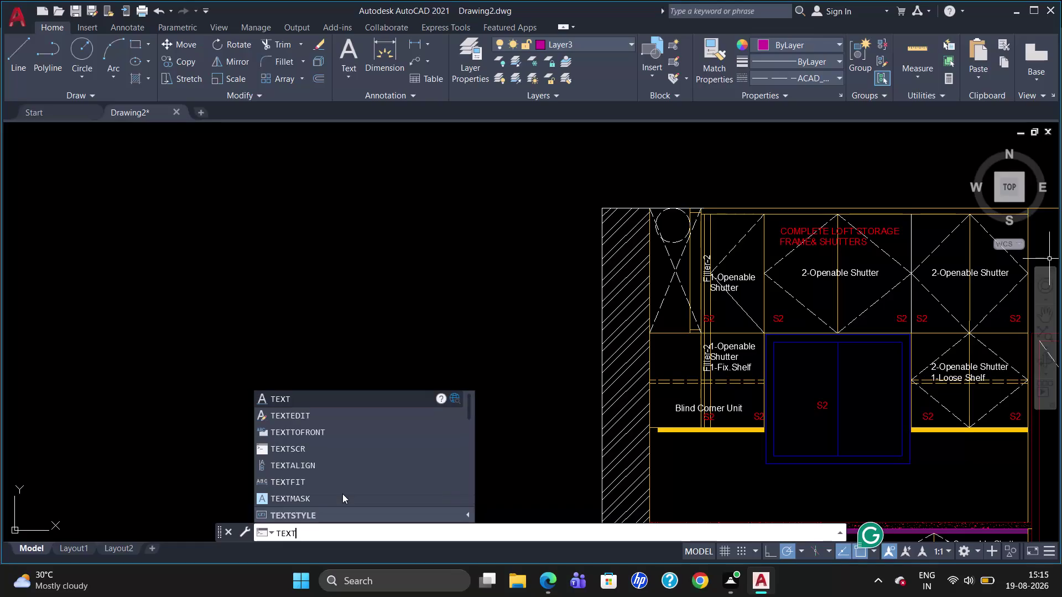
Start TEXTFIT and pick the red loft storage label as the text to fit.
text(FI)
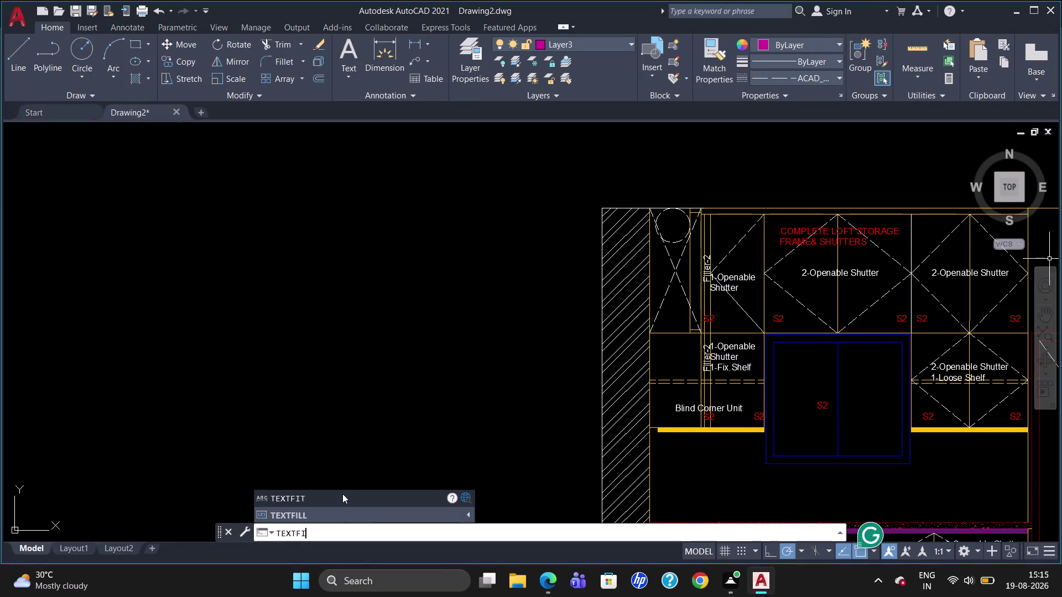
text(T)
key(Return)
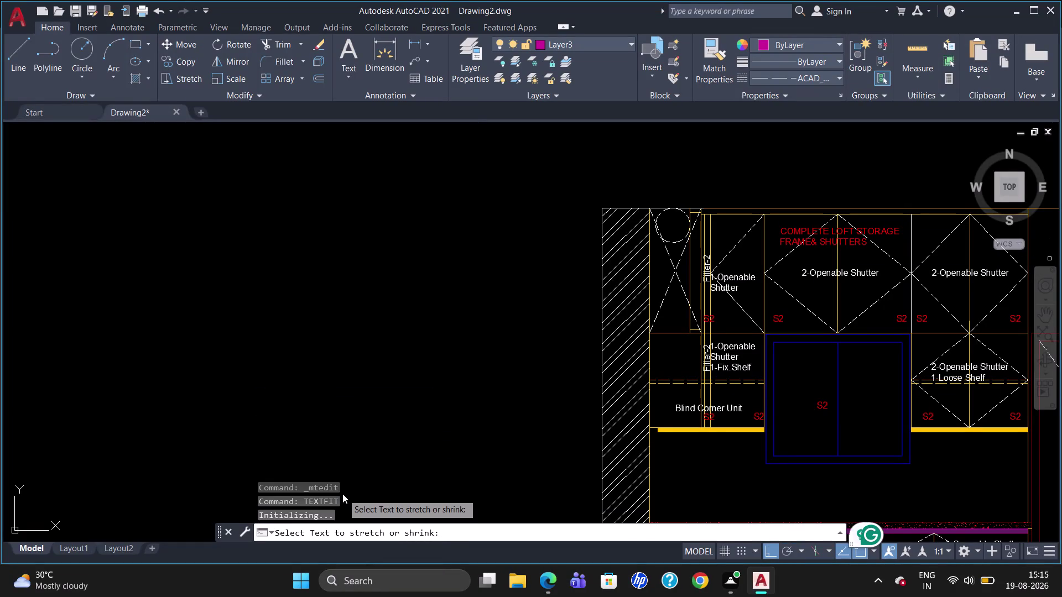
click(848, 233)
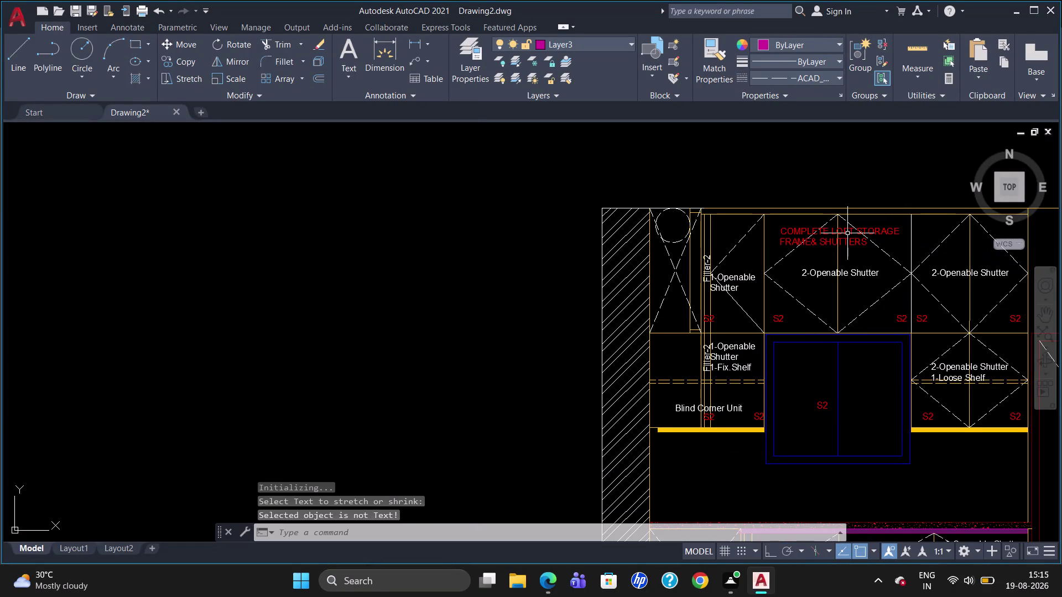
Reselect the red loft storage label and open it in the text editor.
click(787, 230)
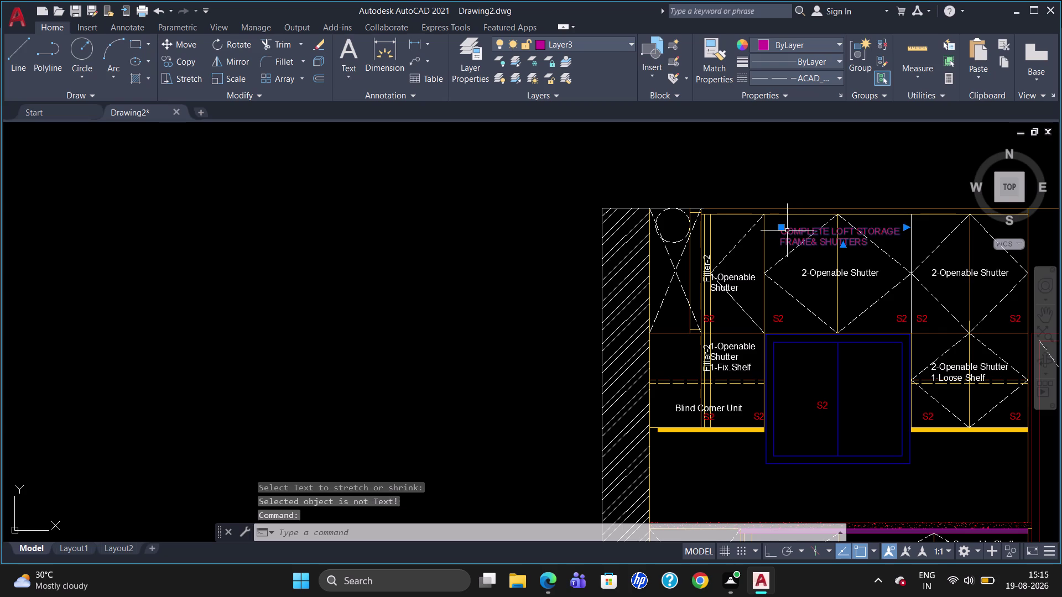
key(Escape)
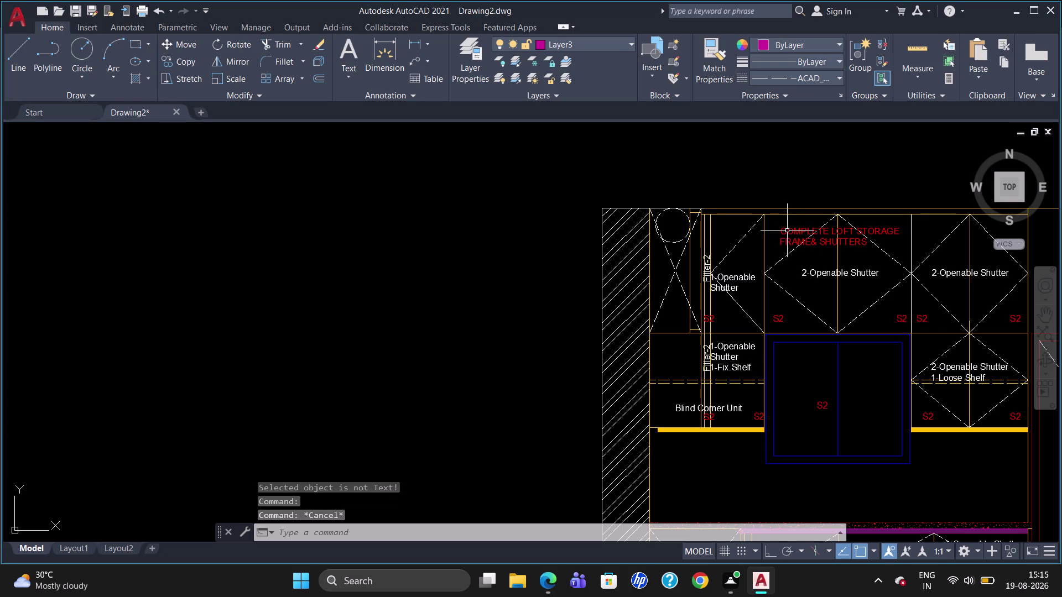
click(788, 231)
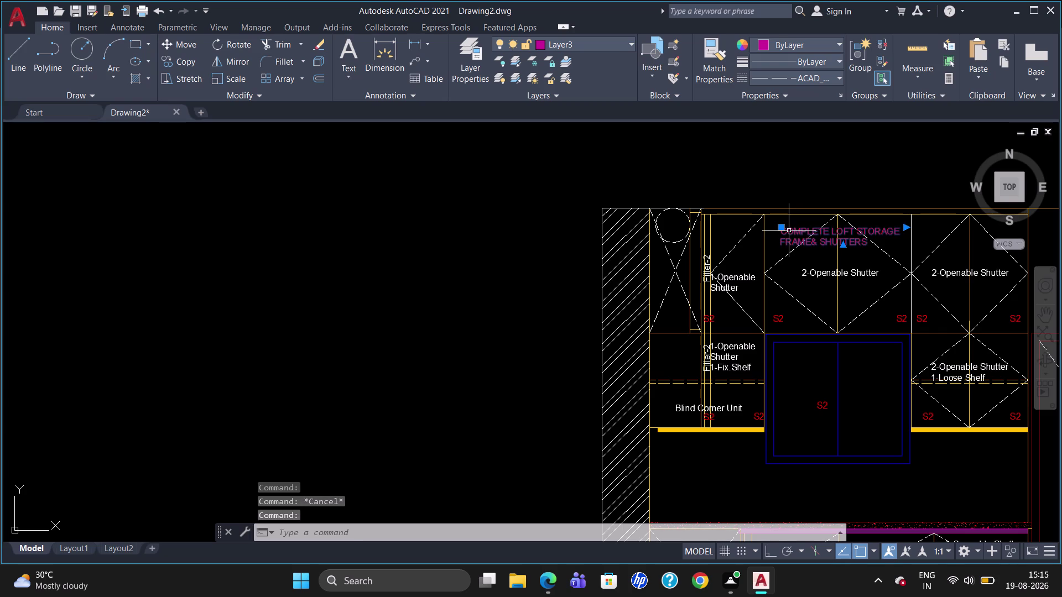
double_click(788, 231)
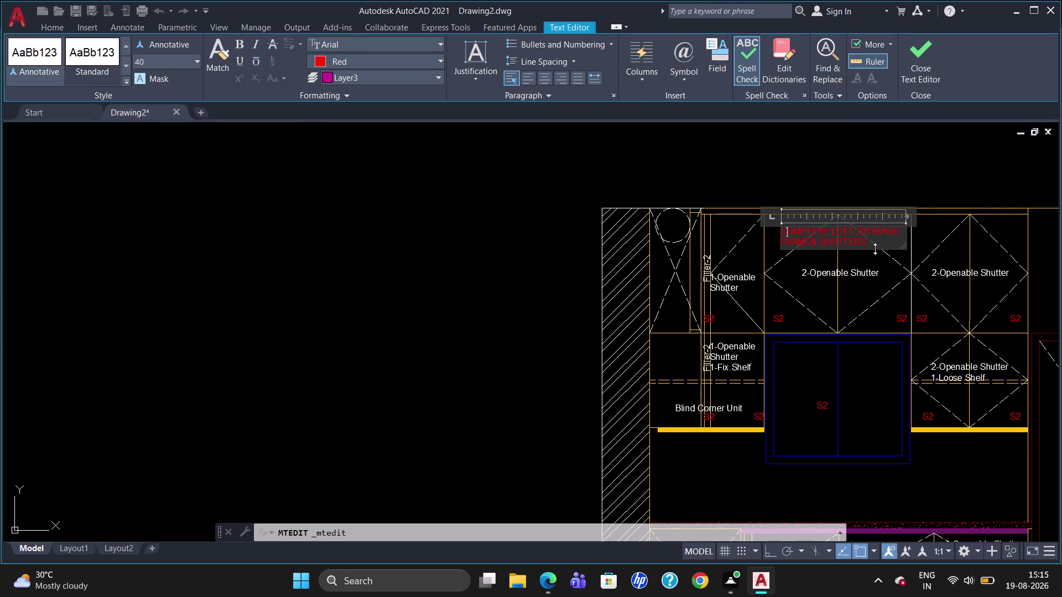
Widen the loft storage label to one line, close it, and delete it.
drag(874, 249, 839, 243)
click(840, 241)
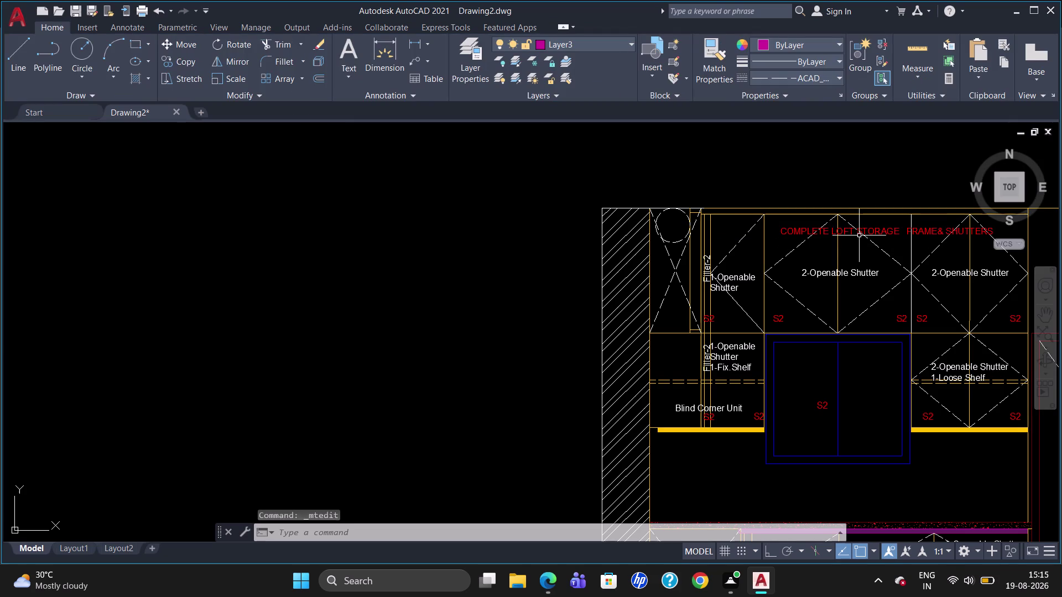
click(858, 226)
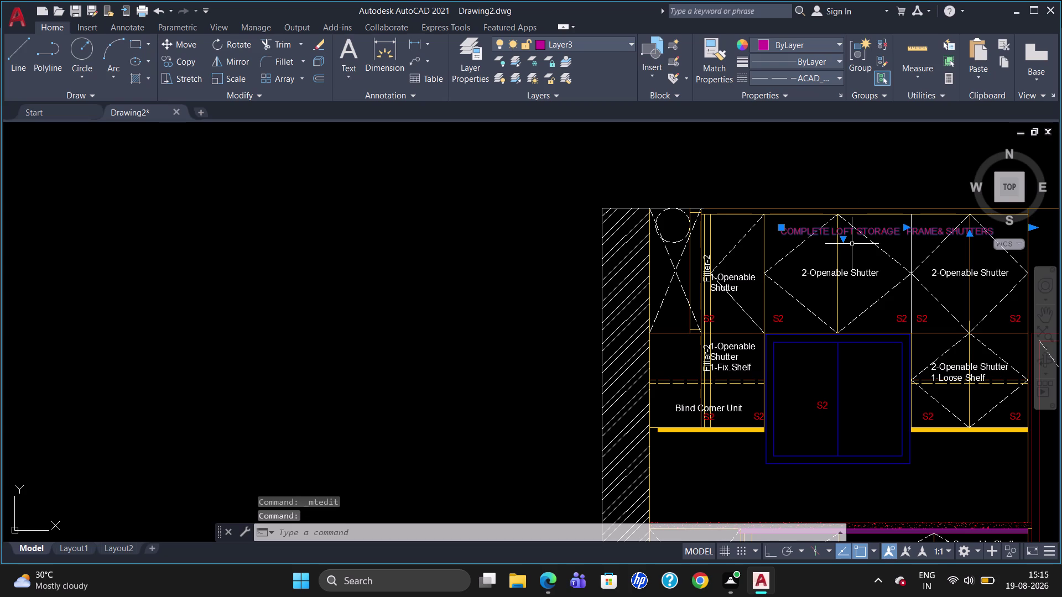
key(Delete)
Copy the S2 marker to the top edge and upper shutter, then edit the copy.
click(782, 316)
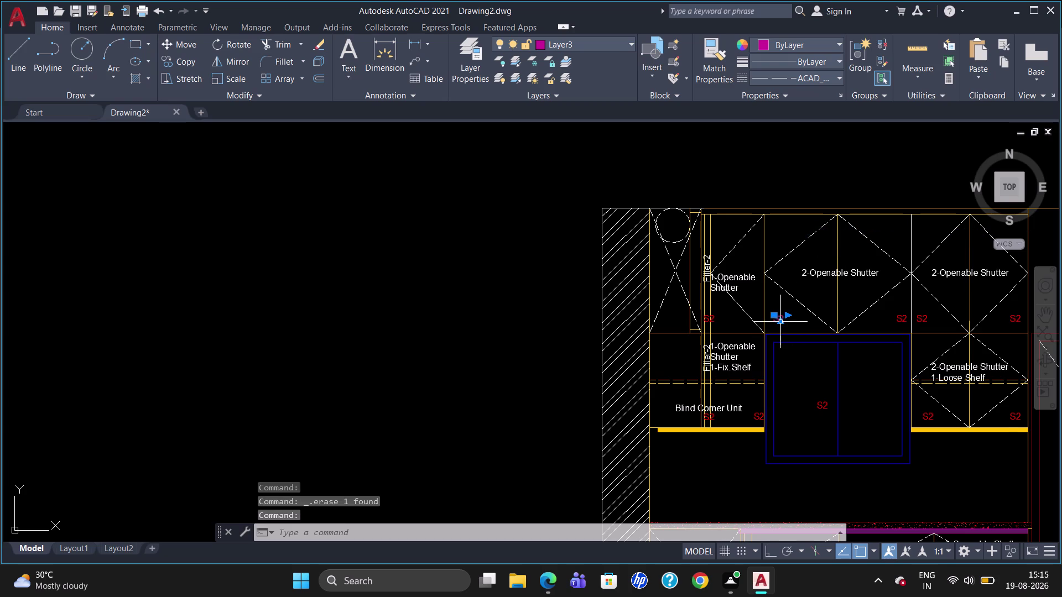
text(CO)
key(Return)
click(782, 315)
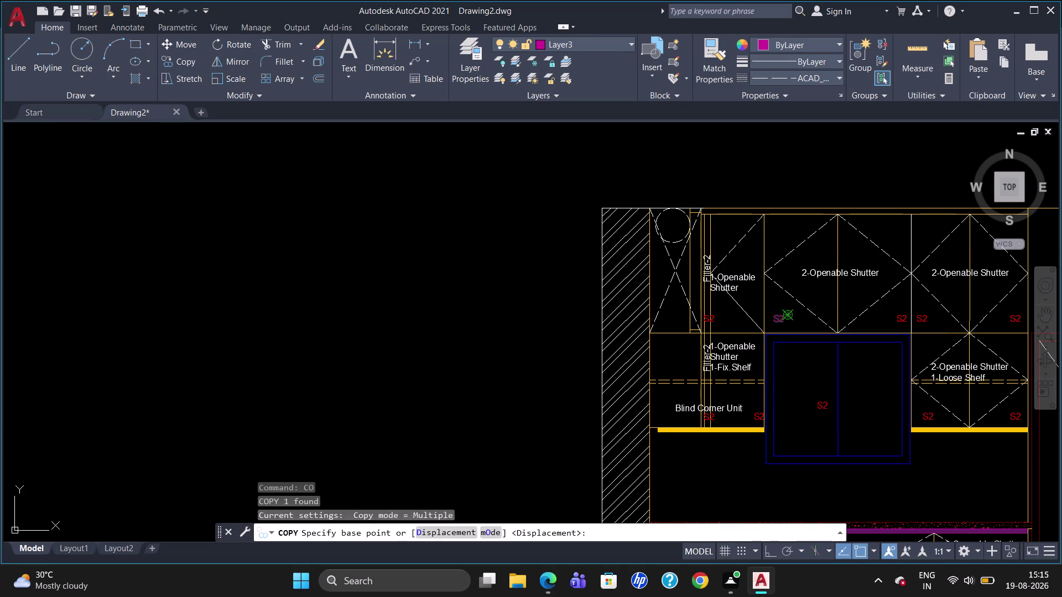
scroll(up, 3)
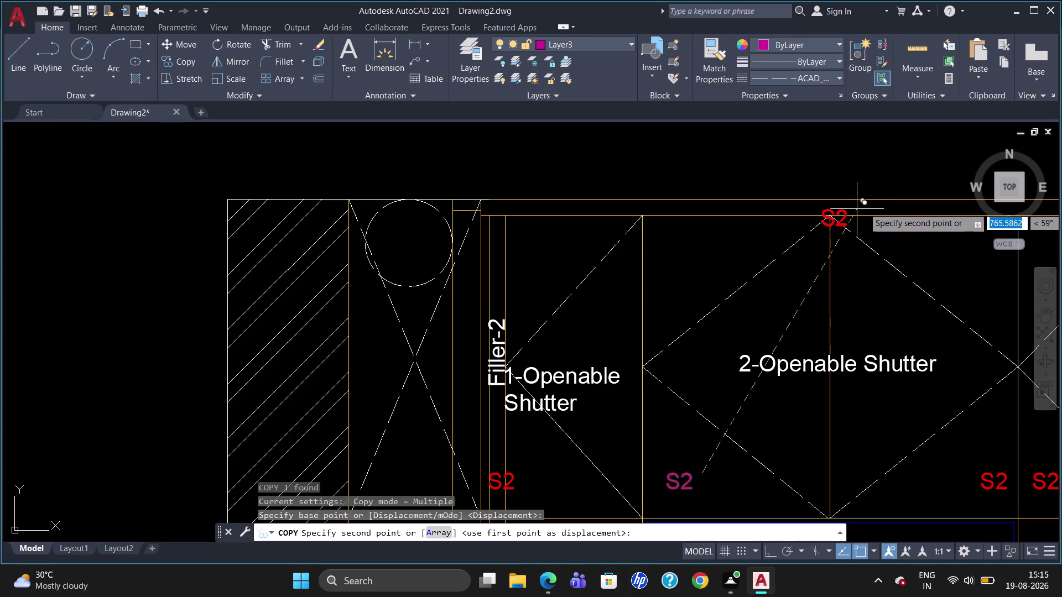
click(881, 201)
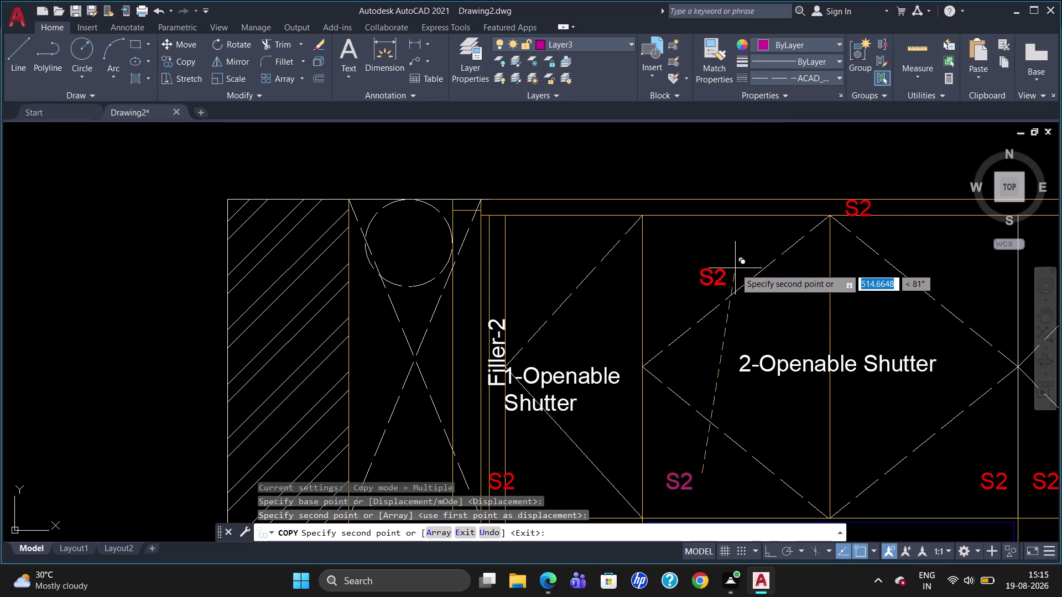
click(735, 268)
key(Escape)
double_click(719, 278)
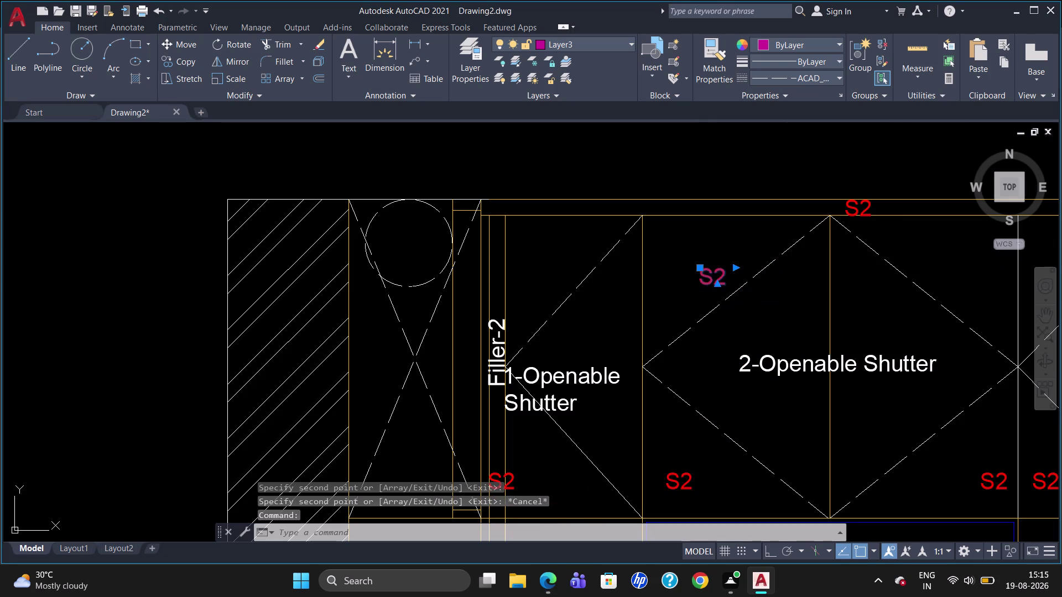
click(733, 274)
Replace the S2 text with 'Complete Loft Storage Frame &Shutters'.
key(Right)
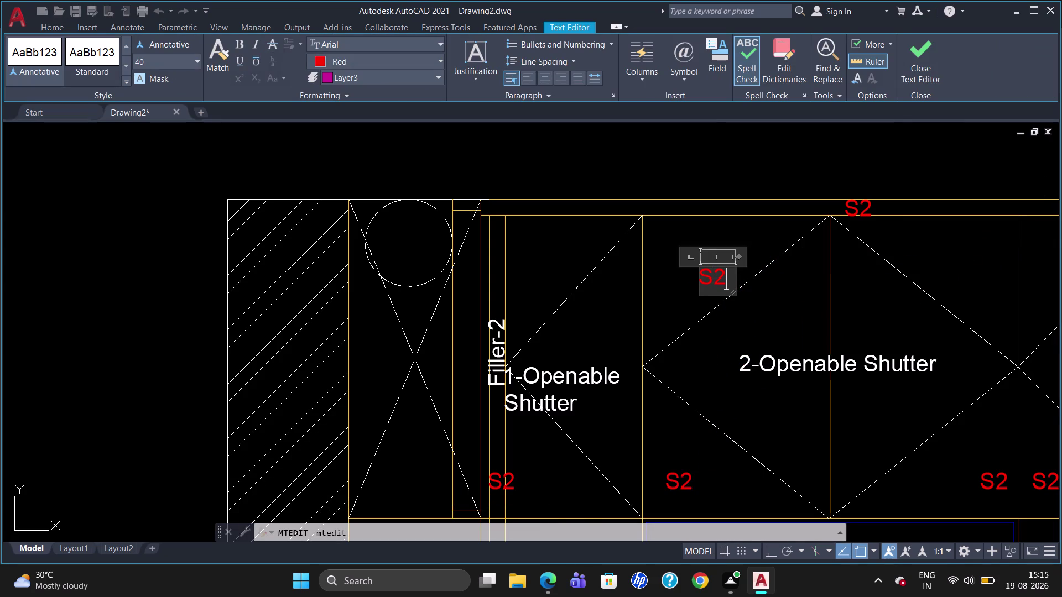
key(BackSpace)
key(BackSpace)
key(c)
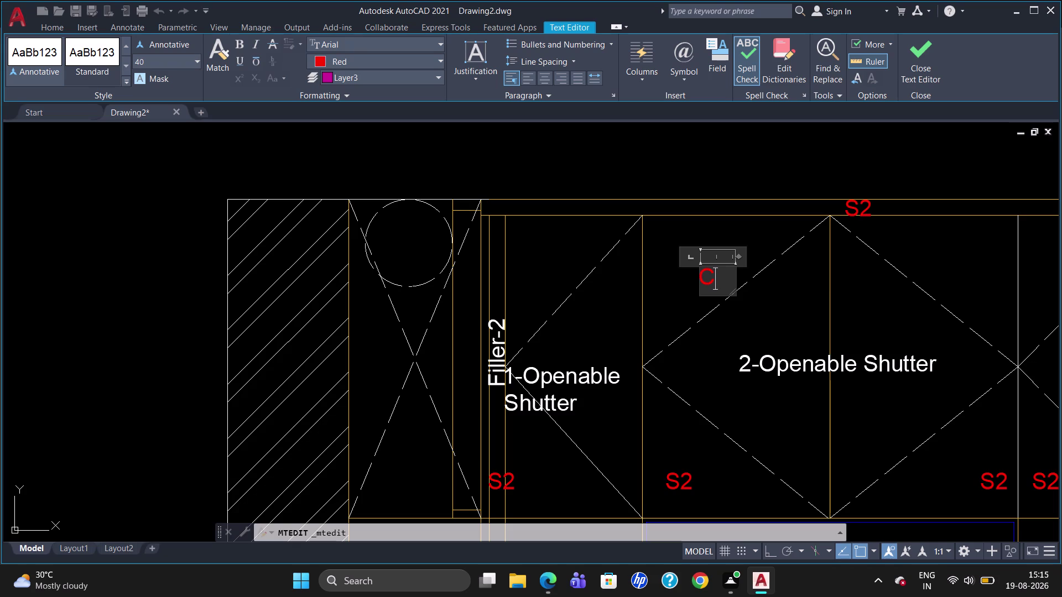
text(omplet)
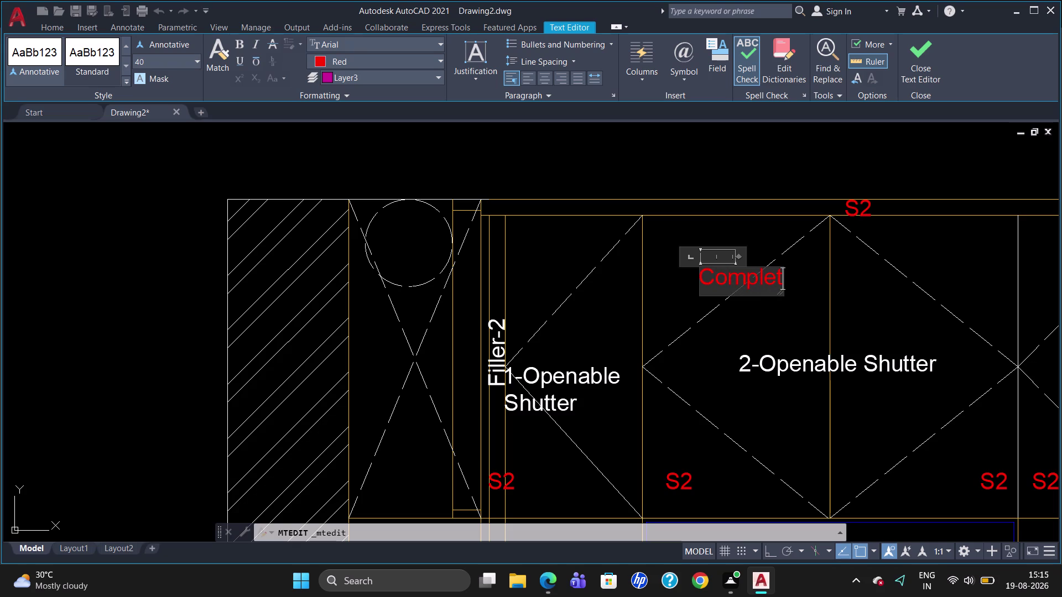
text(e)
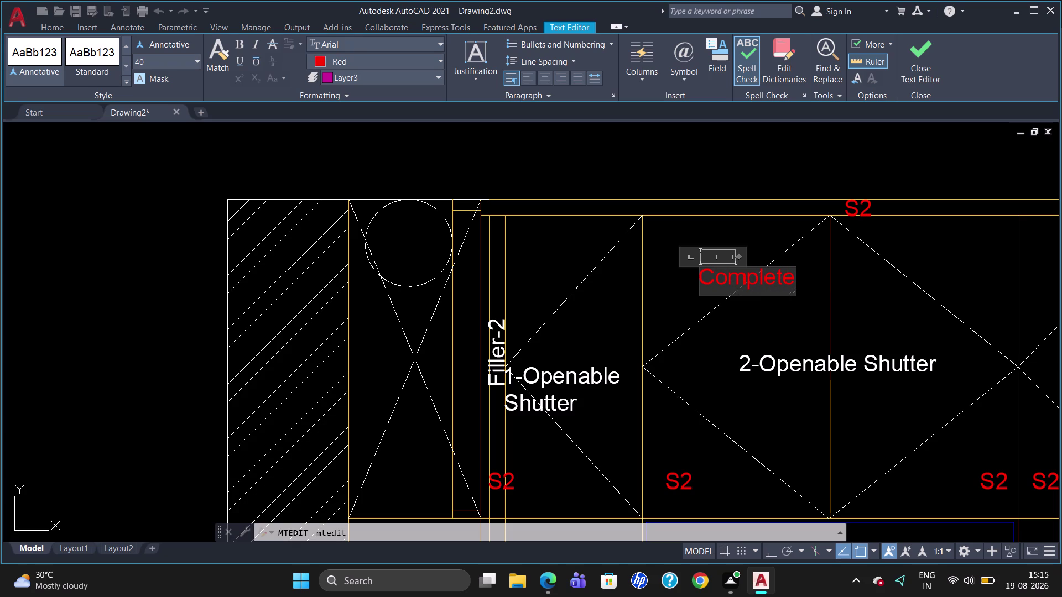
key(space)
key(l)
text(oft)
key(space)
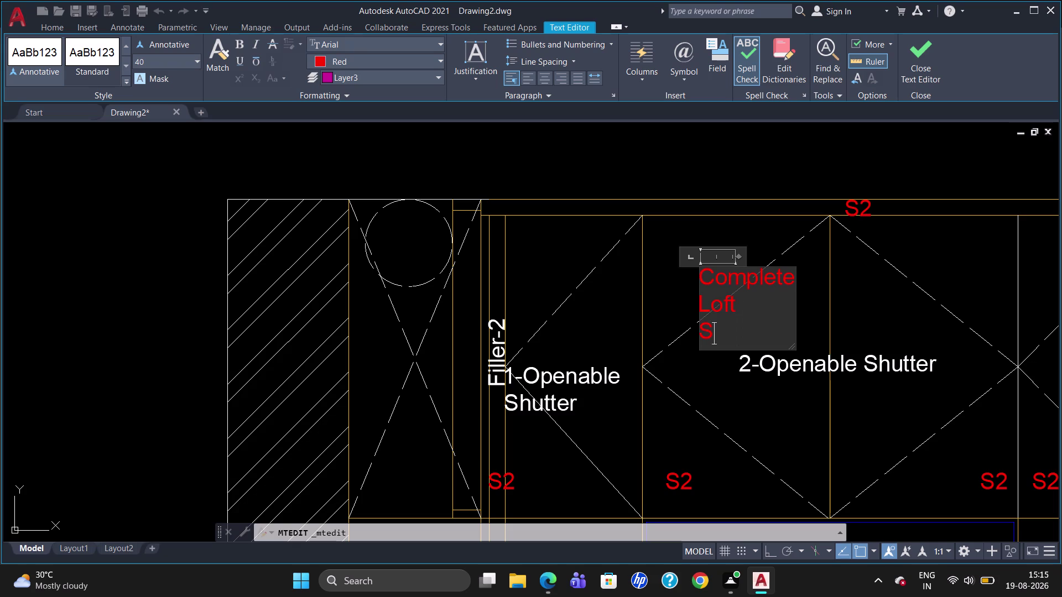
text(torag)
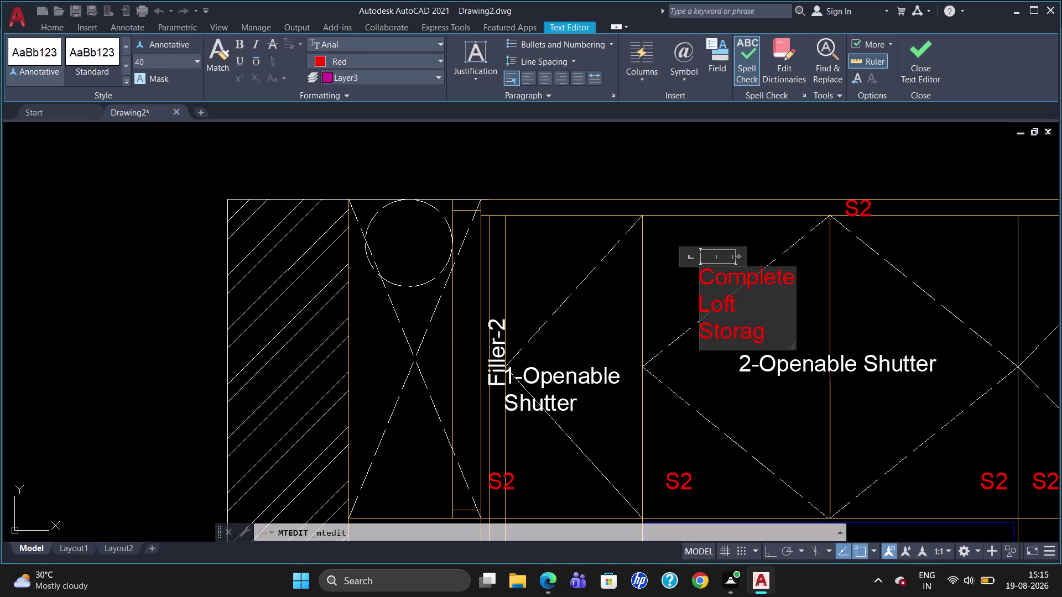
text(e)
key(space)
key(f)
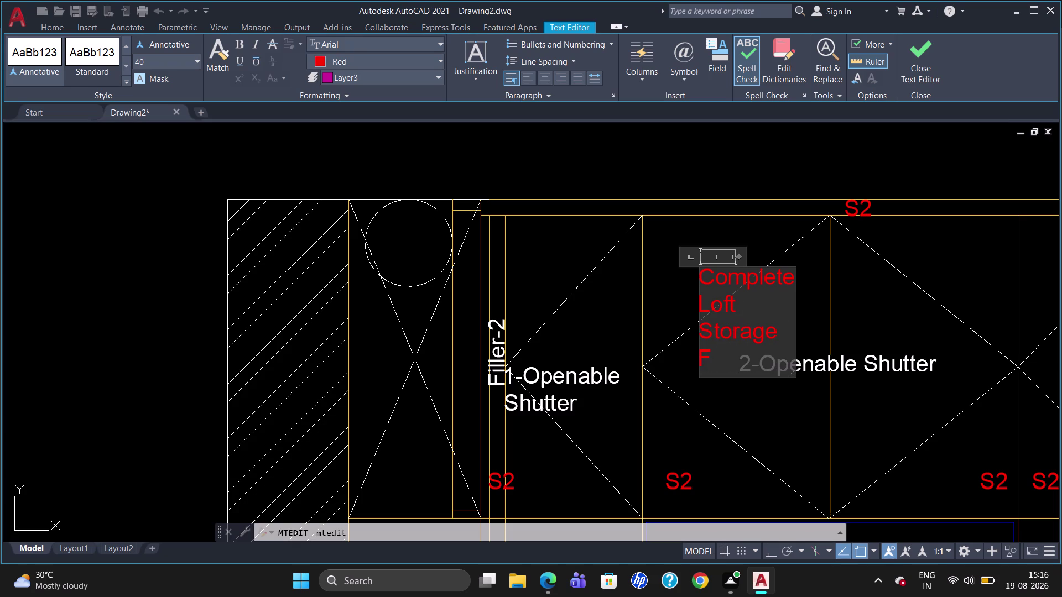
text(rame)
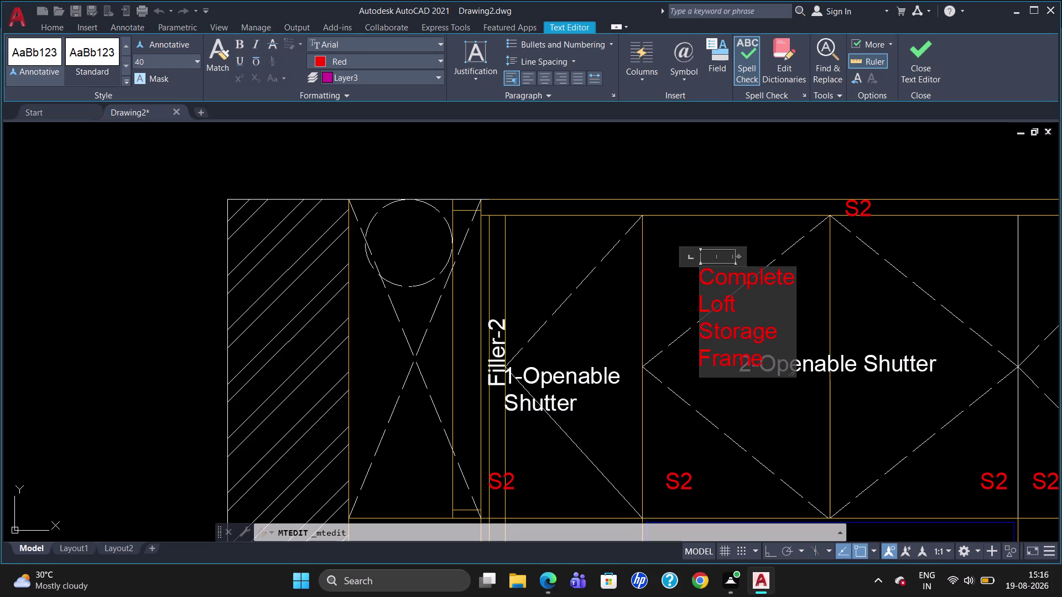
key(space)
key(Return)
key(Return)
key(Return)
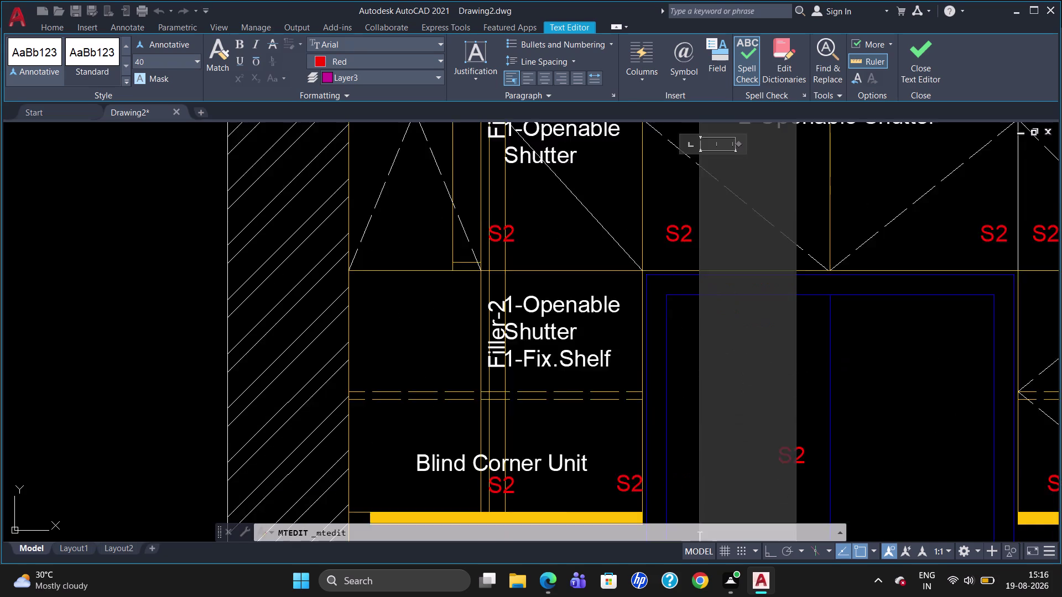
key(BackSpace)
key(BackSpace)
key(BackSpace)
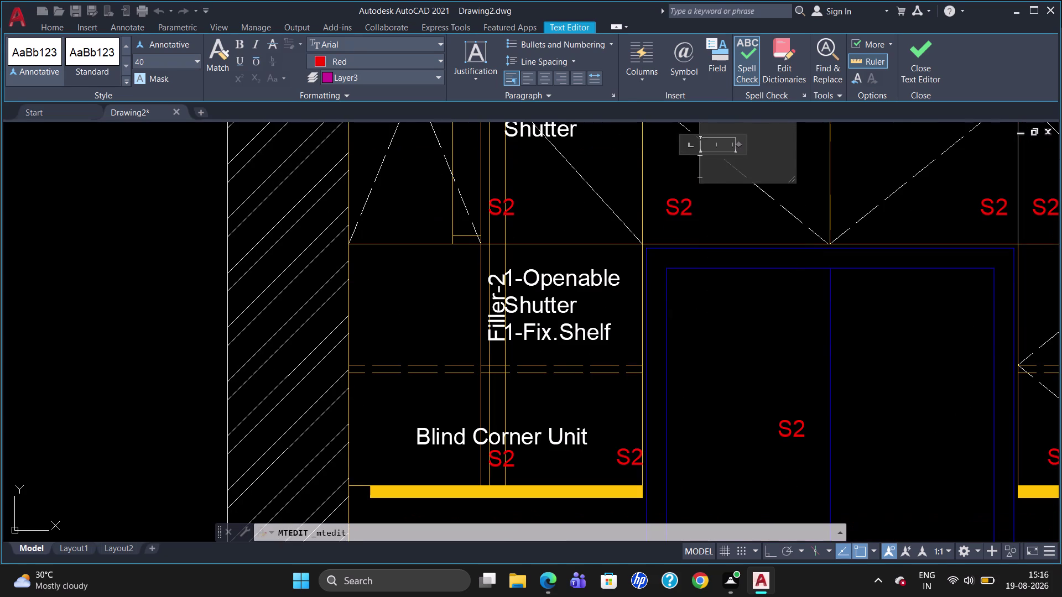
key(BackSpace)
key(BackSpace)
key(BackSpace)
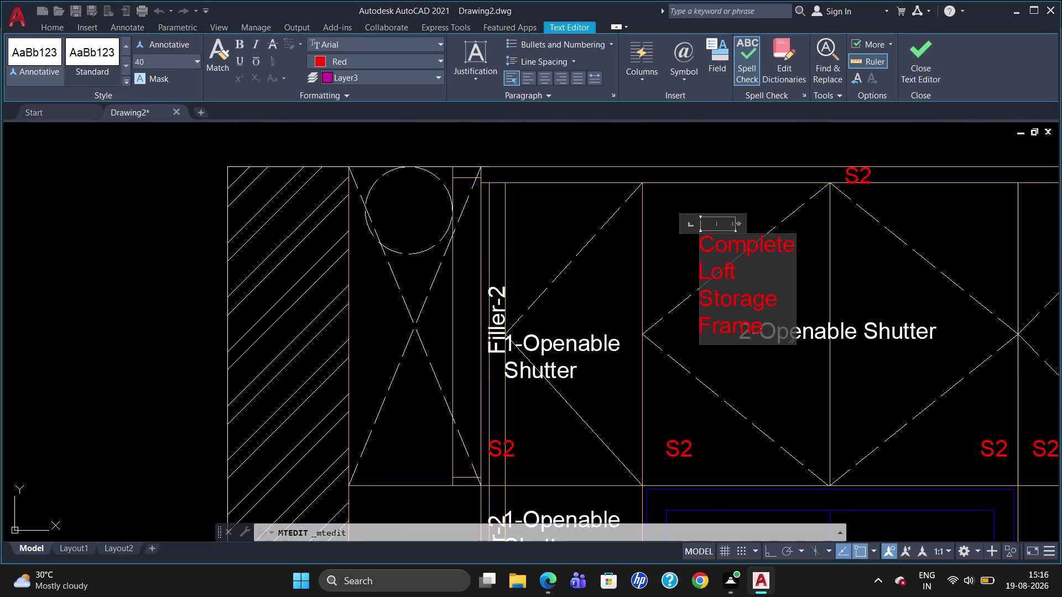
key(shift+ampersand)
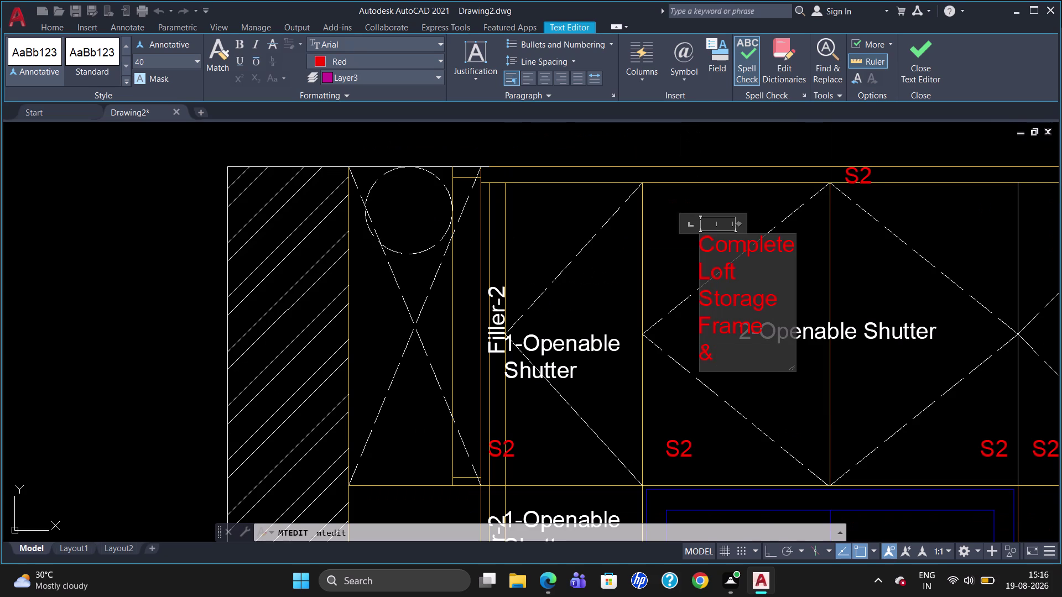
key(s)
text(h)
text(utters)
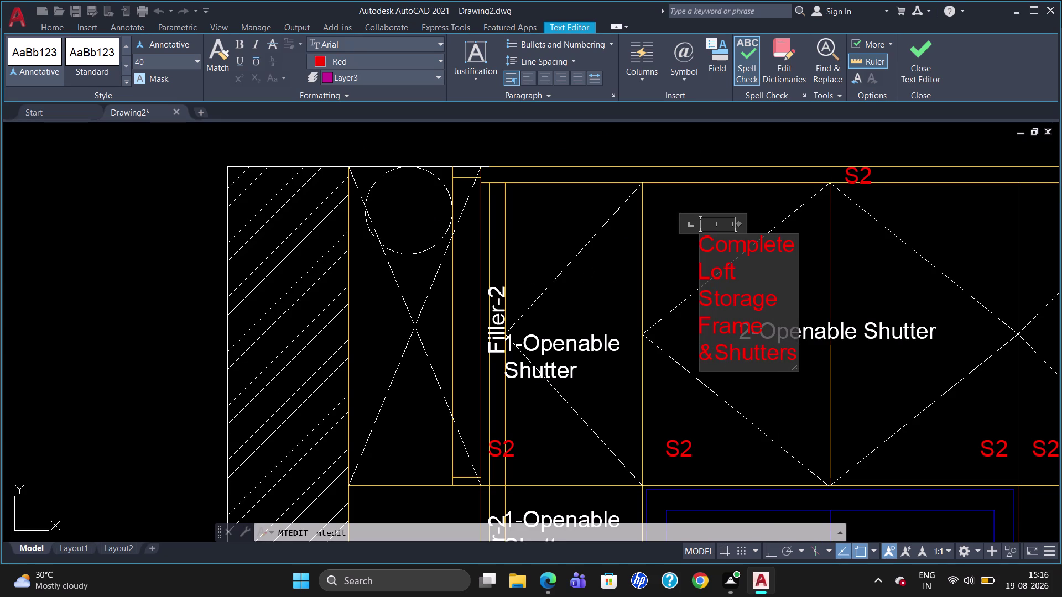
Widen the text box so the label wraps to two lines, and save the edit.
drag(736, 221, 736, 223)
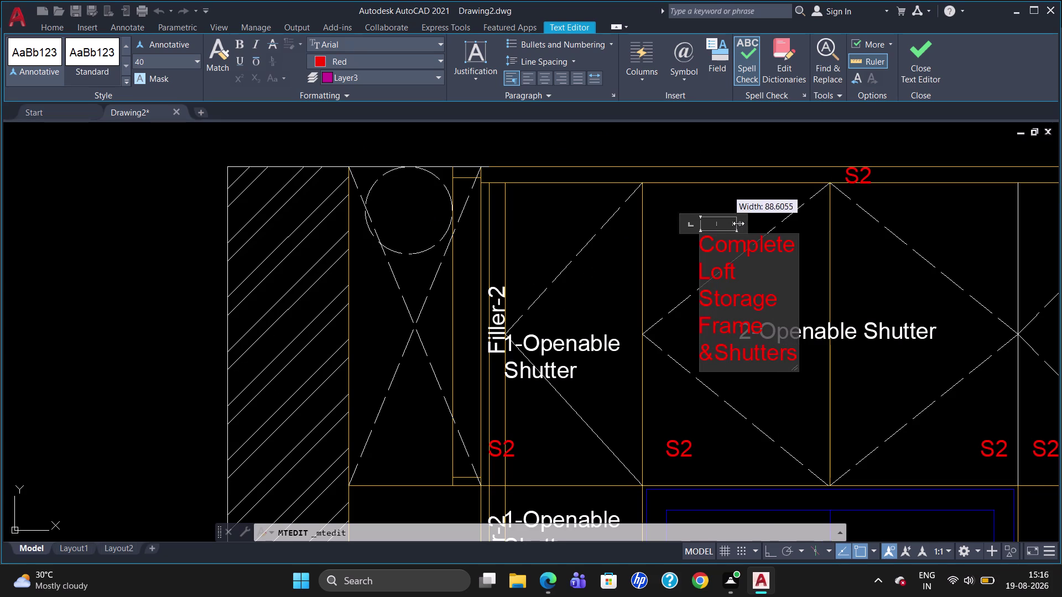
drag(736, 223, 925, 223)
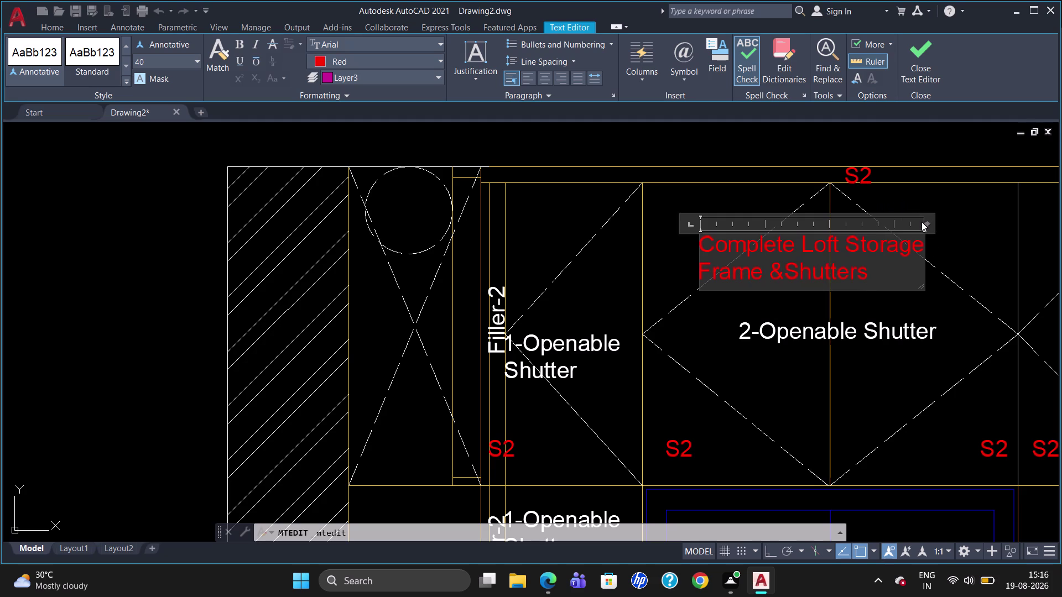
key(Escape)
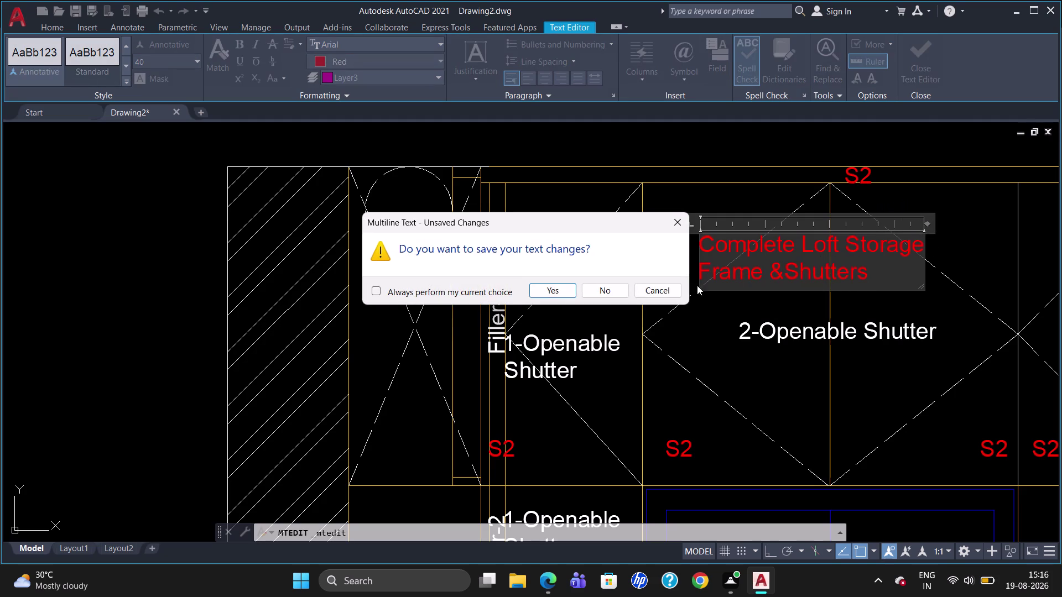
click(563, 290)
Grip-move the label into the loft area just above 2-Openable Shutter.
click(727, 249)
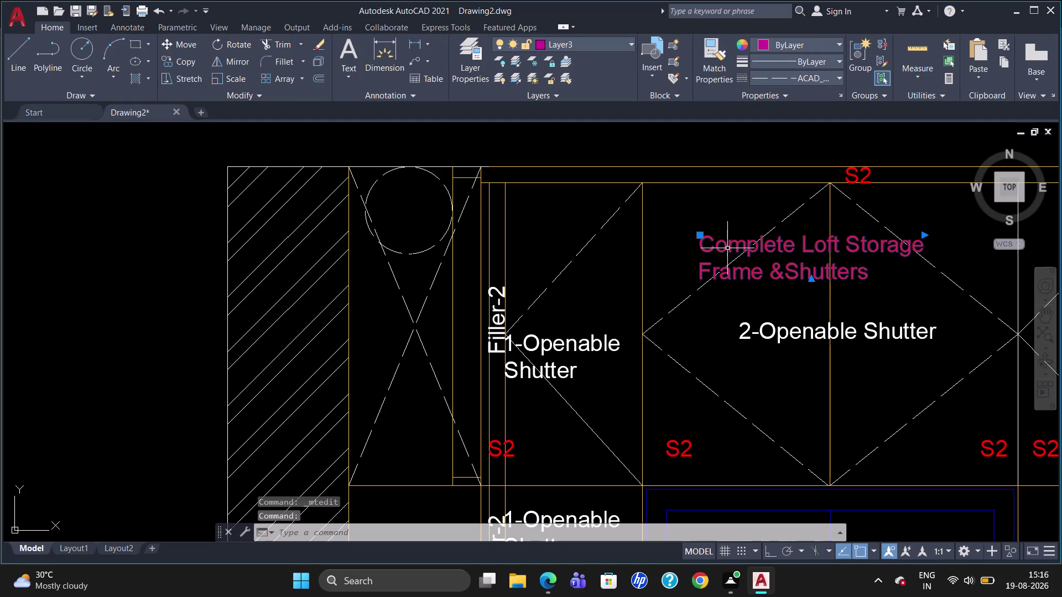
click(699, 237)
click(678, 212)
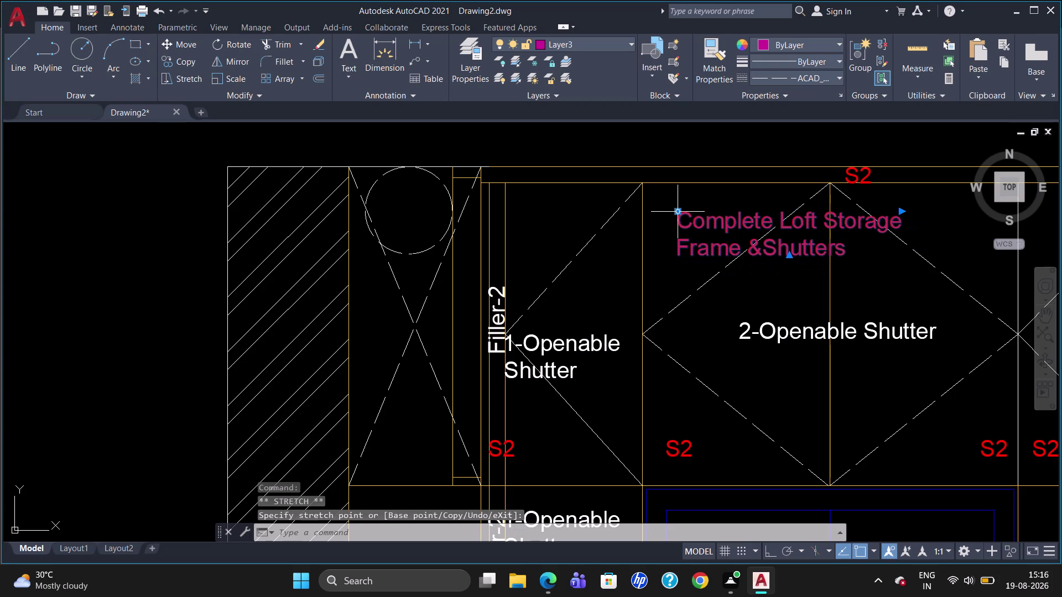
key(Escape)
scroll(down, 3)
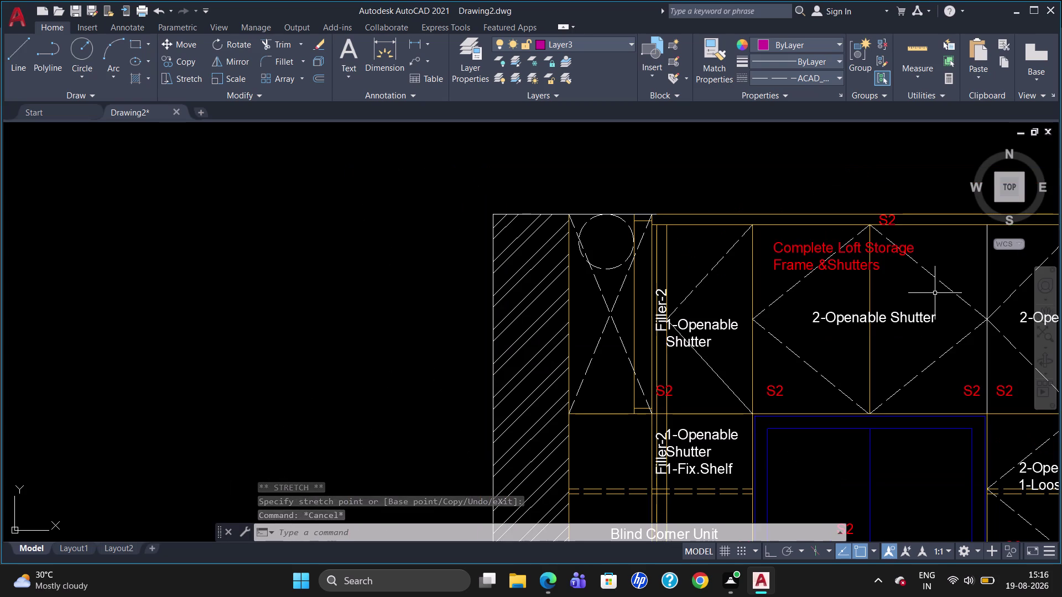
click(663, 313)
text(c)
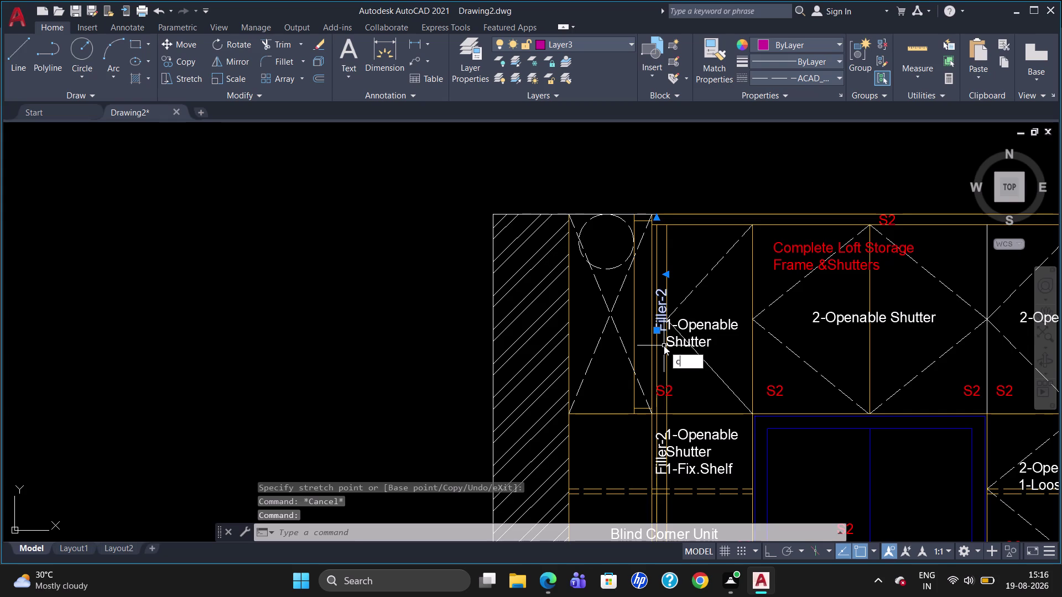
text(o)
key(Return)
click(668, 330)
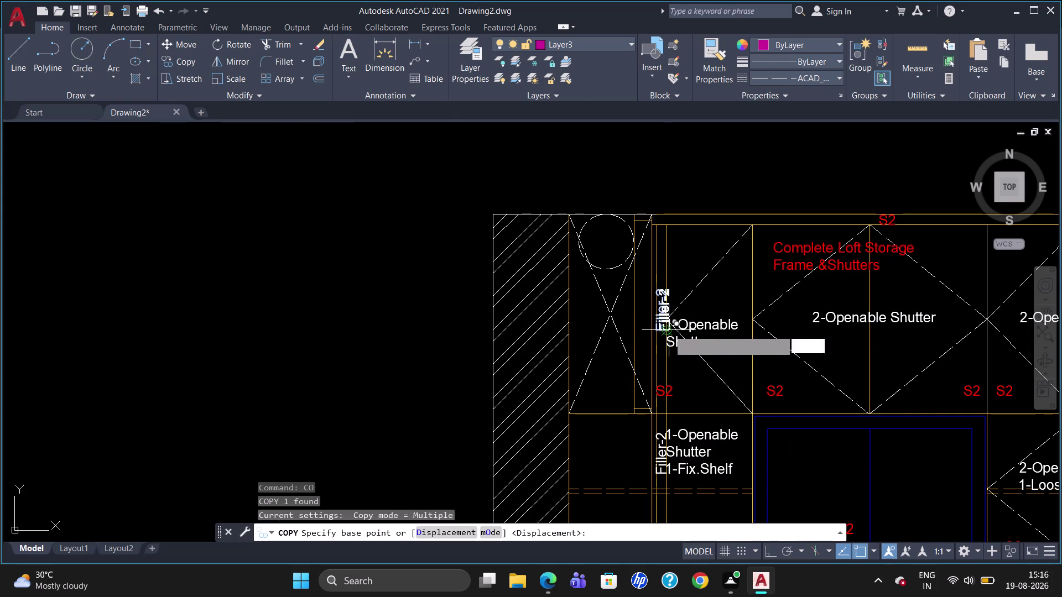
click(781, 192)
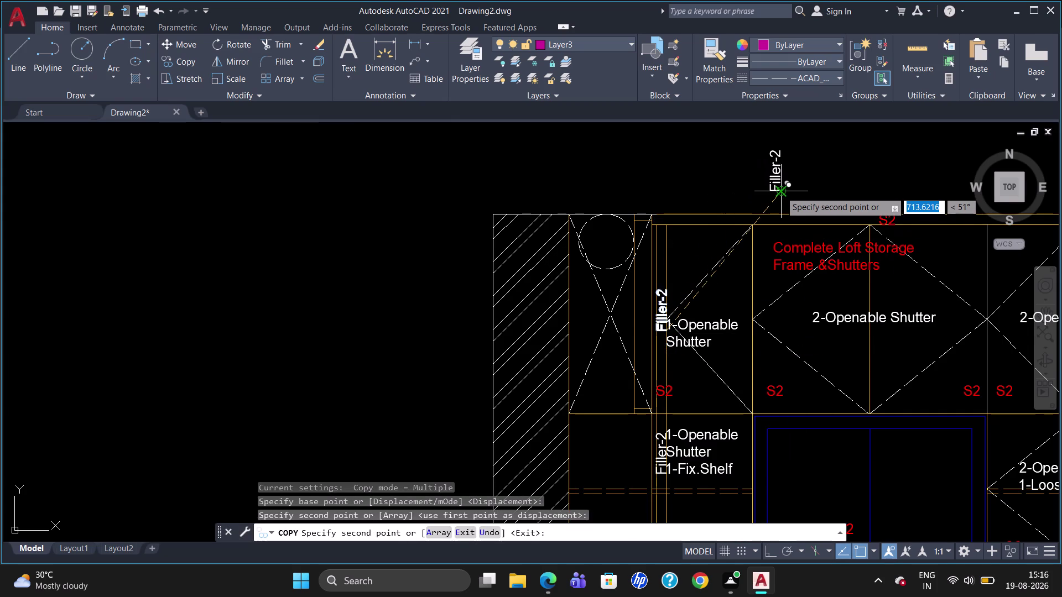
key(Escape)
text(ro)
key(Return)
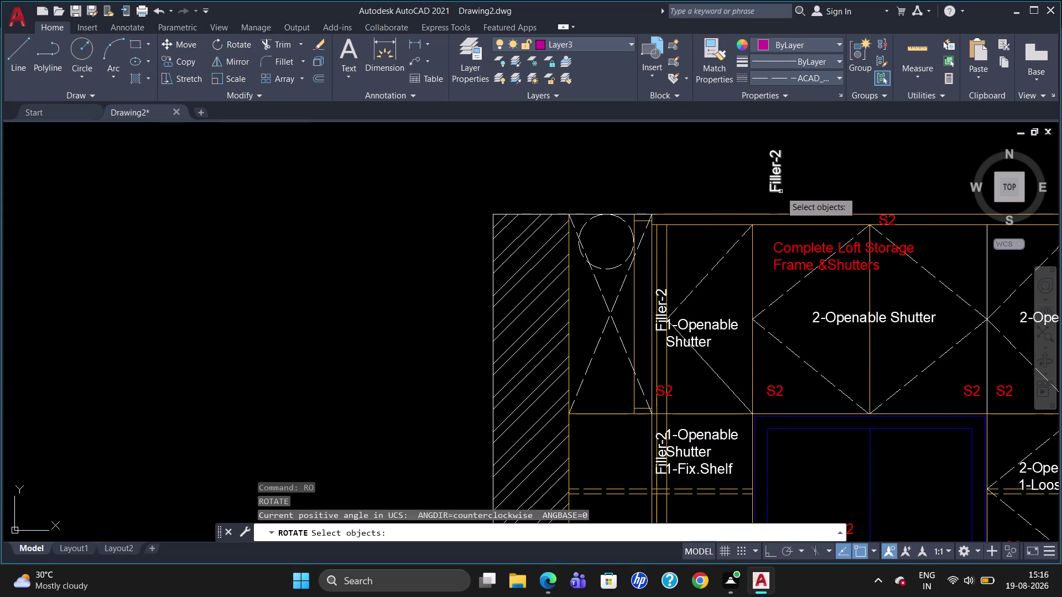
click(775, 183)
key(Return)
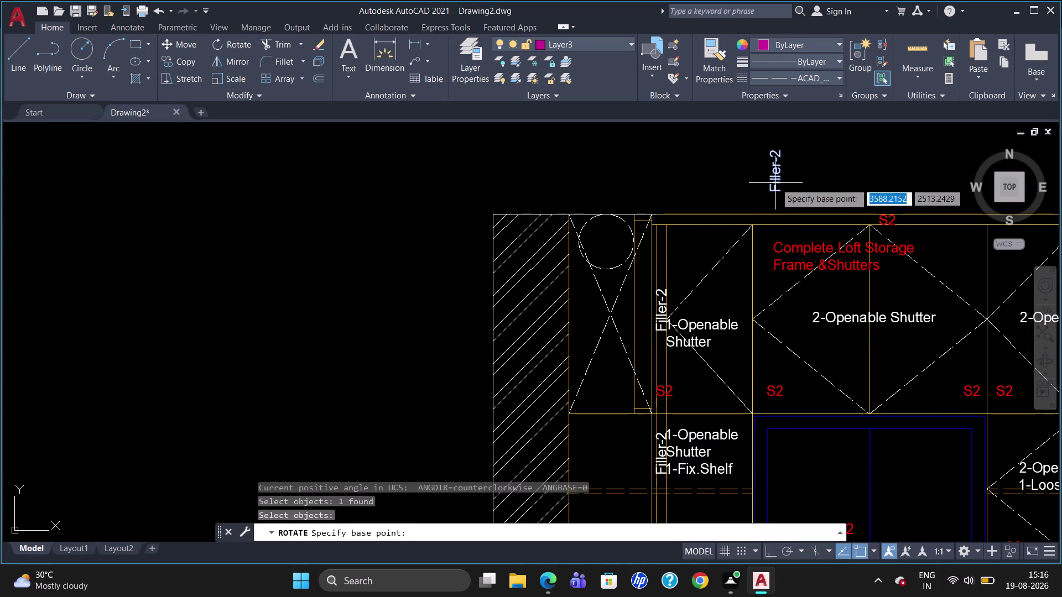
click(777, 183)
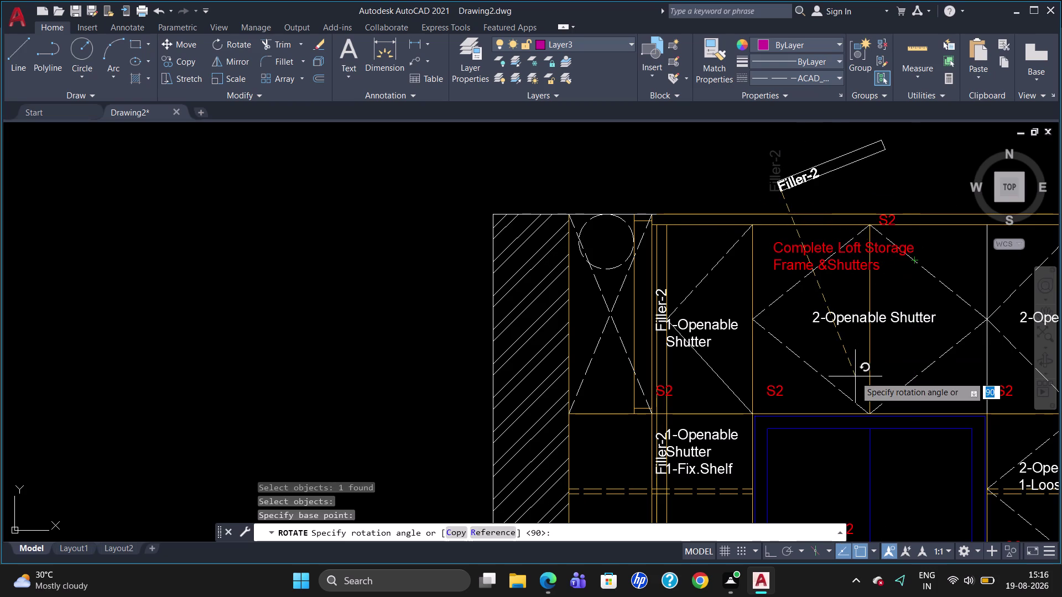
click(802, 463)
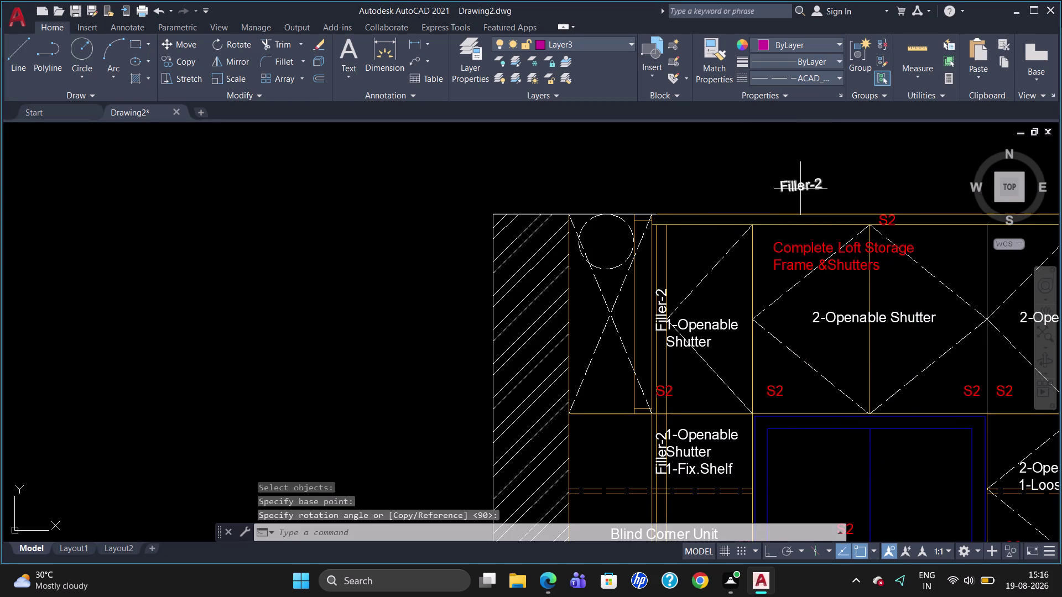
click(801, 187)
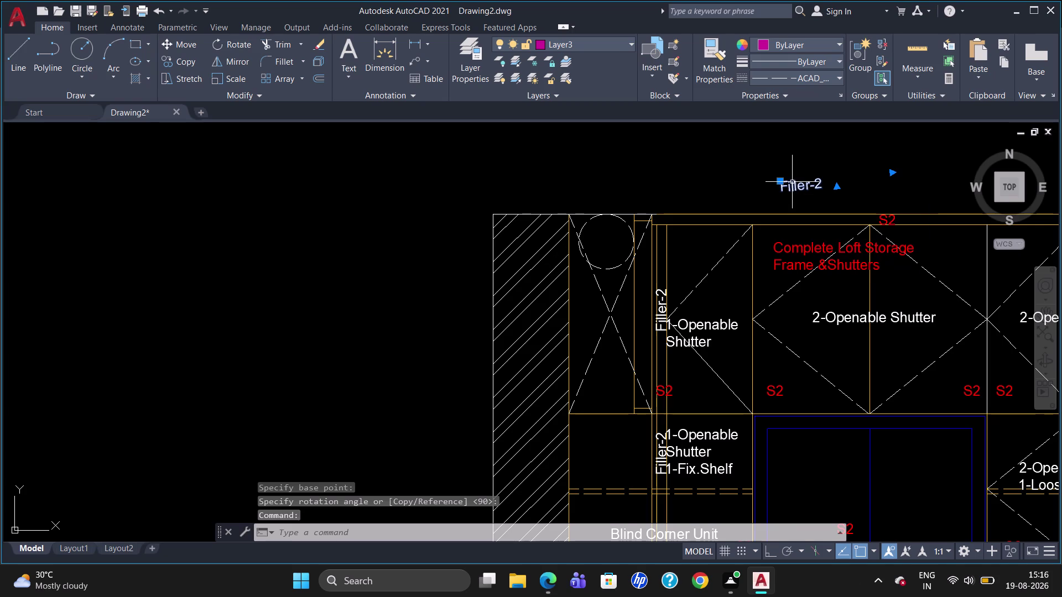
click(781, 183)
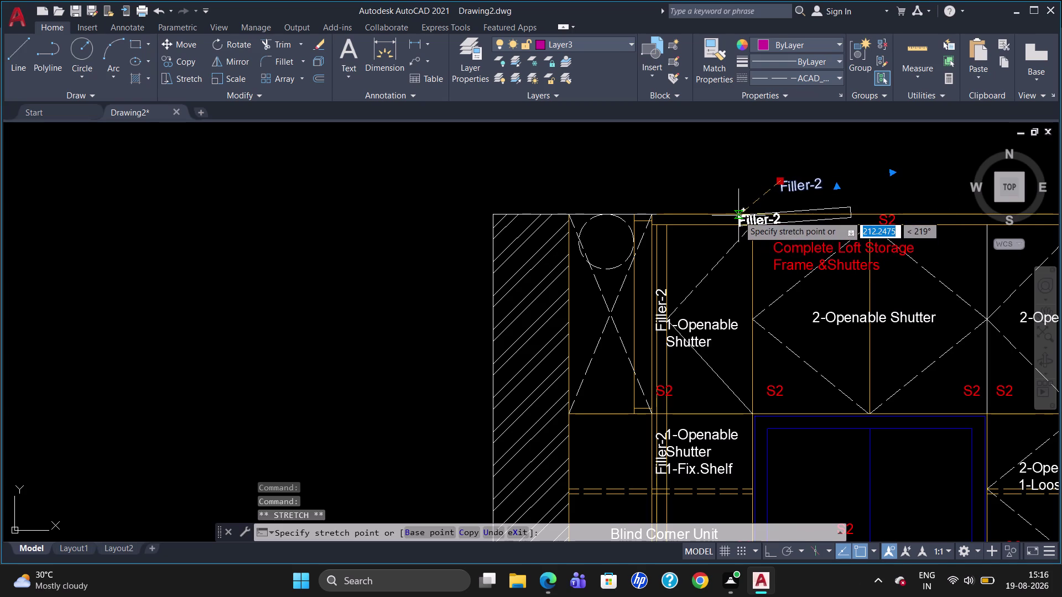
click(738, 216)
click(770, 221)
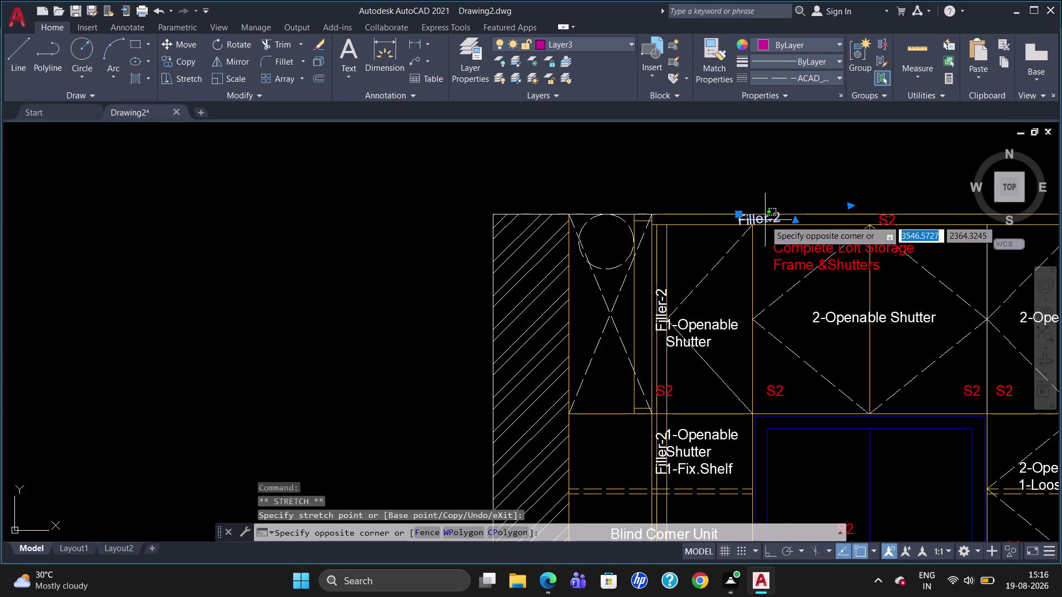
key(Delete)
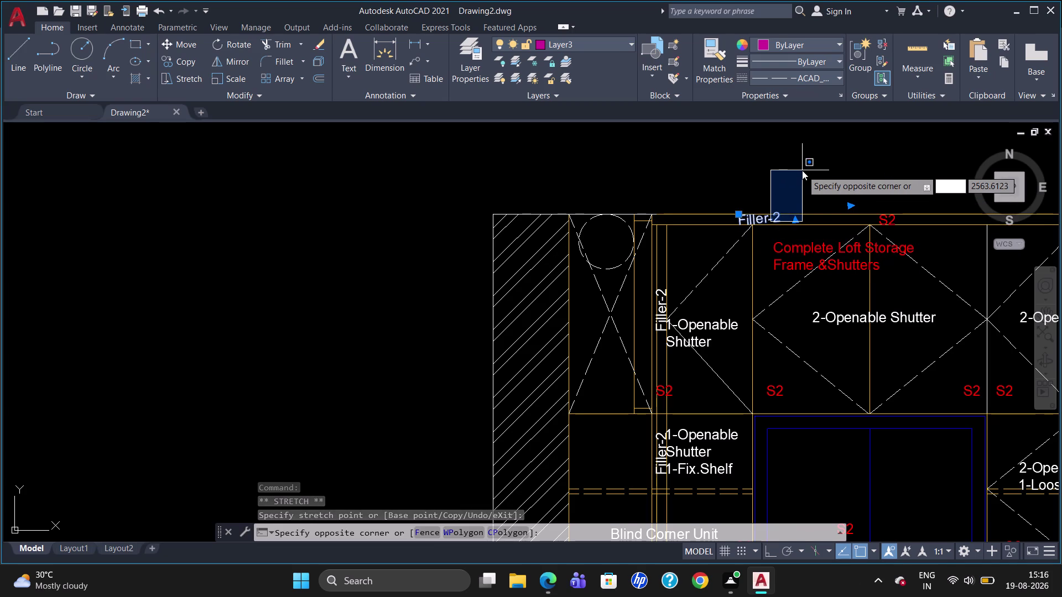
key(Escape)
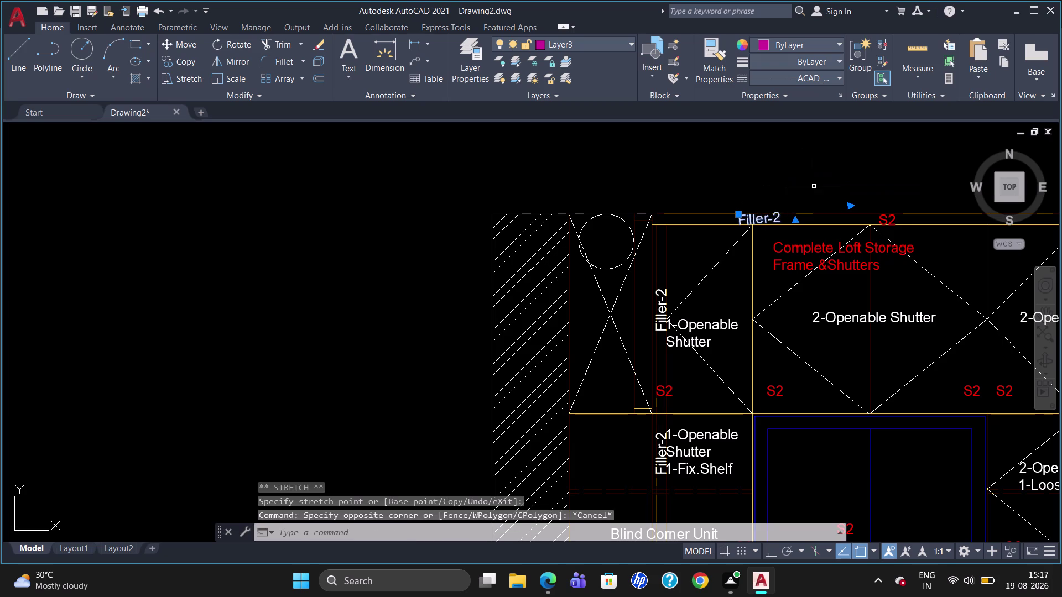
key(Delete)
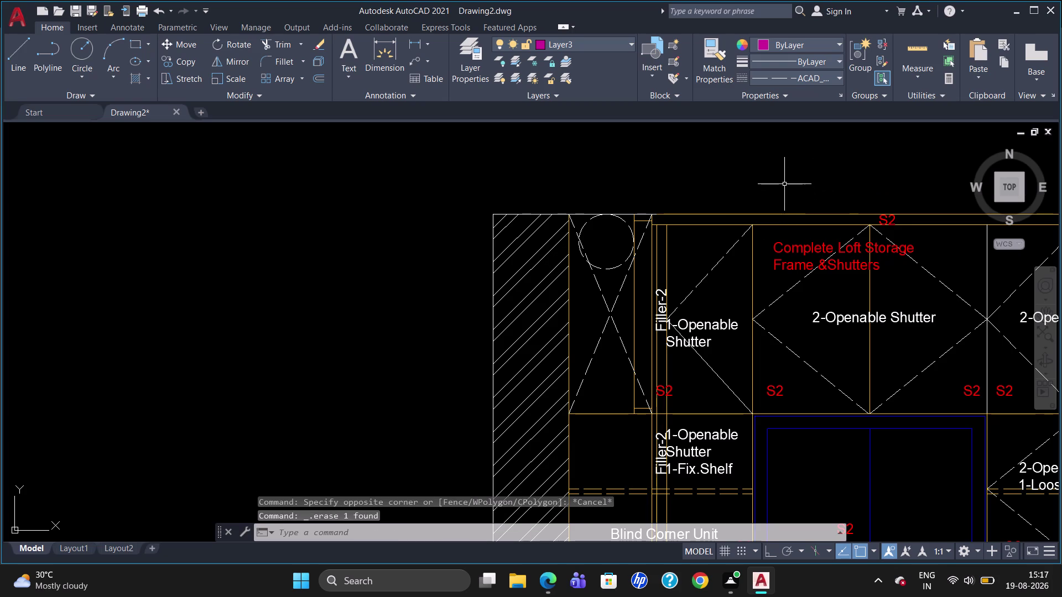
key(t)
key(Return)
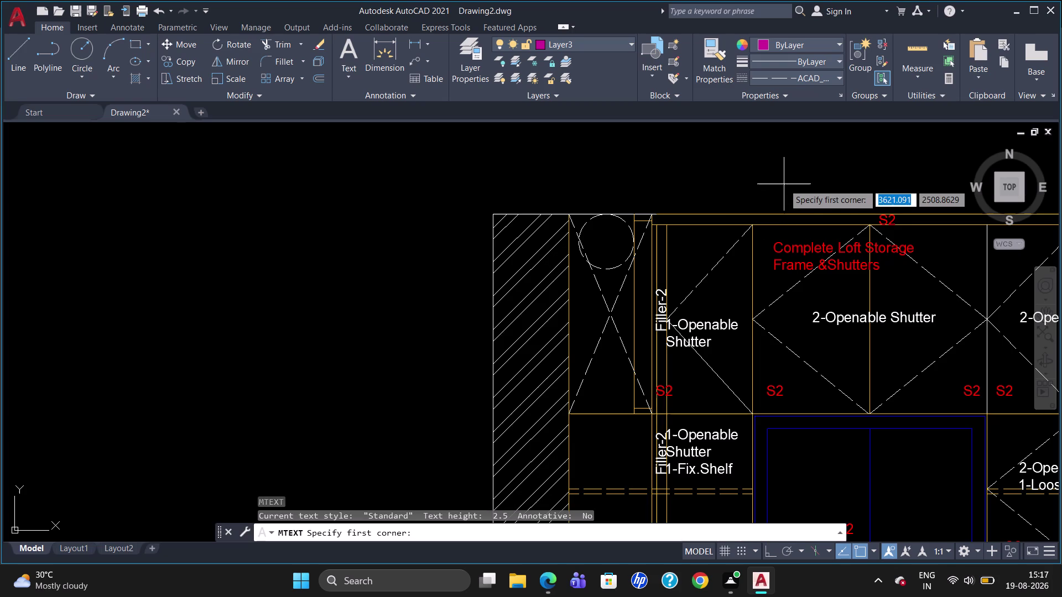
scroll(up, 3)
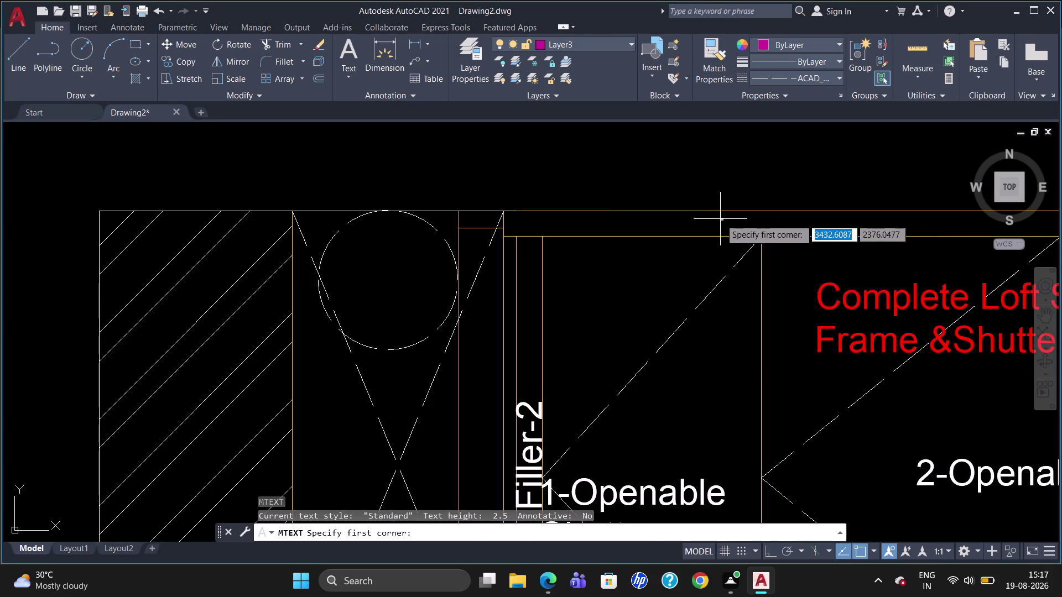
click(720, 219)
click(831, 232)
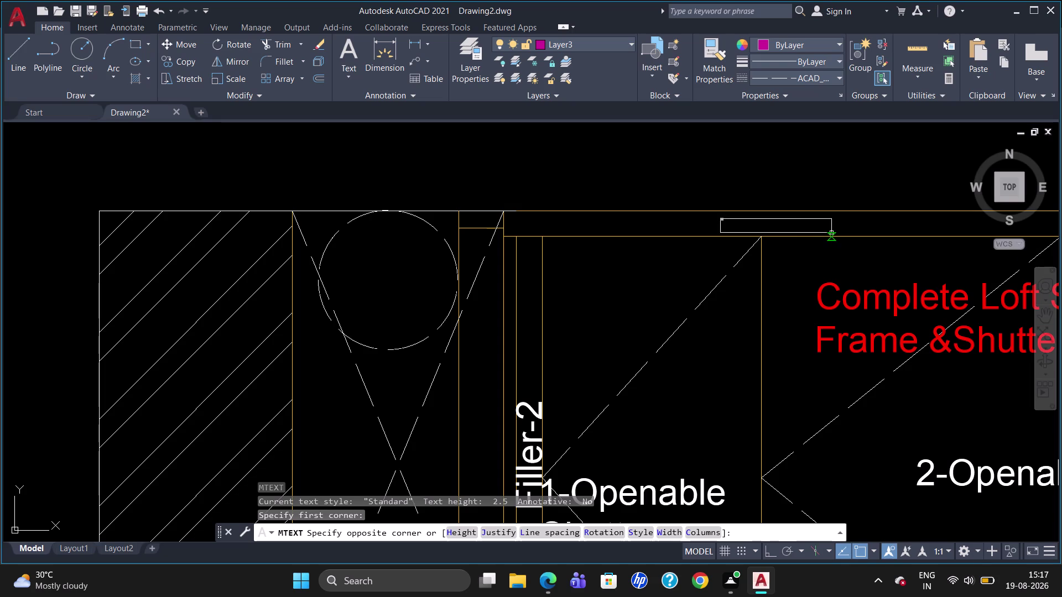
click(160, 57)
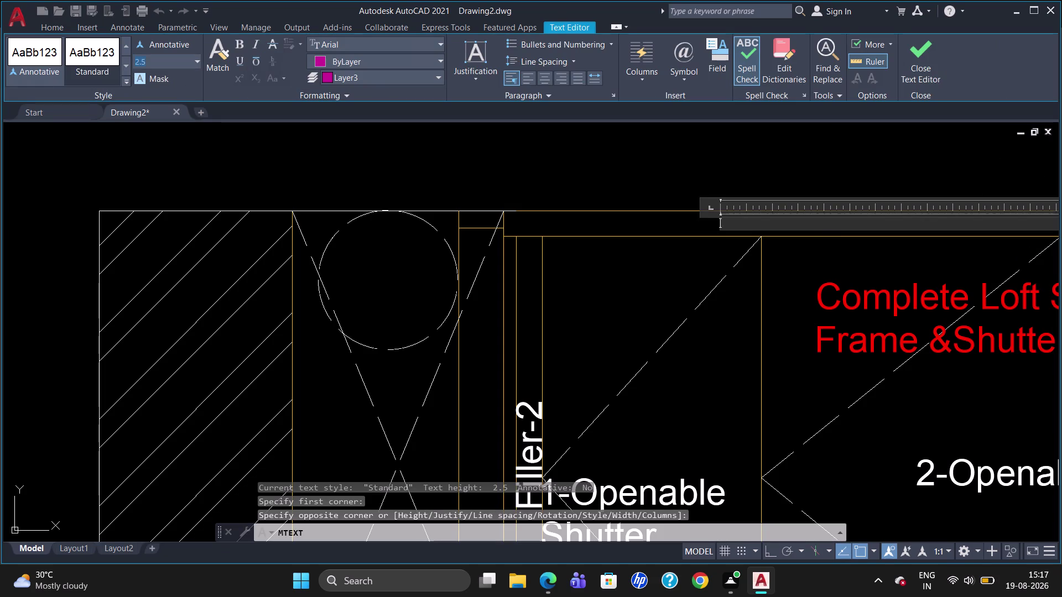
key(BackSpace)
text(40)
key(Return)
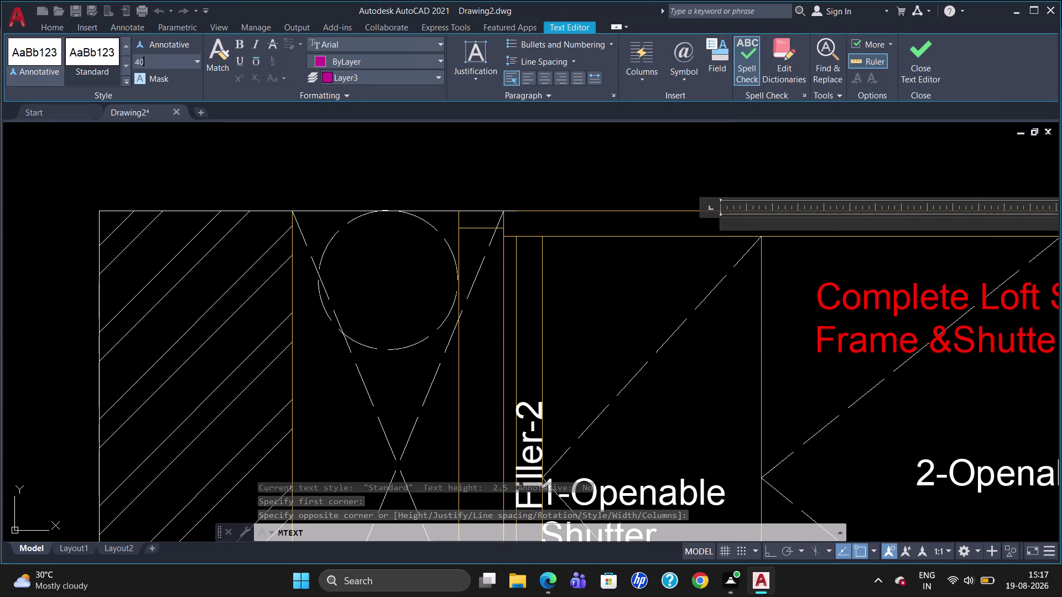
click(373, 66)
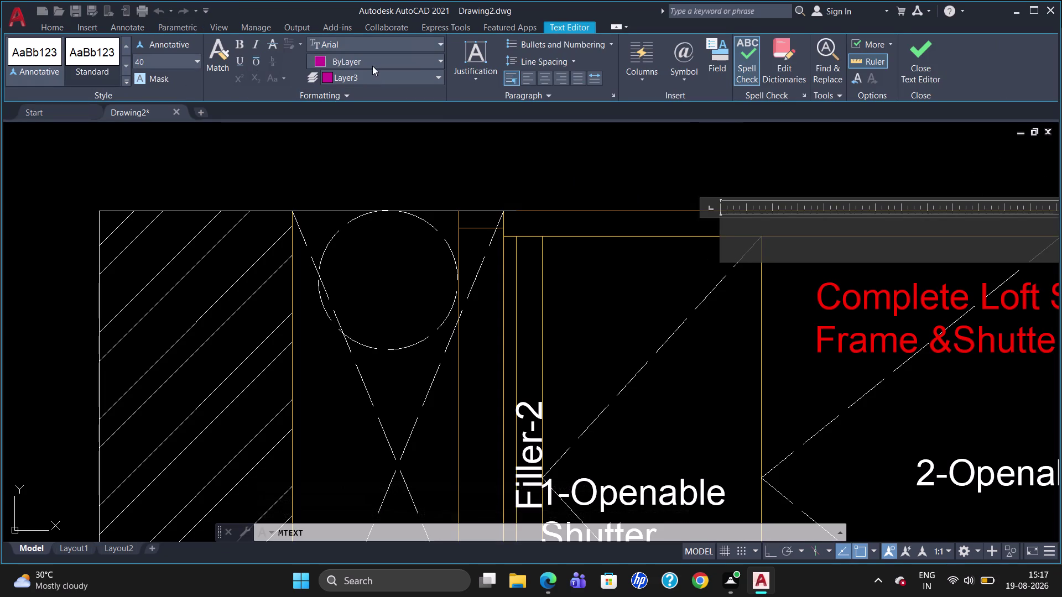
click(320, 92)
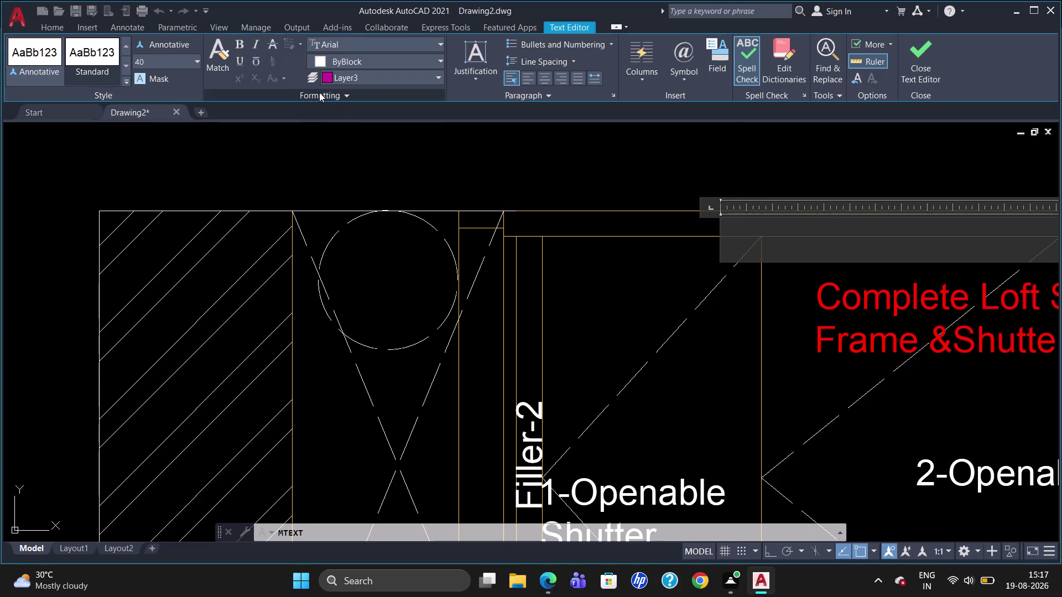
key(f)
text(il)
text(ler-2)
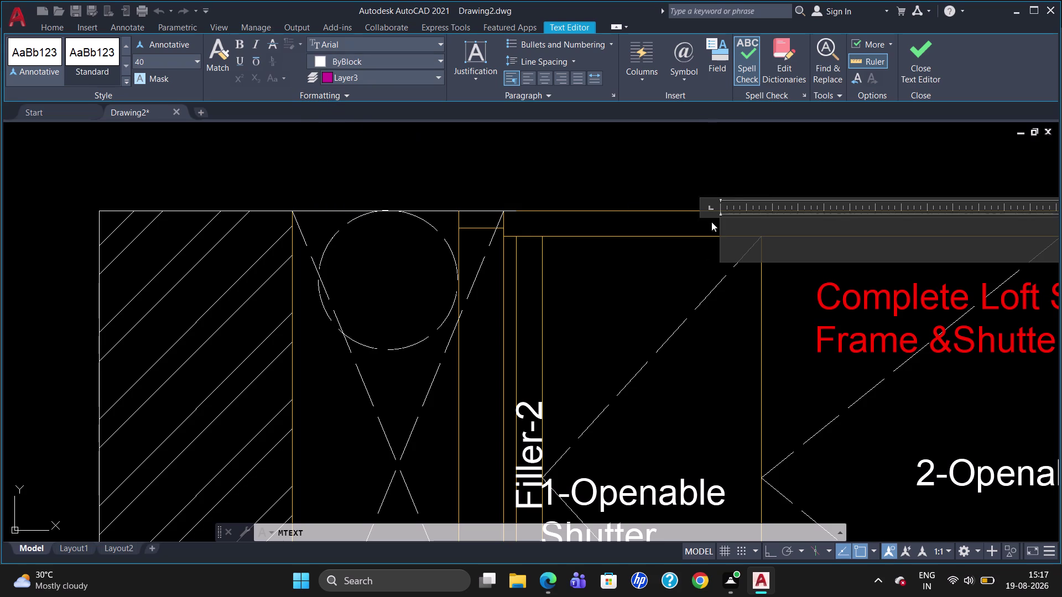
click(732, 226)
key(f)
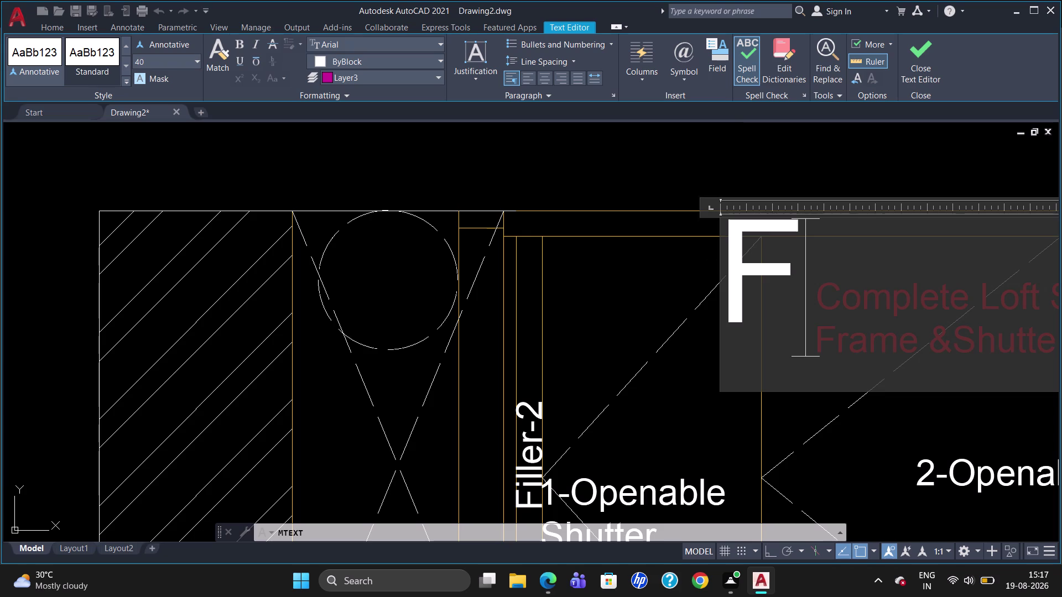
text(iller)
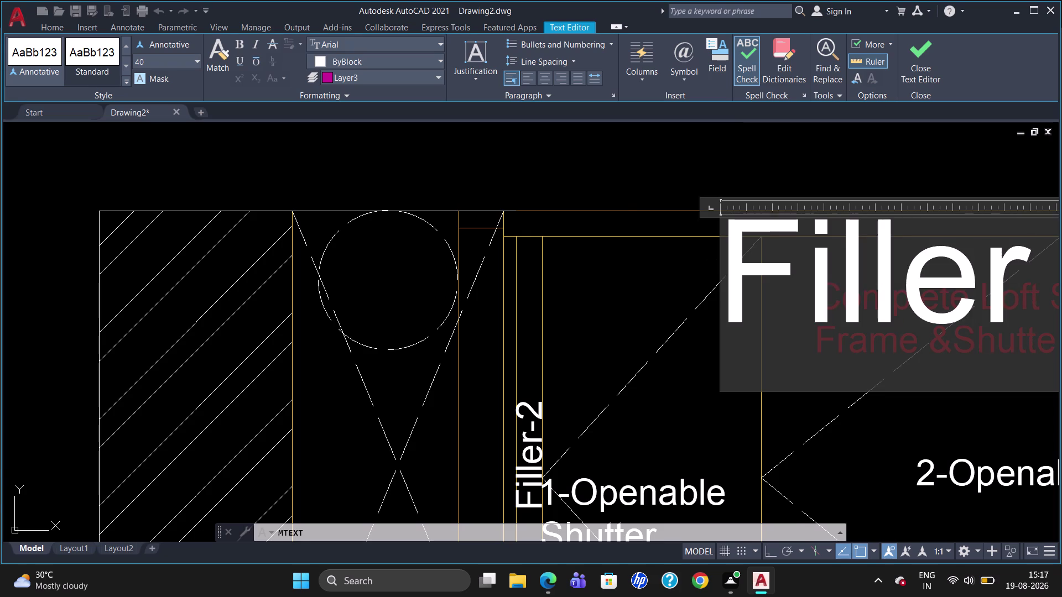
text(-2)
click(788, 309)
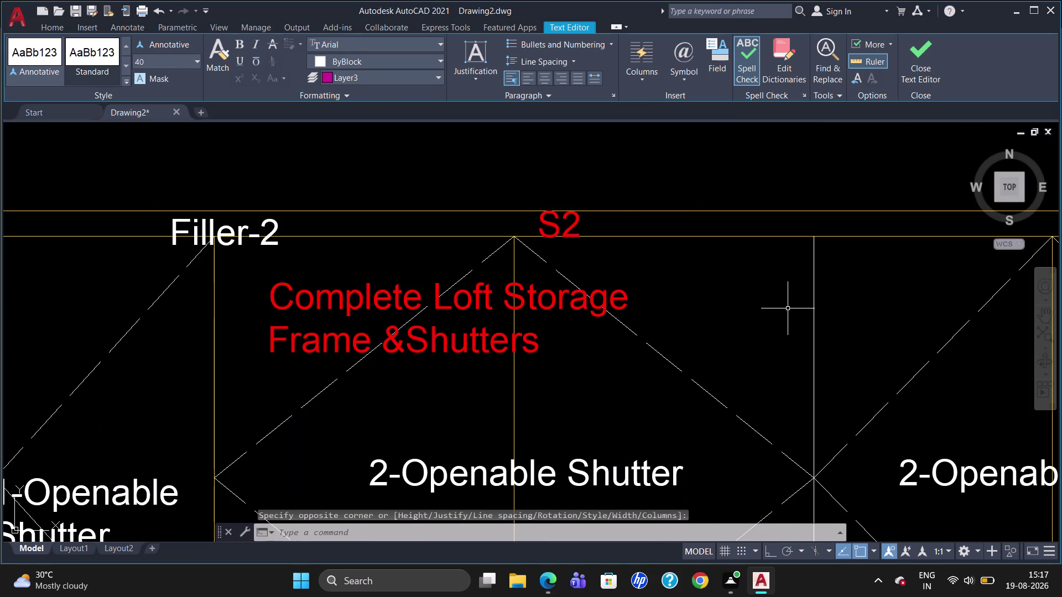
click(195, 237)
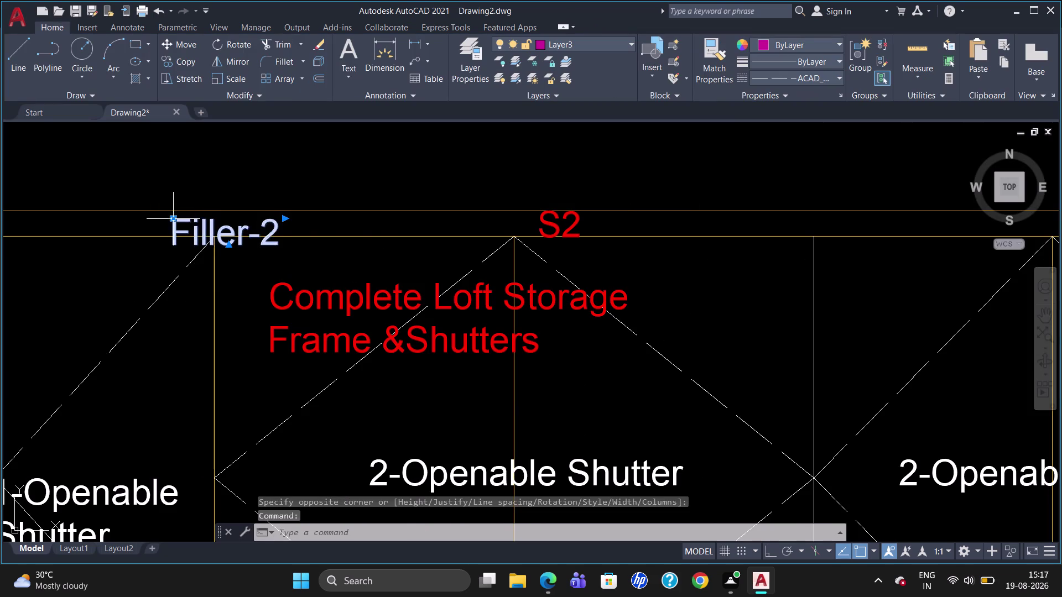
click(174, 216)
click(173, 209)
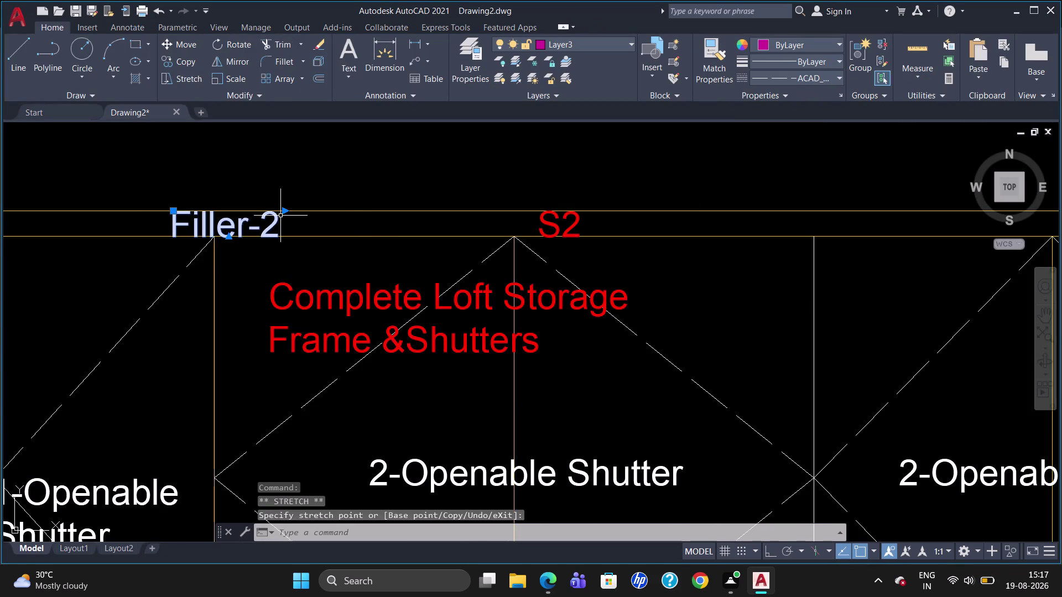
key(Escape)
scroll(down, 3)
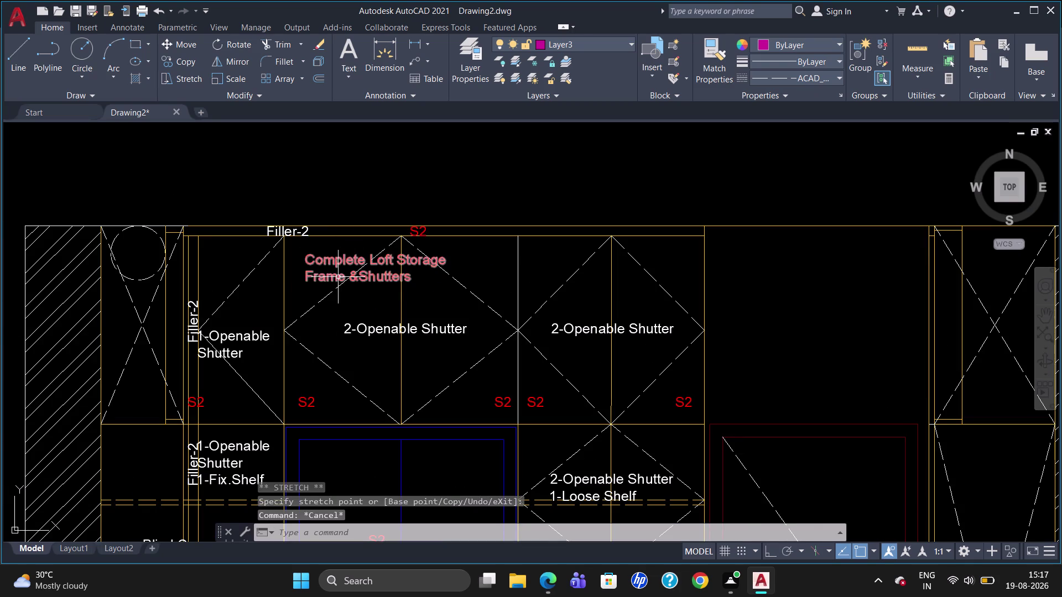
scroll(down, 3)
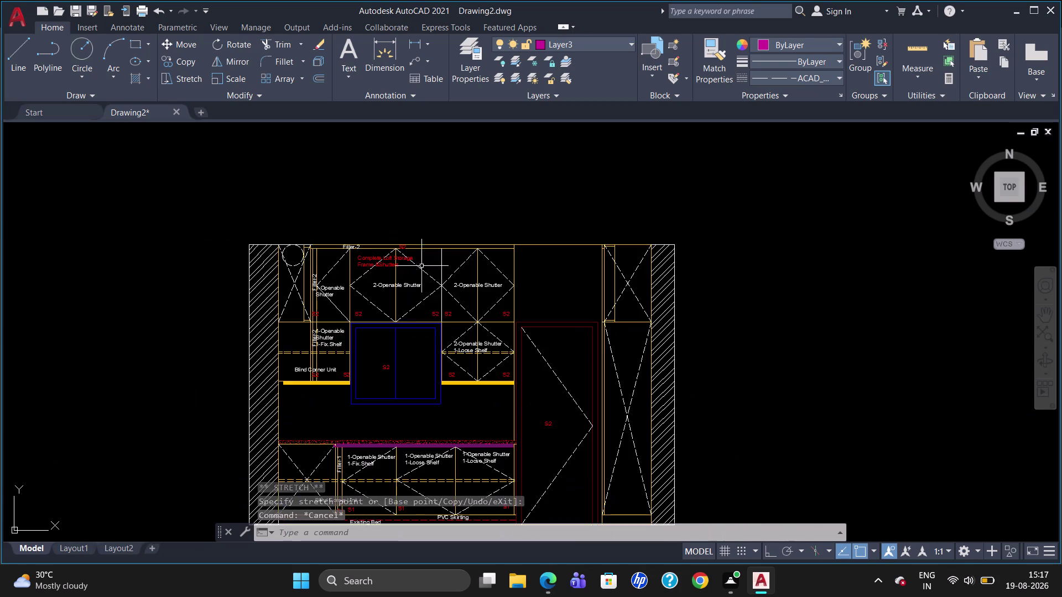
scroll(up, 3)
scroll(down, 3)
scroll(up, 3)
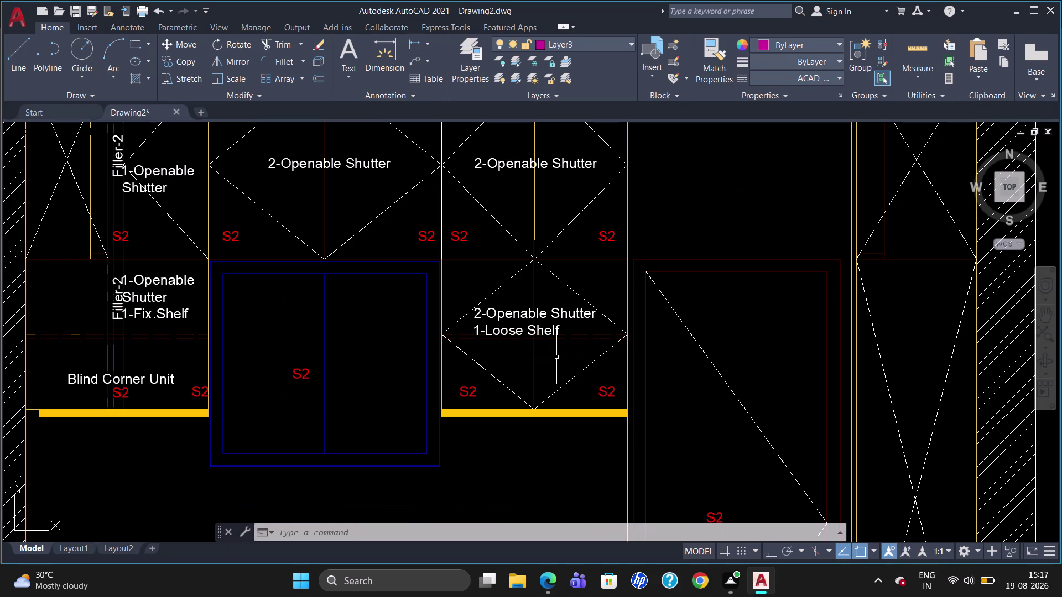
scroll(down, 3)
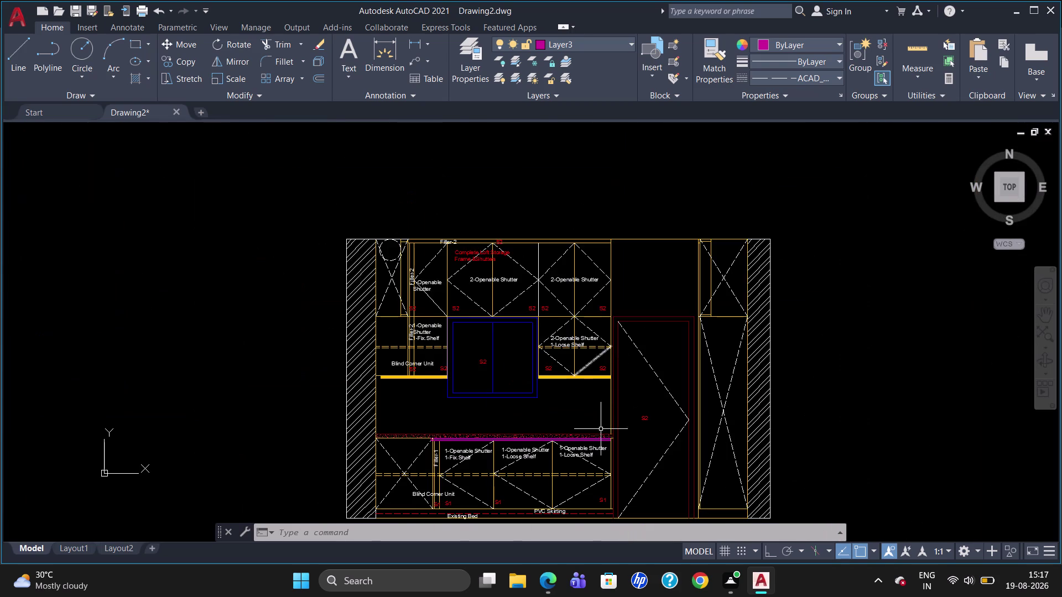
scroll(up, 3)
Change the S2 marker inside the window to read 'Window'.
double_click(321, 240)
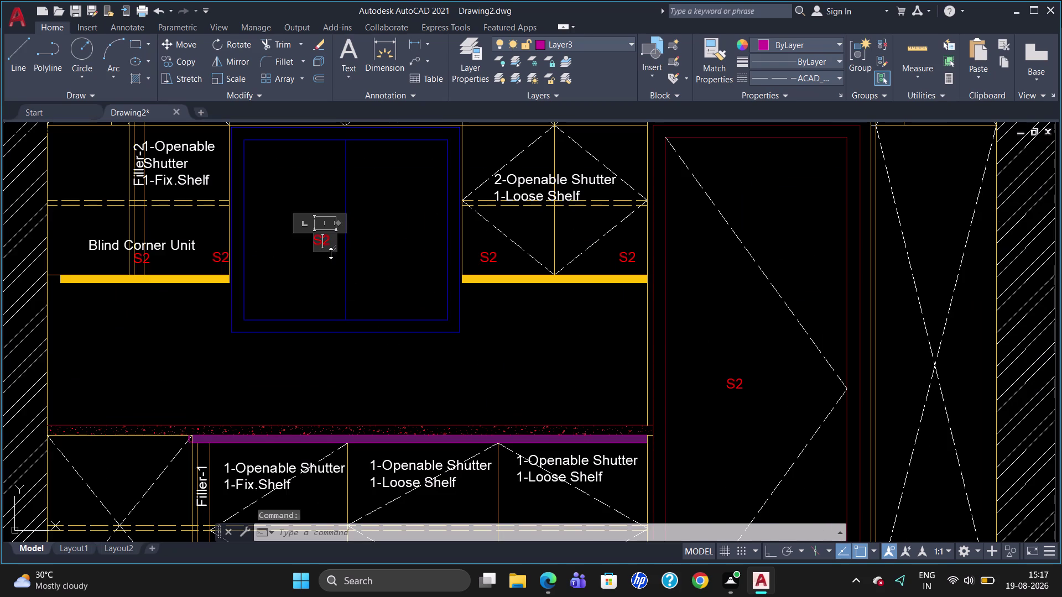
key(Right)
key(BackSpace)
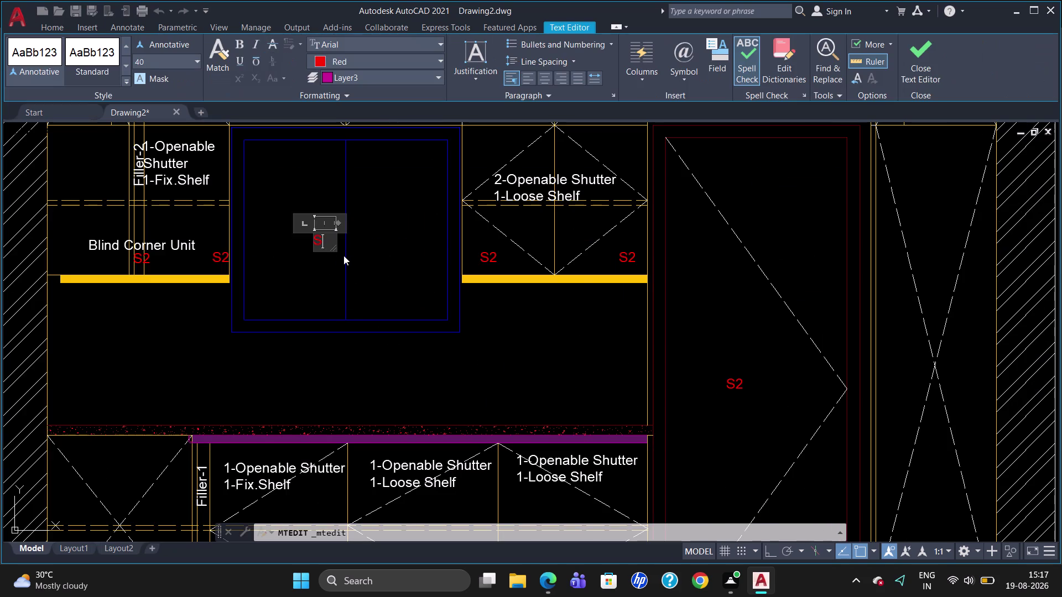
key(BackSpace)
key(BackSpace)
key(e)
key(BackSpace)
key(w)
text(ind)
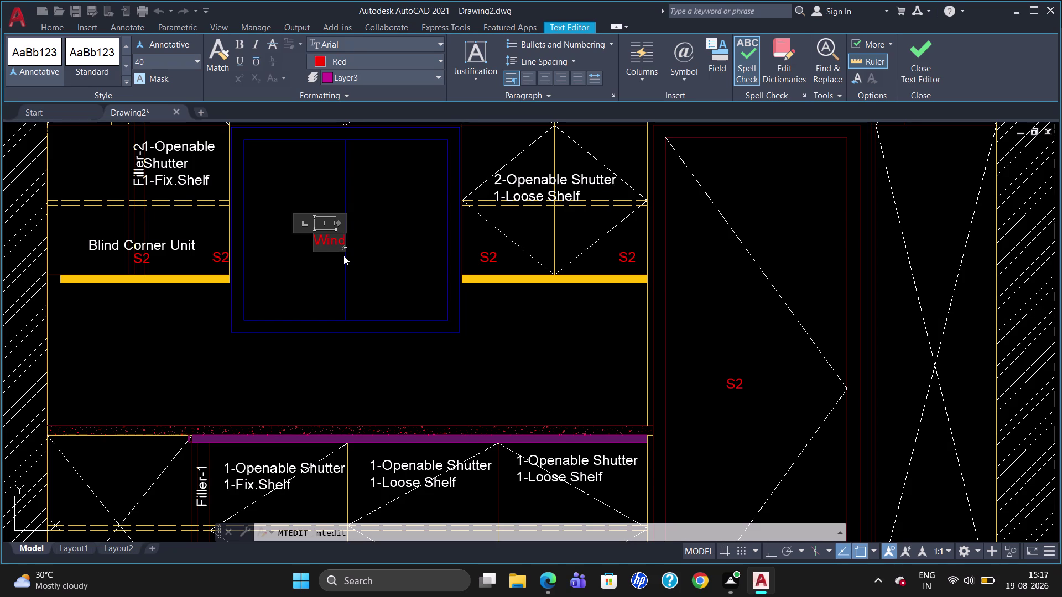
text(ow)
click(515, 263)
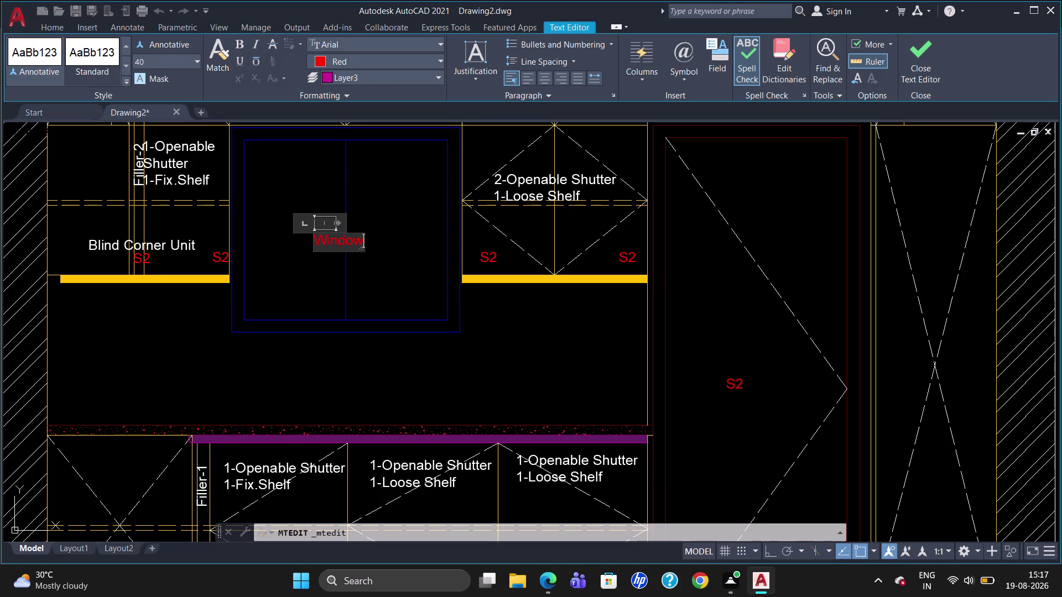
Change the tall door's S2 marker to 'Utility Door', widened to one line.
double_click(736, 388)
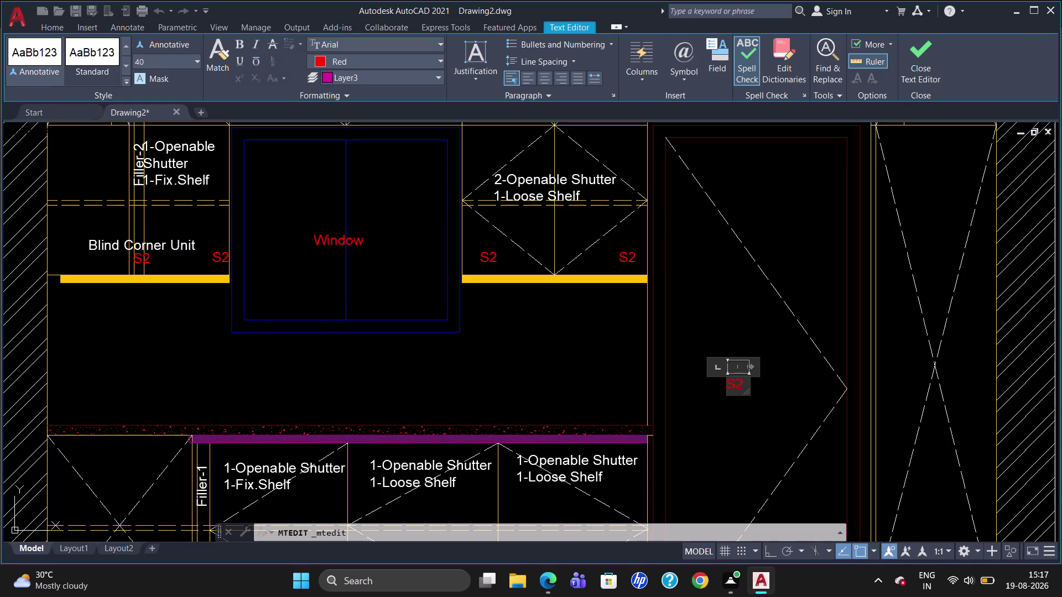
key(Right)
key(BackSpace)
key(BackSpace)
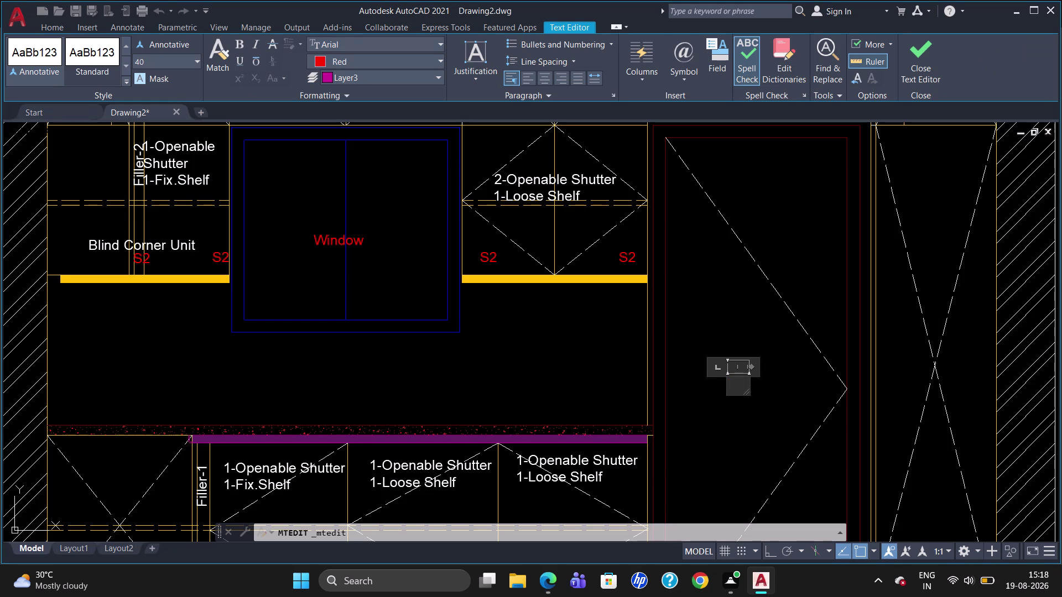
key(u)
text(tu)
key(BackSpace)
text(ility)
key(space)
key(d)
text(oor)
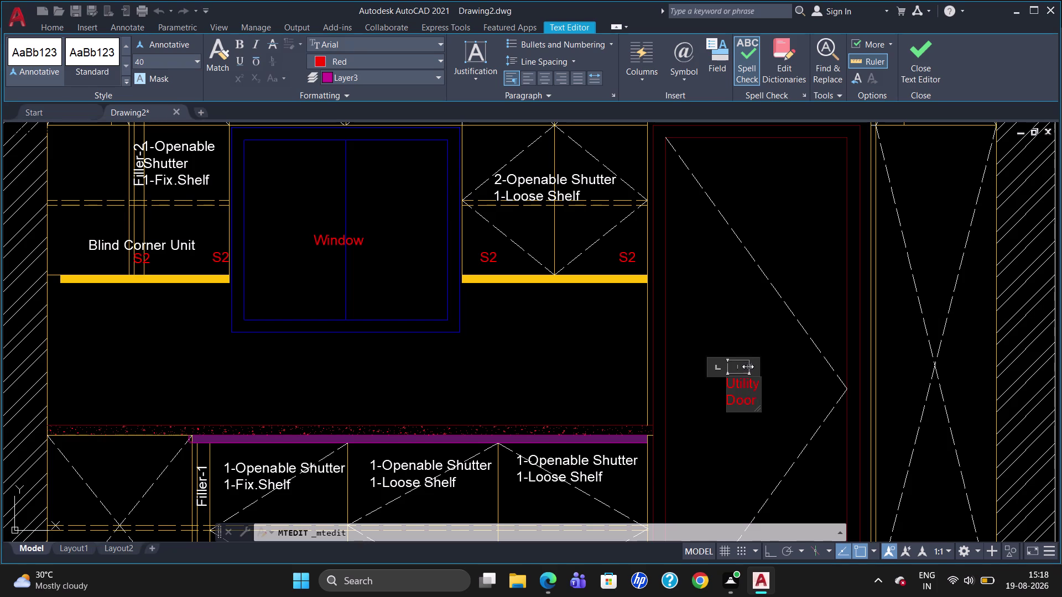
drag(748, 367, 780, 364)
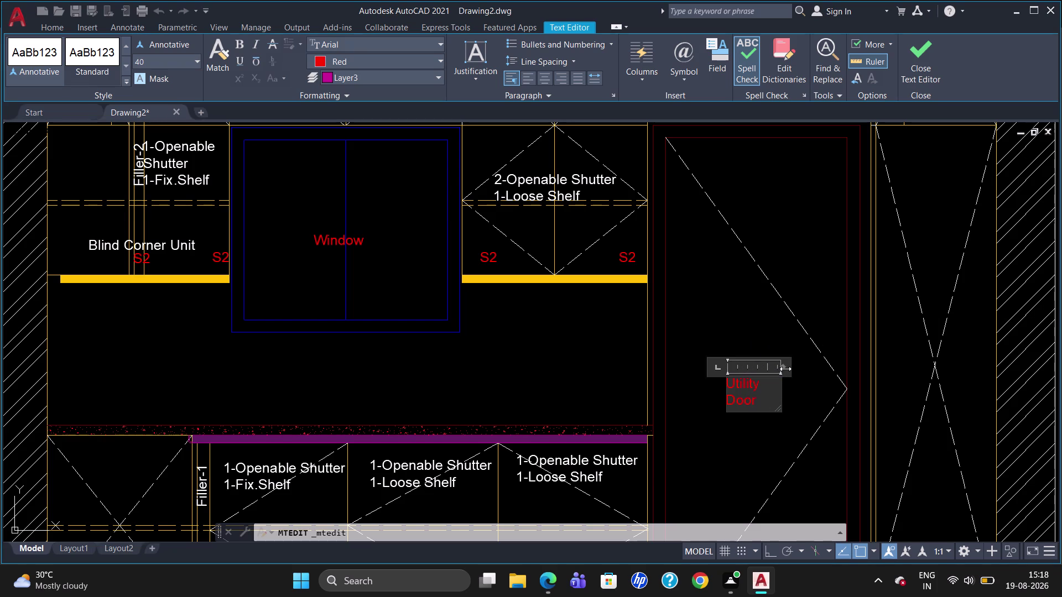
drag(782, 369, 803, 363)
click(738, 456)
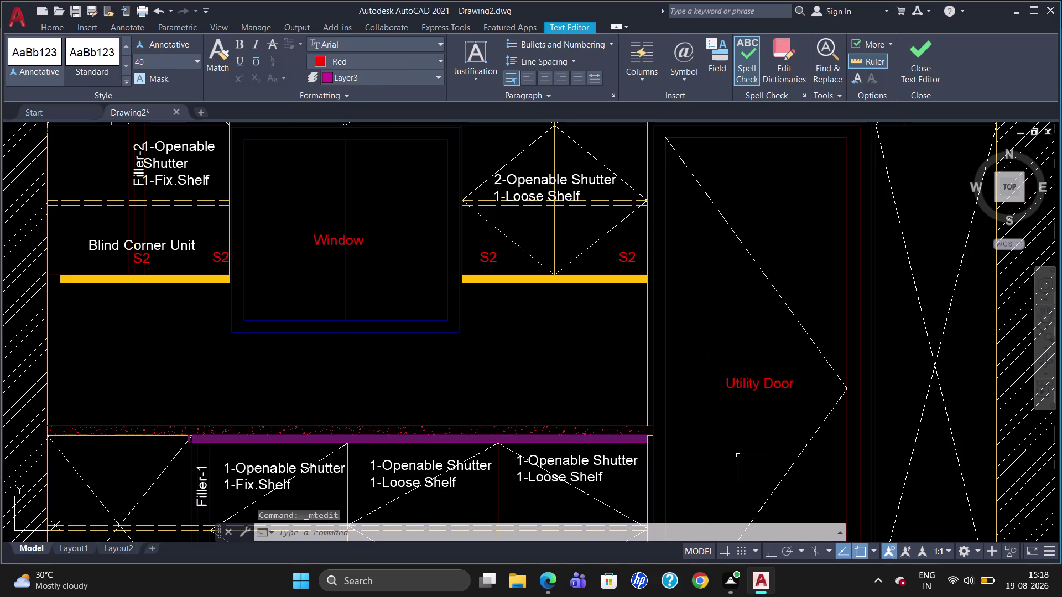
scroll(down, 3)
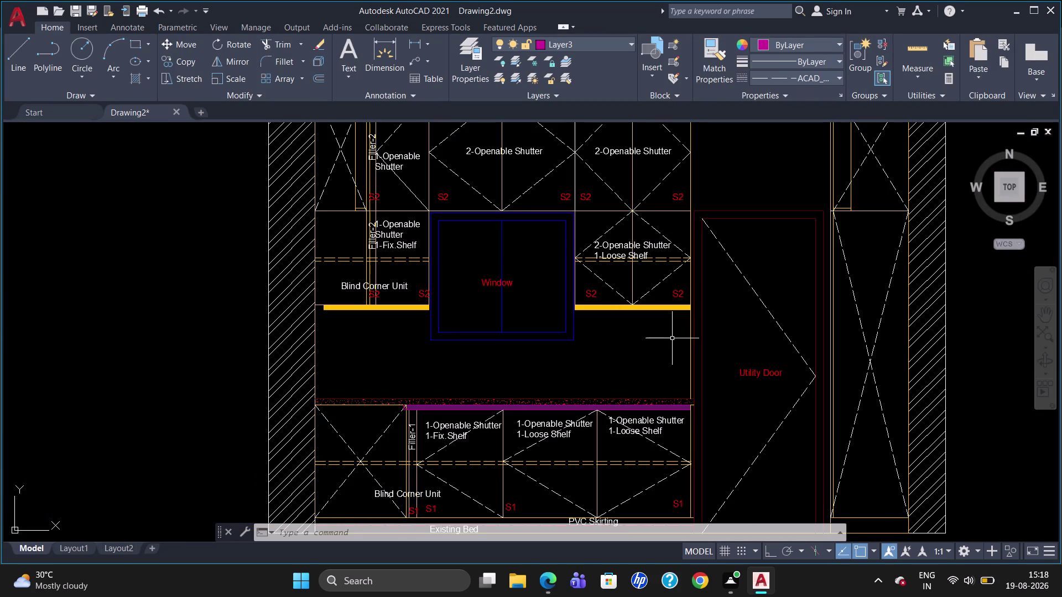
click(427, 61)
click(446, 84)
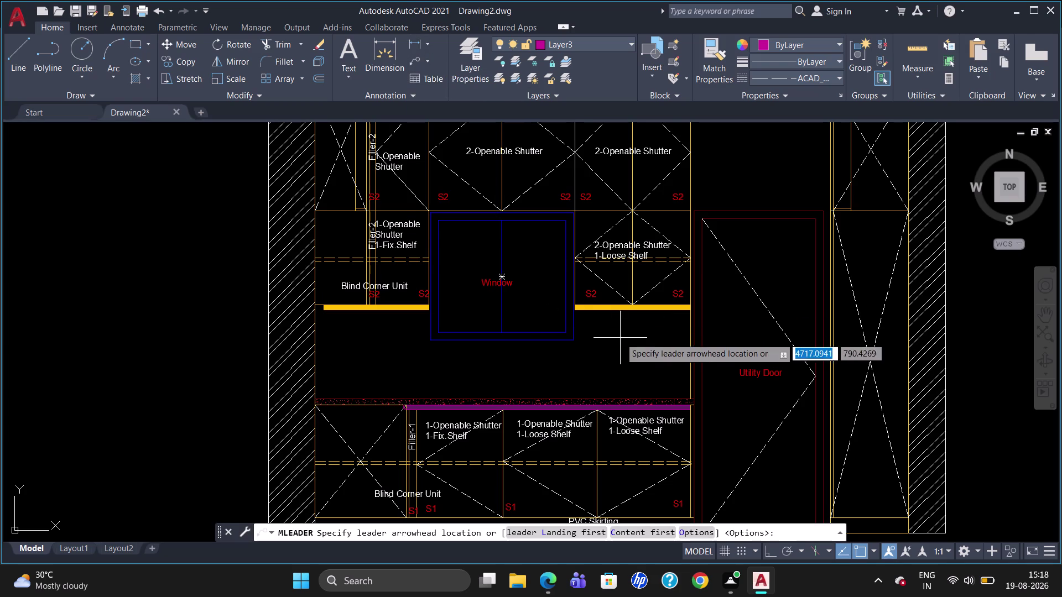
click(604, 314)
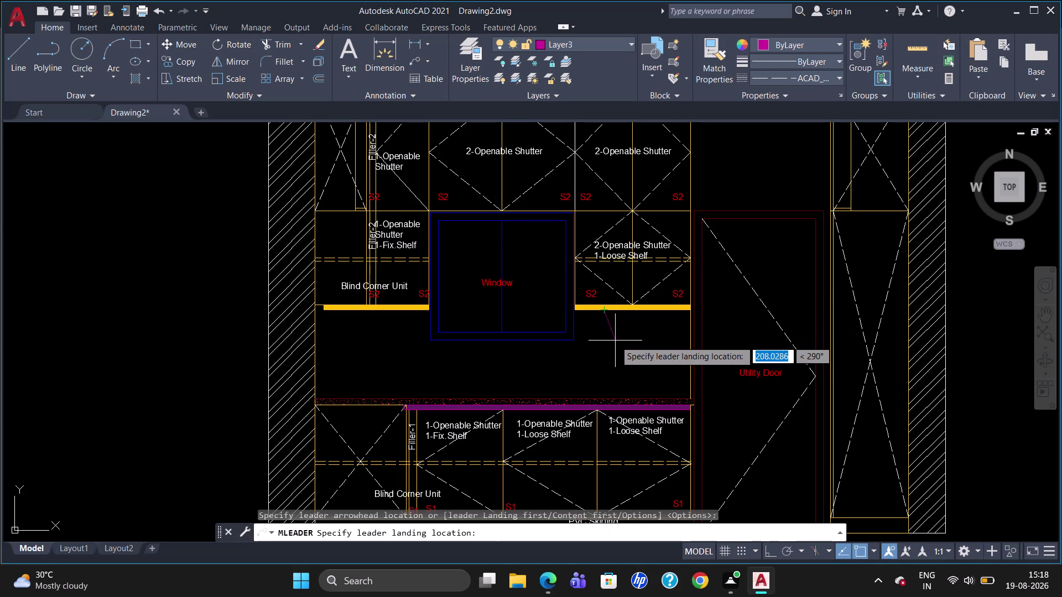
key(Escape)
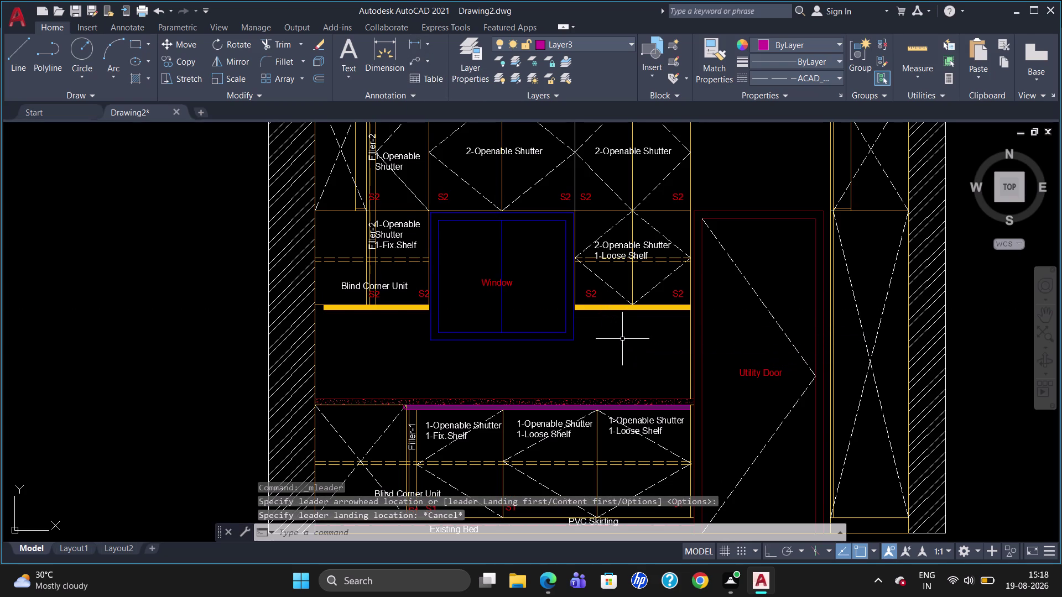
text(mls)
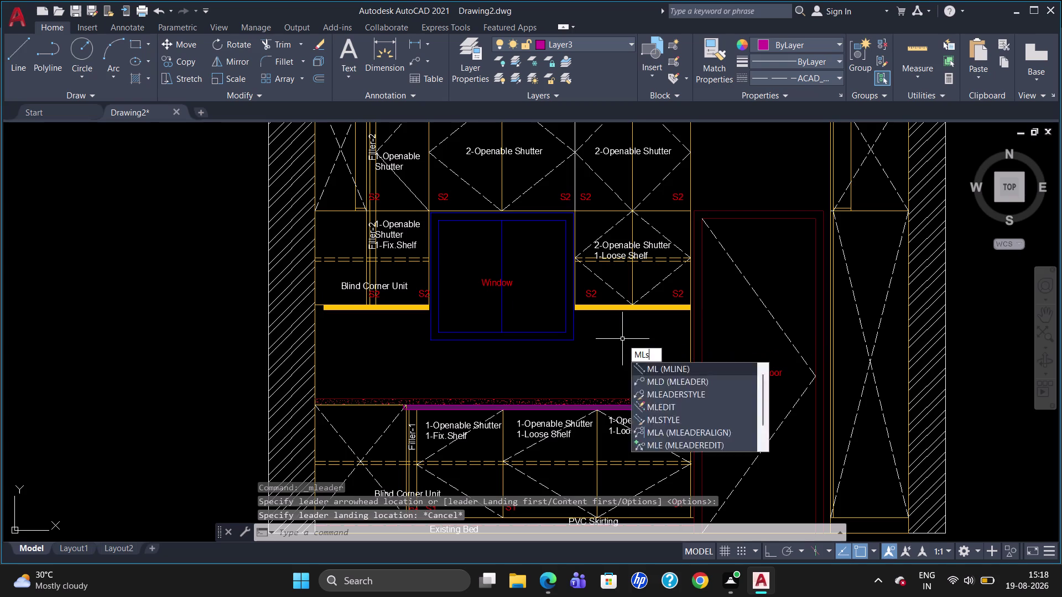
key(Return)
click(666, 272)
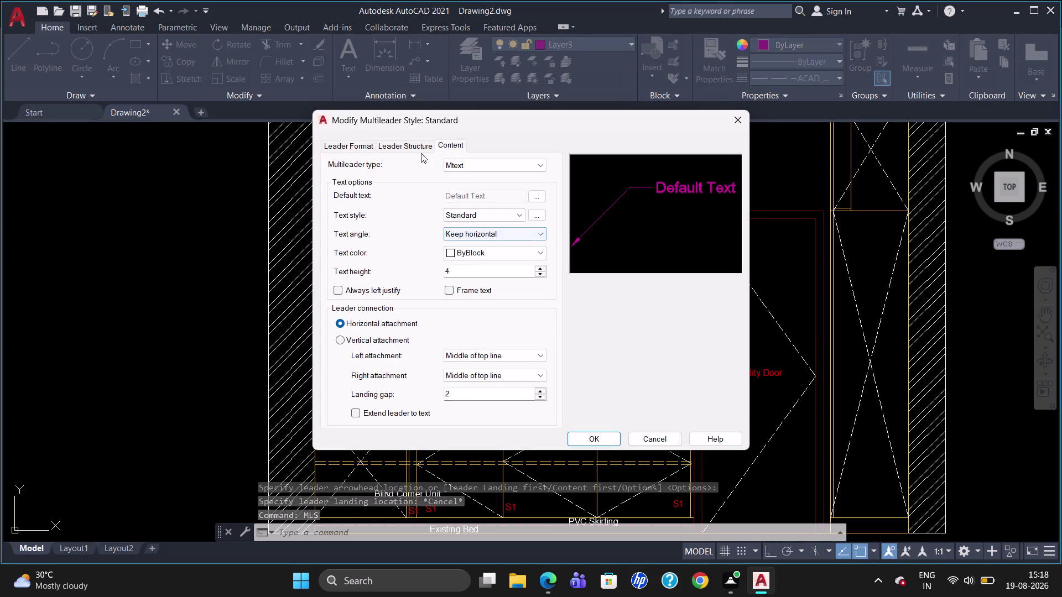
click(409, 146)
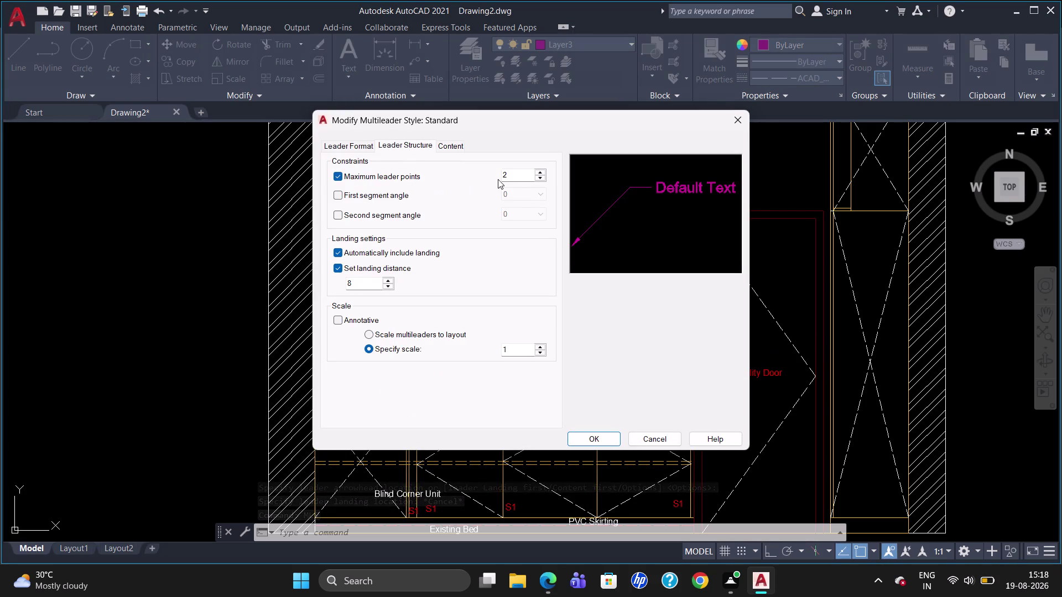
click(522, 172)
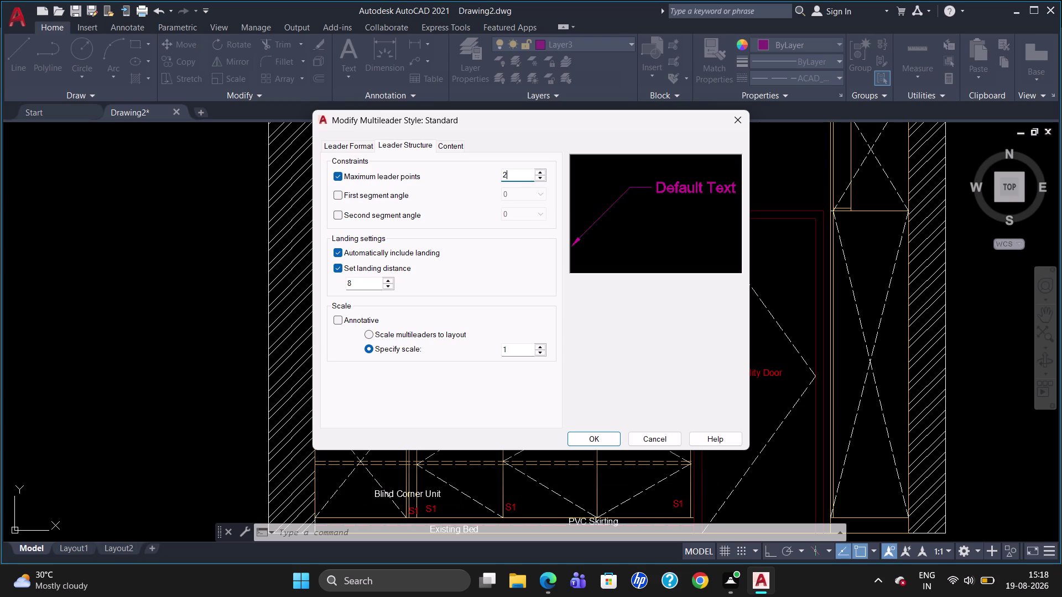
key(BackSpace)
key(3)
click(585, 438)
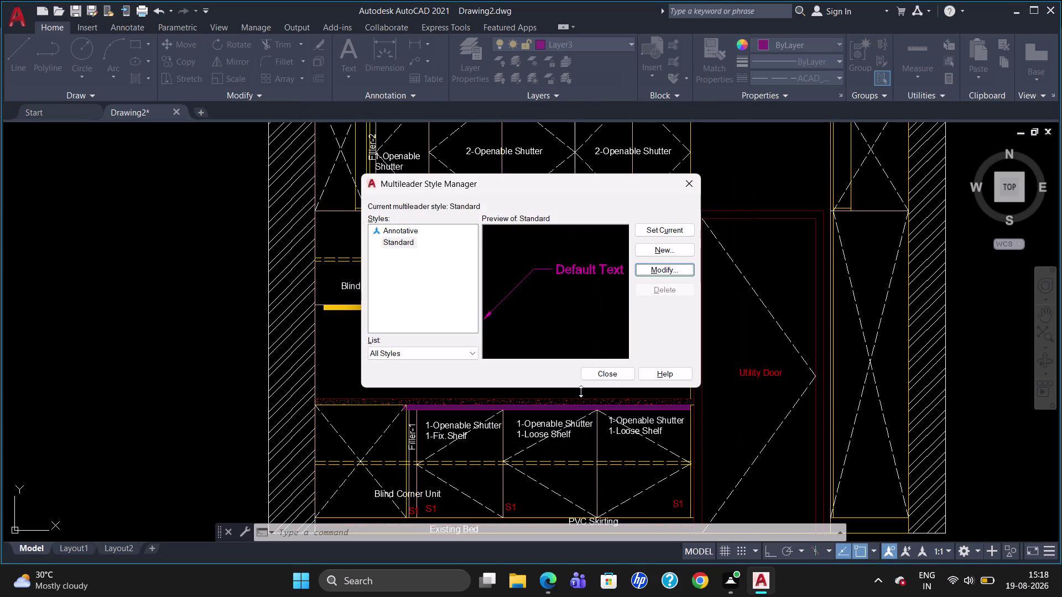
click(654, 229)
click(605, 370)
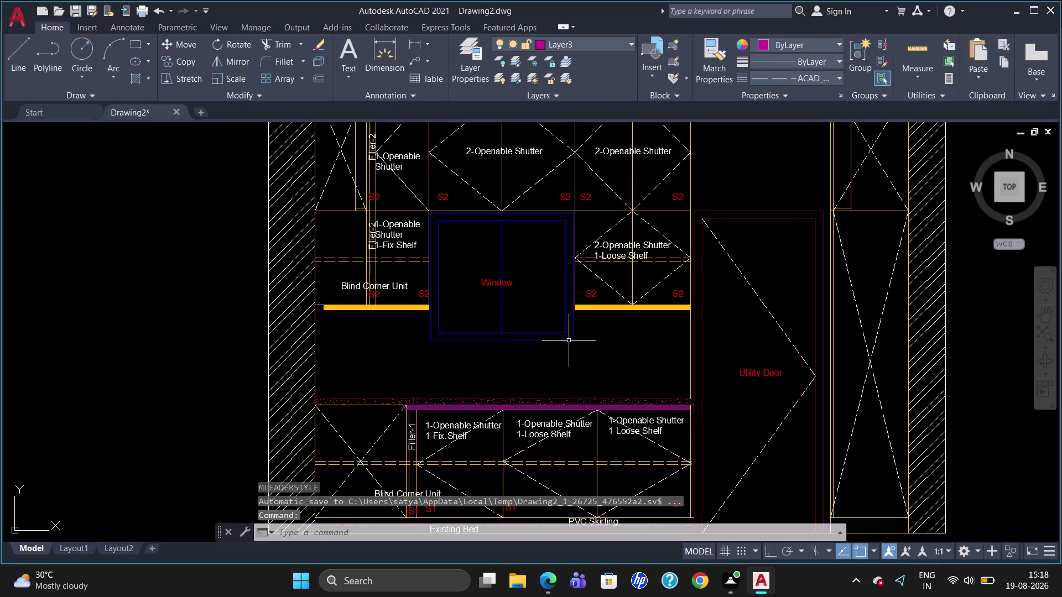
Draw a multileader from under the yellow shelf, bending down to a landing point.
click(424, 64)
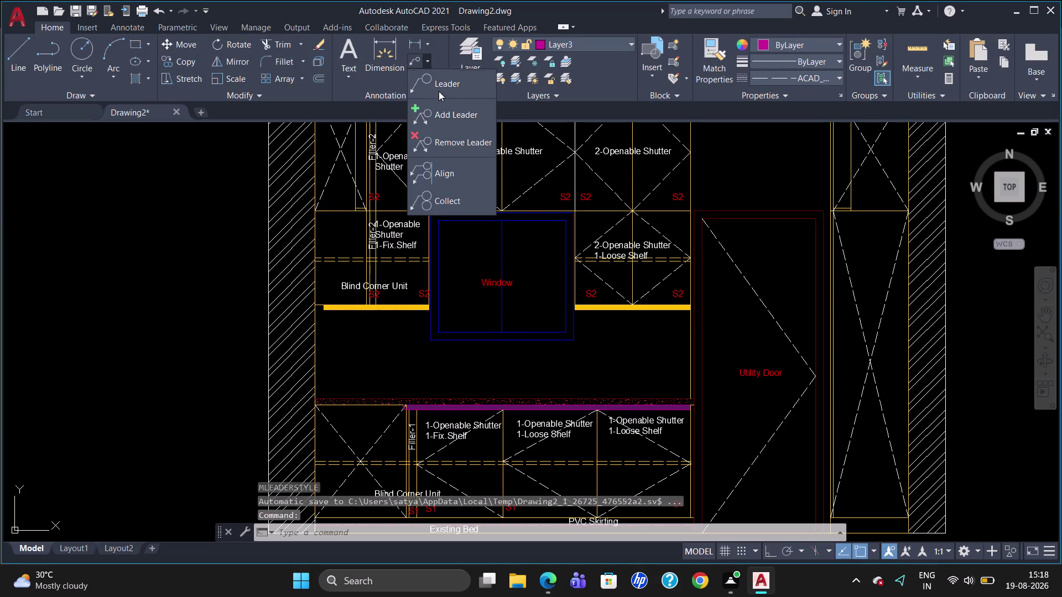
click(440, 91)
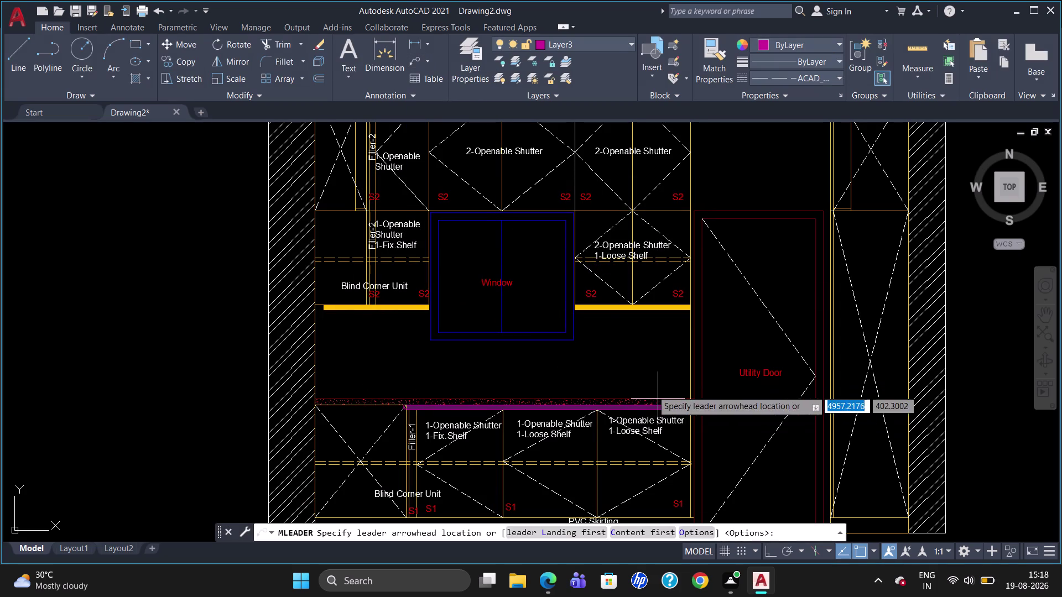
click(598, 308)
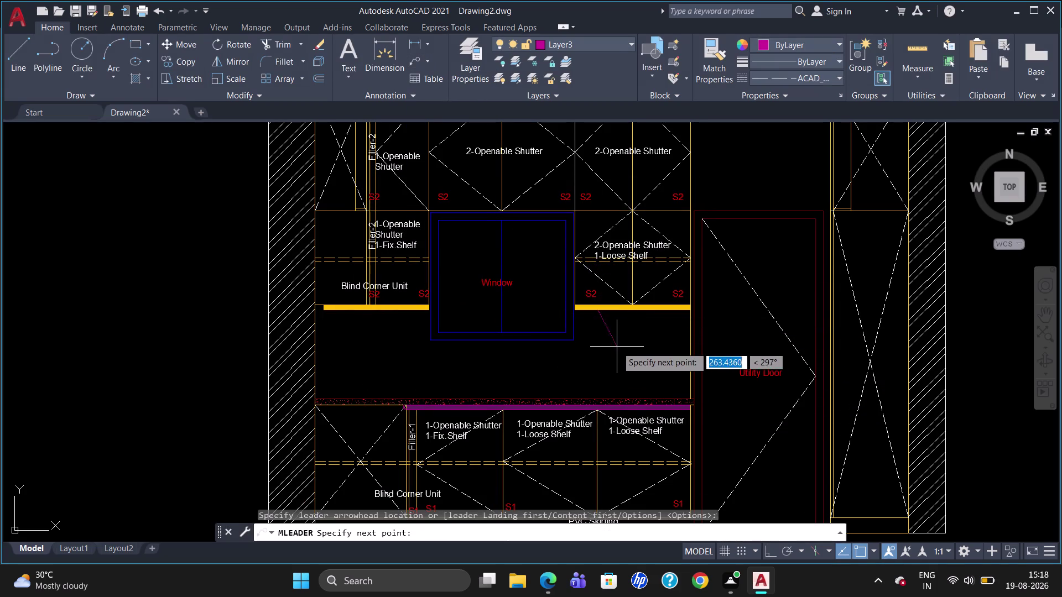
click(630, 342)
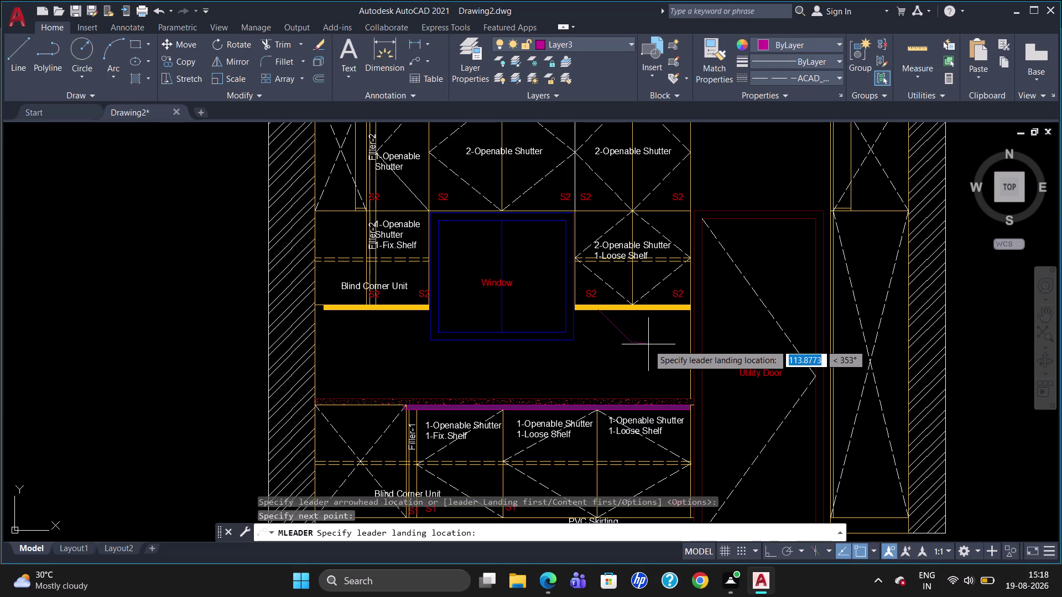
click(648, 341)
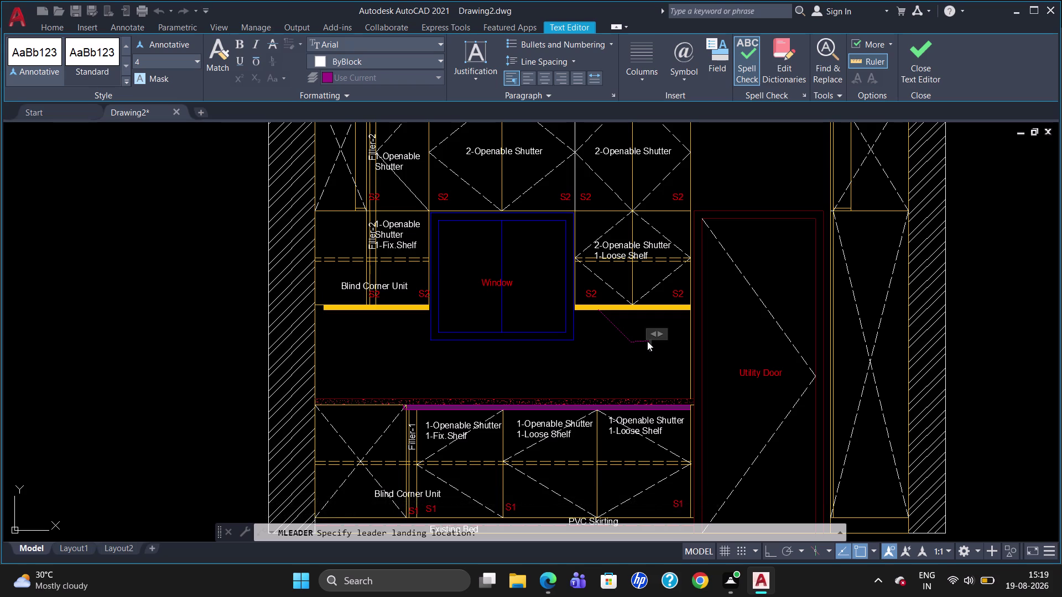
Enter 'Profile Light' as the leader text and close the editor.
key(p)
text(ro)
text(file)
key(space)
key(l)
text(ight)
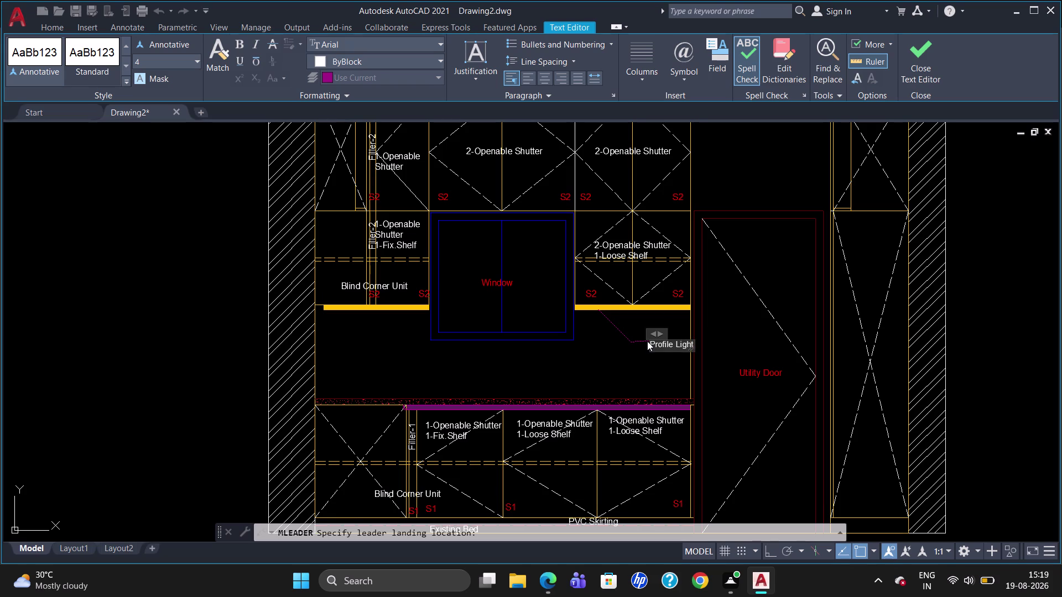
click(637, 379)
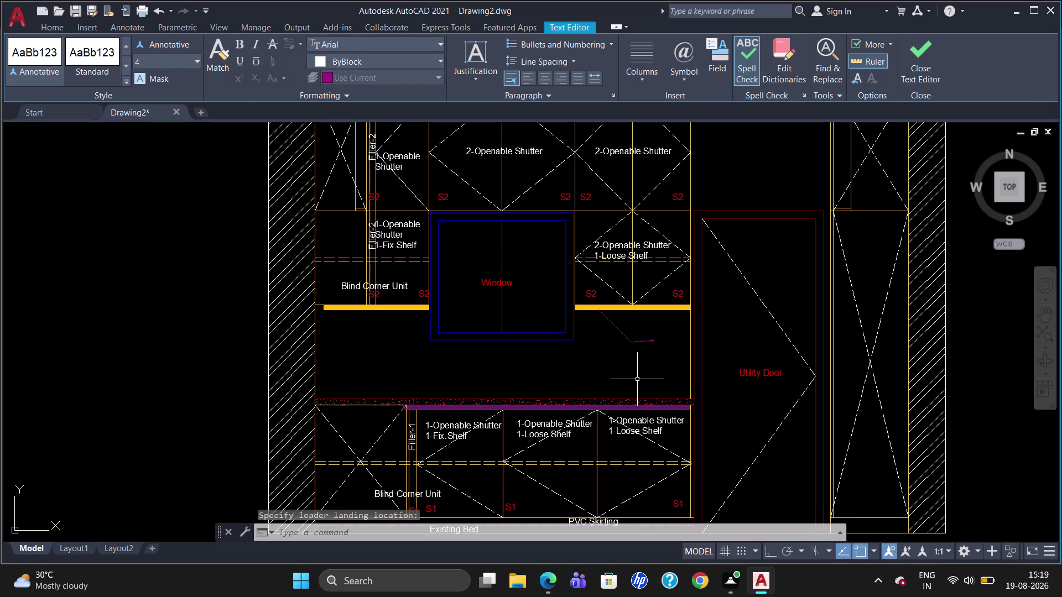
scroll(up, 3)
scroll(up, 3)
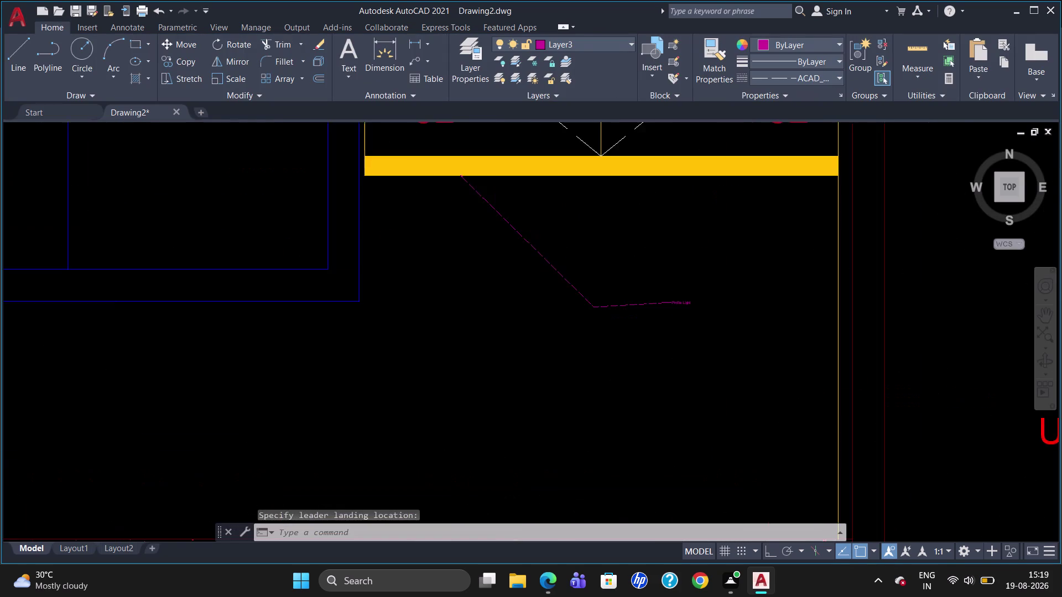
Open the Profile Light leader's properties and set Color and Leader color to Blue.
click(638, 286)
right_click(638, 289)
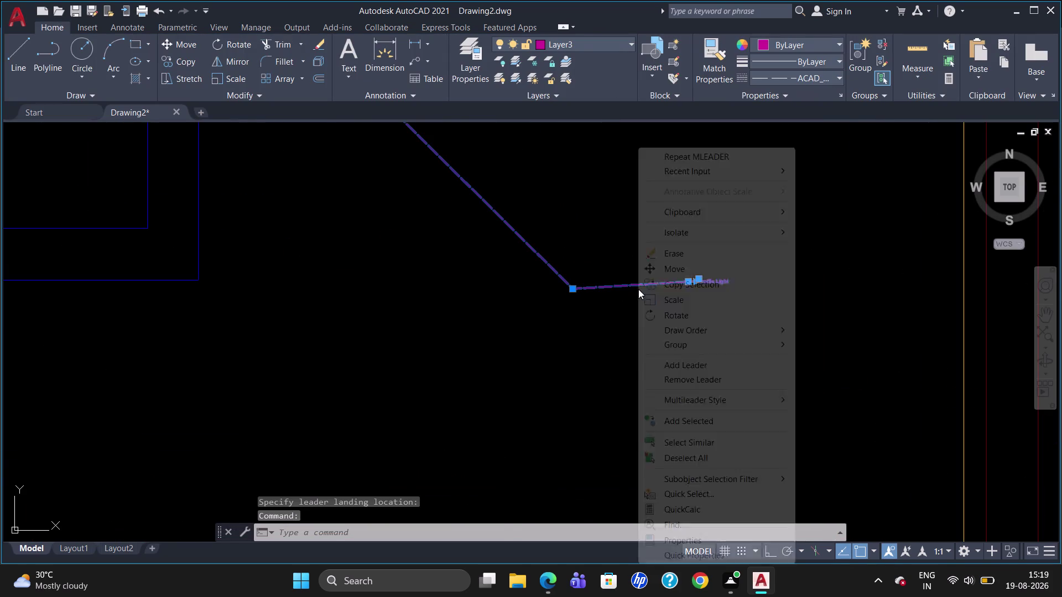
click(675, 538)
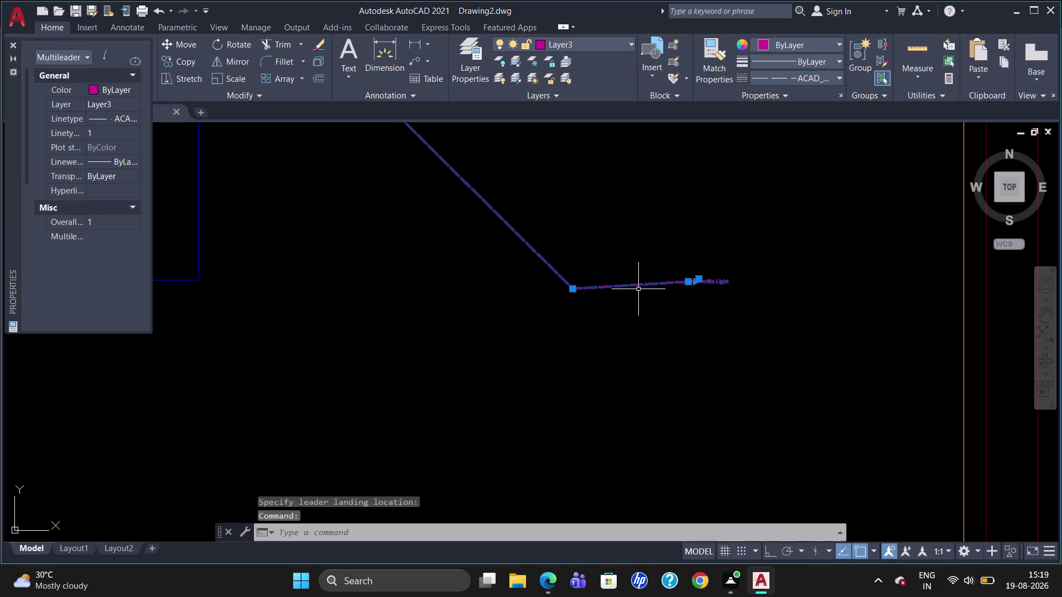
click(96, 85)
click(96, 85)
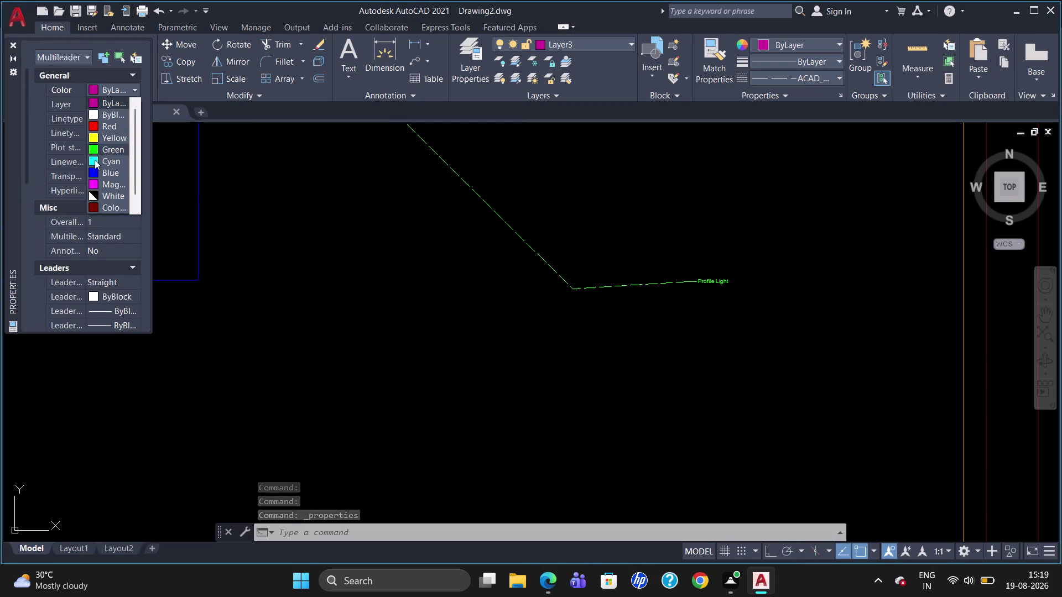
click(95, 169)
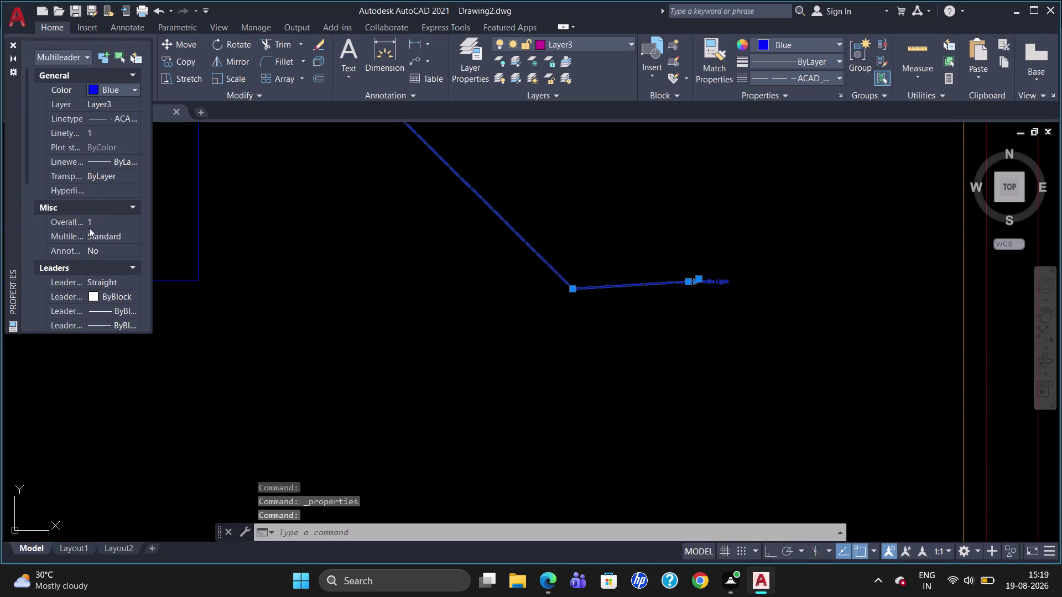
scroll(down, 3)
click(96, 168)
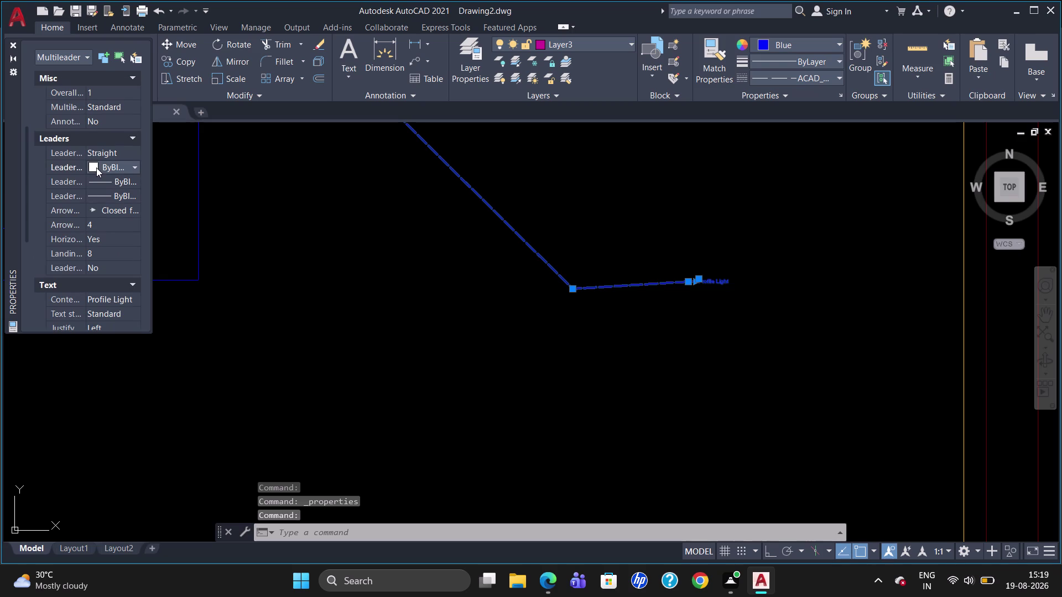
click(95, 167)
click(91, 238)
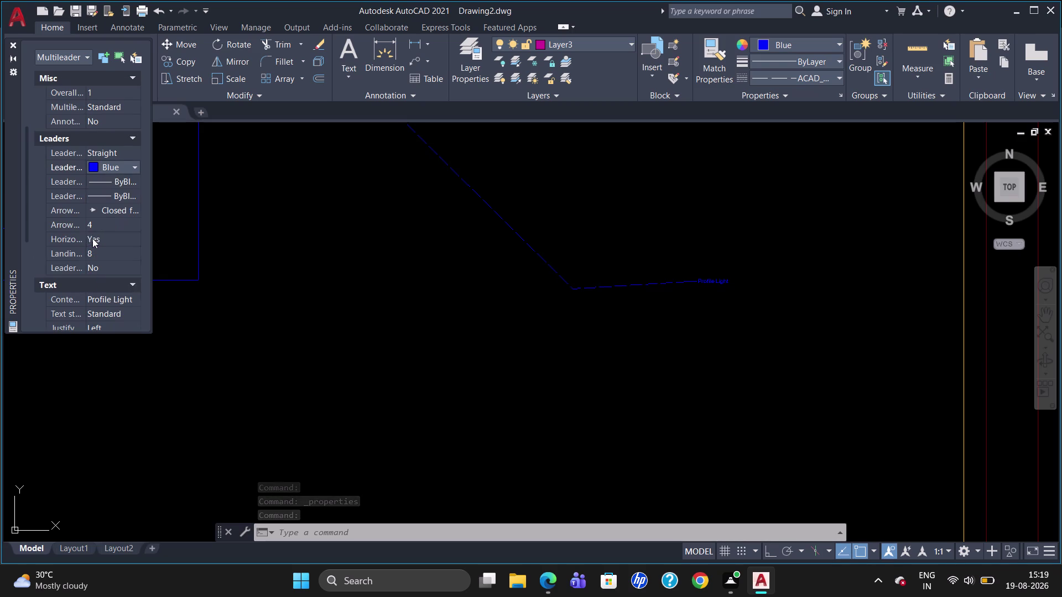
Set the leader's arrow size to 40 and pick a different linetype.
click(106, 222)
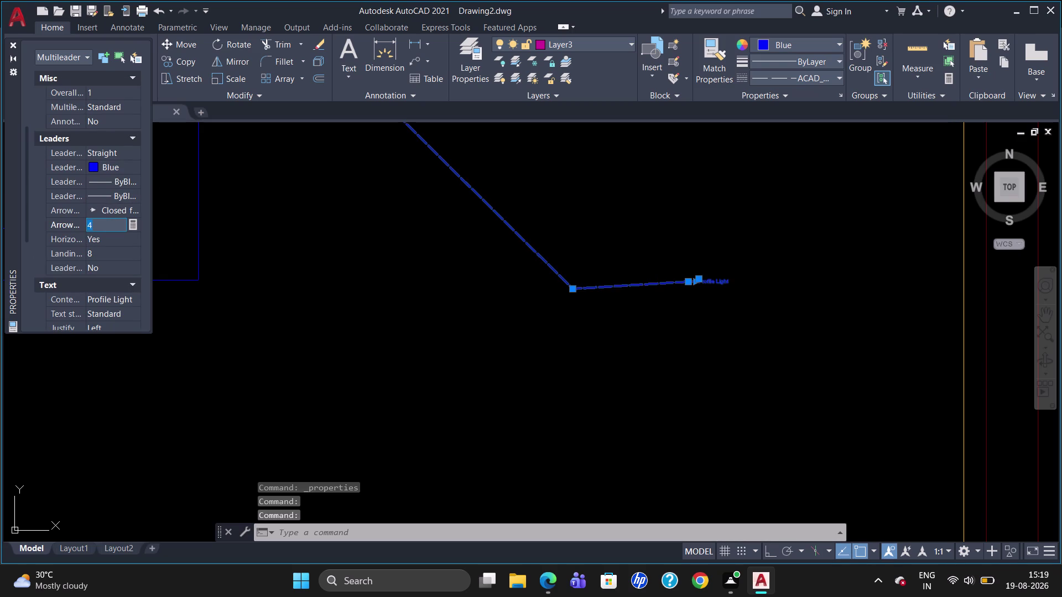
key(BackSpace)
key(4)
key(0)
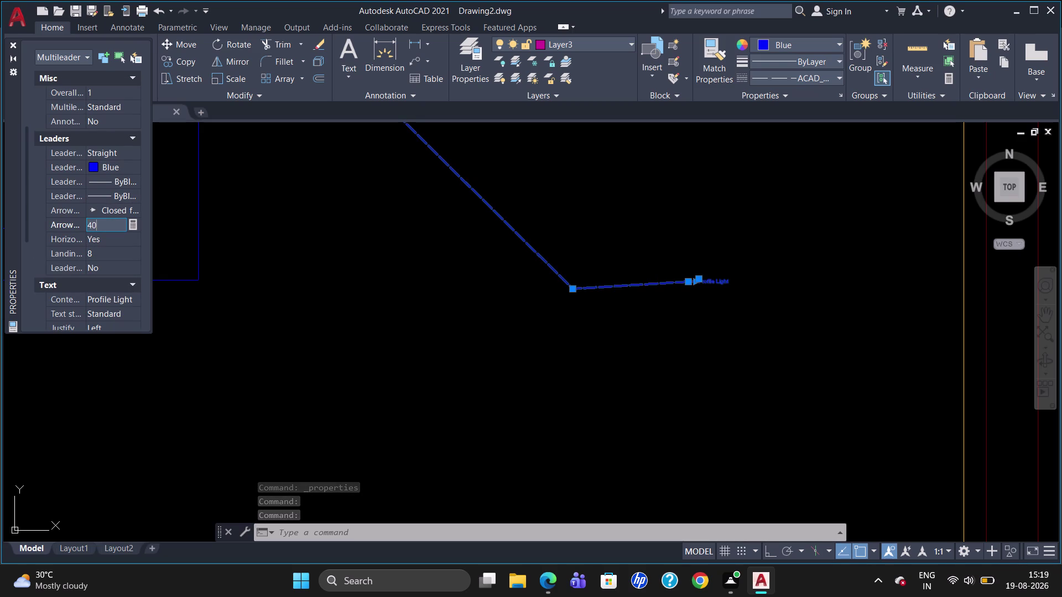
scroll(down, 3)
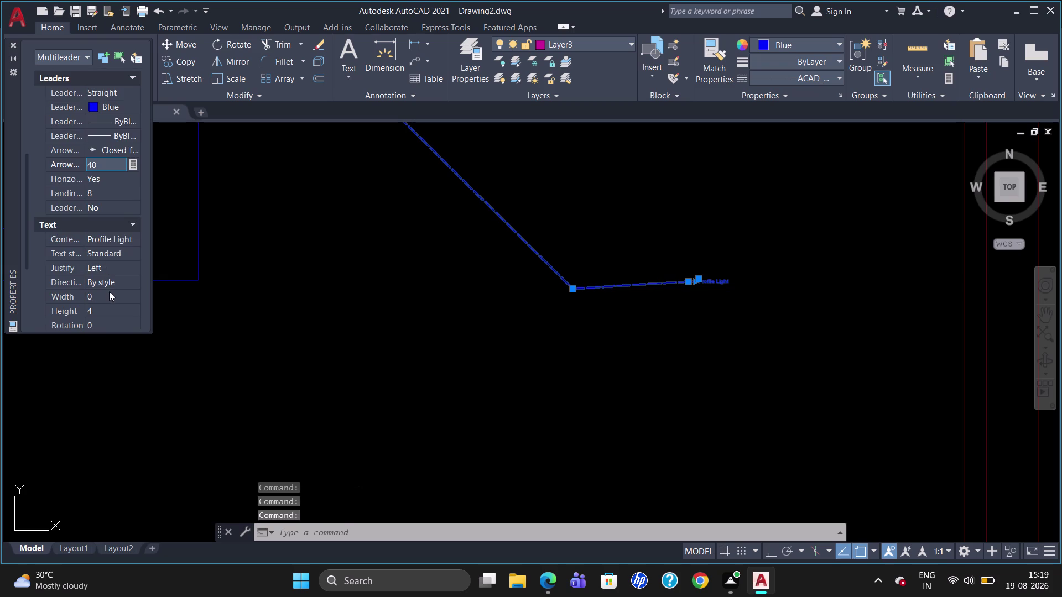
scroll(down, 3)
scroll(down, 3)
scroll(down, 3)
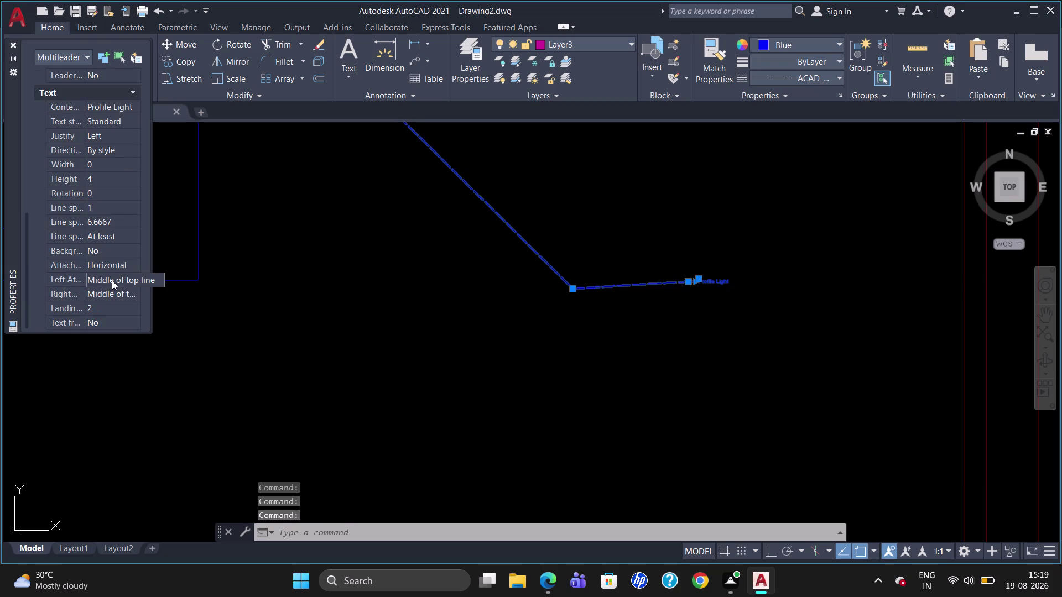
scroll(down, 3)
scroll(up, 3)
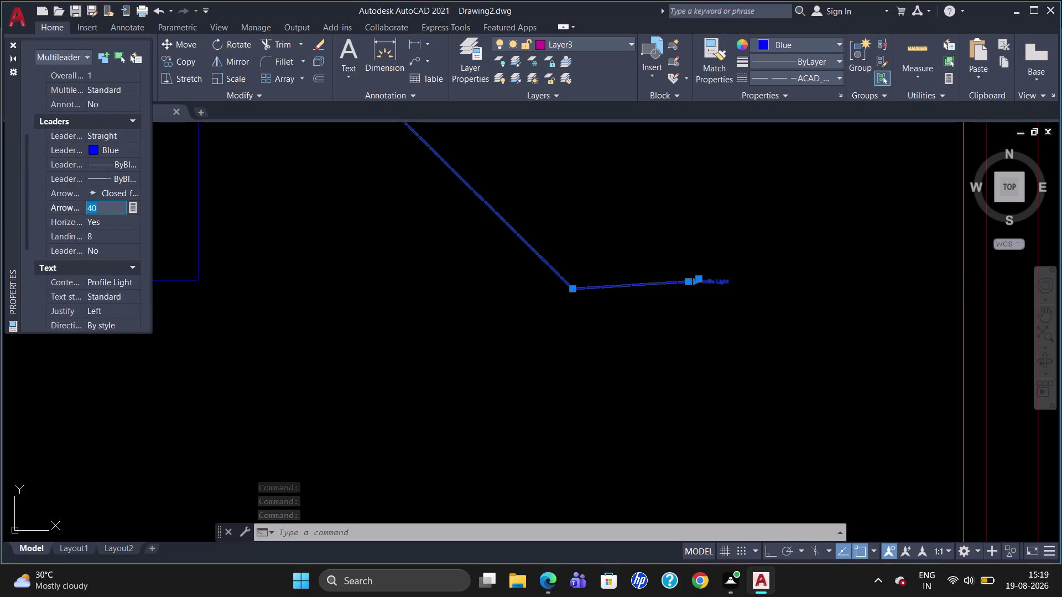
scroll(down, 3)
scroll(up, 3)
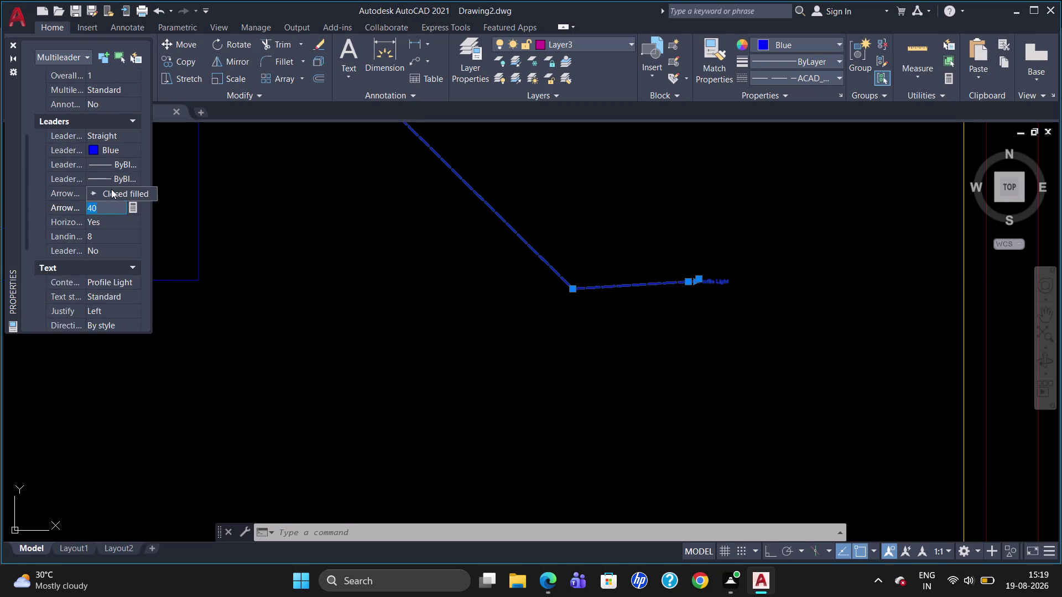
scroll(up, 3)
click(97, 86)
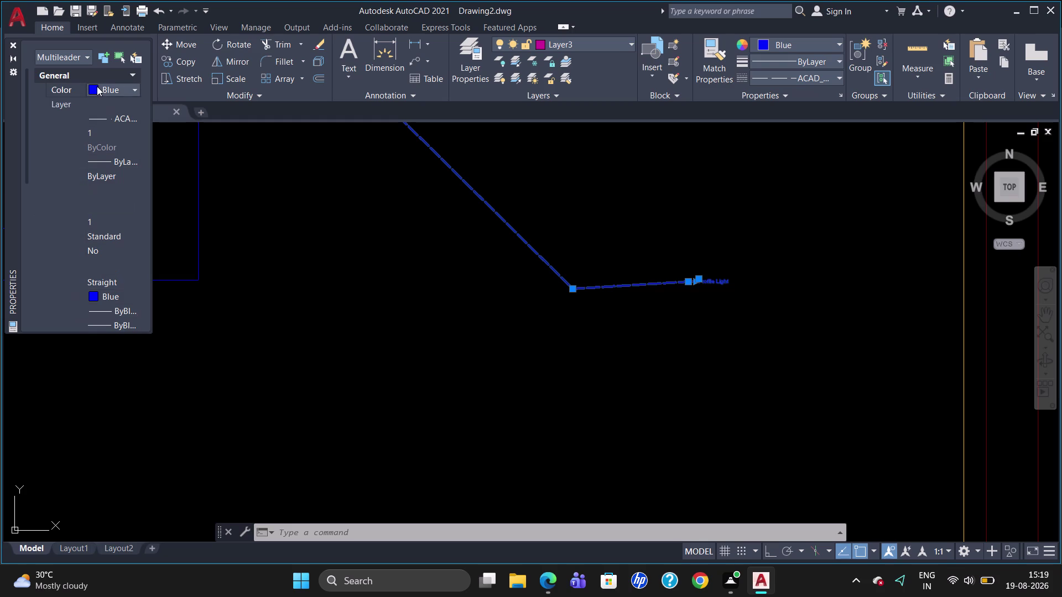
click(101, 118)
click(134, 116)
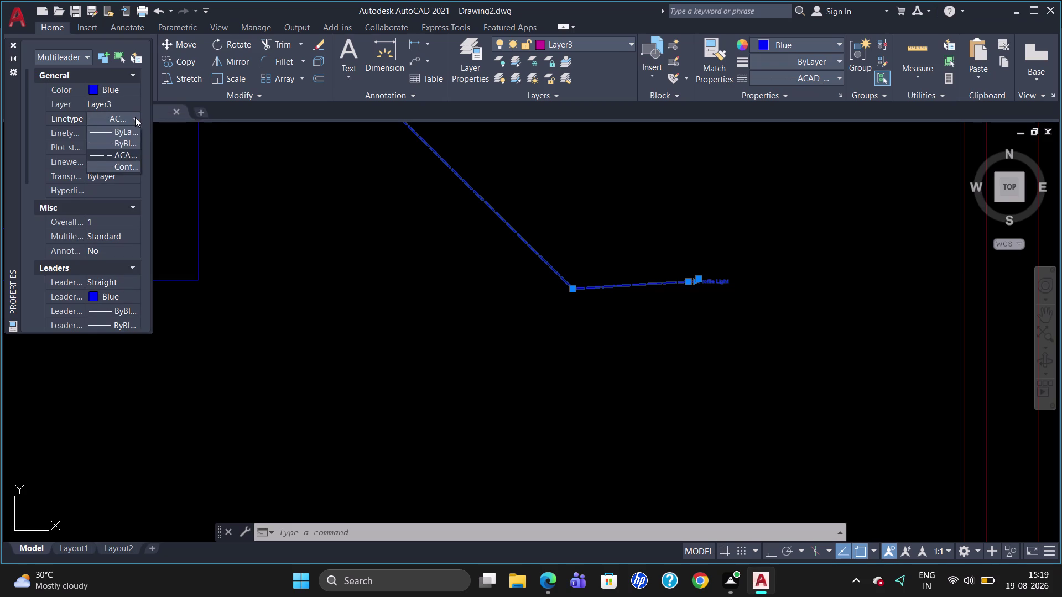
click(134, 129)
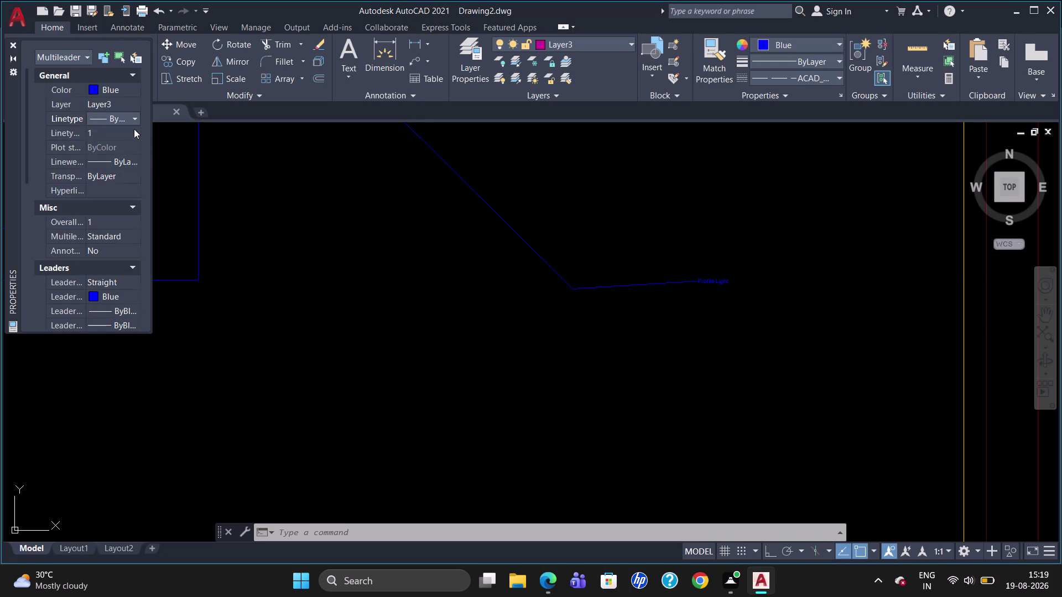
Set the label text height to 40 and finish editing the properties.
scroll(down, 3)
scroll(down, 3)
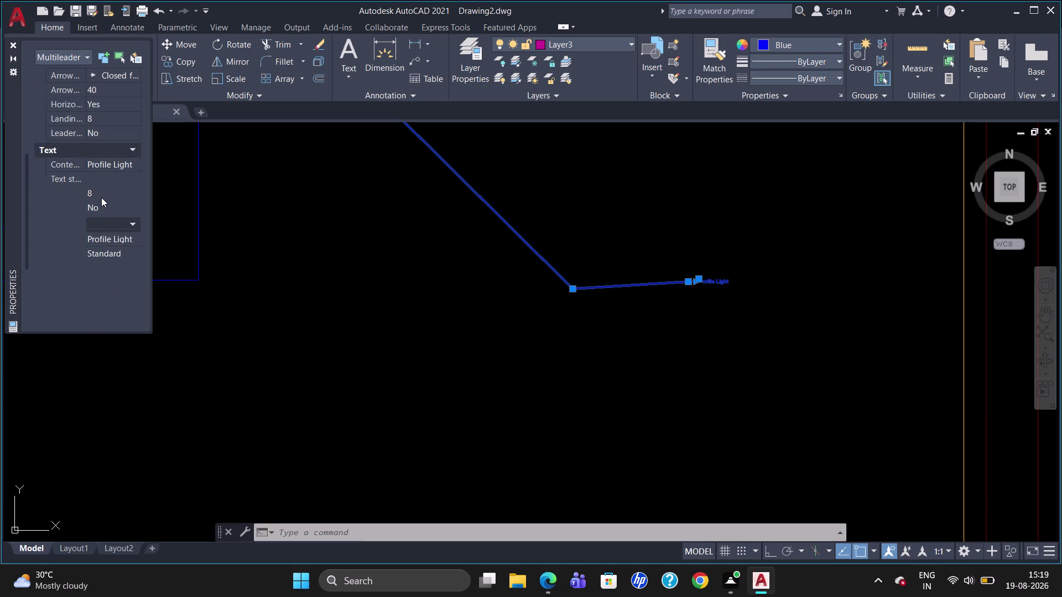
click(113, 234)
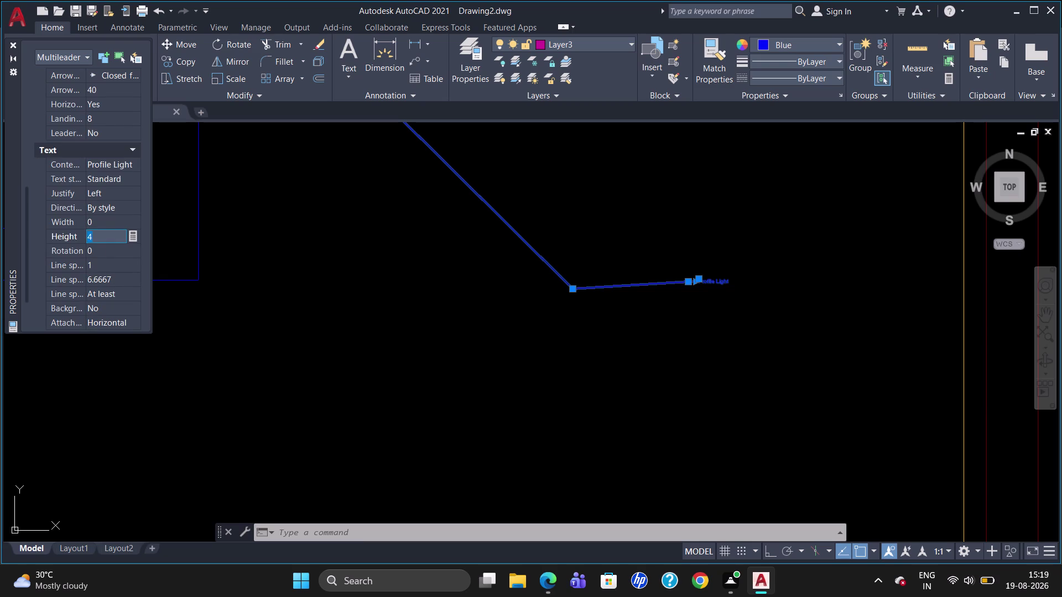
key(BackSpace)
text(40)
scroll(down, 3)
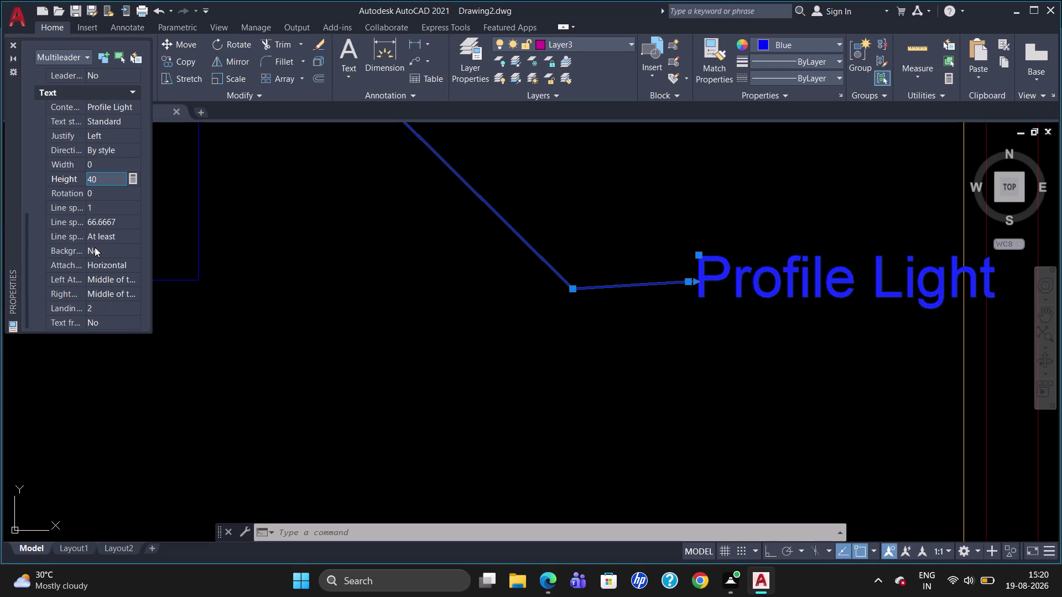
scroll(down, 3)
scroll(down, 3)
scroll(down, 3)
scroll(up, 3)
scroll(up, 3)
scroll(down, 3)
scroll(down, 3)
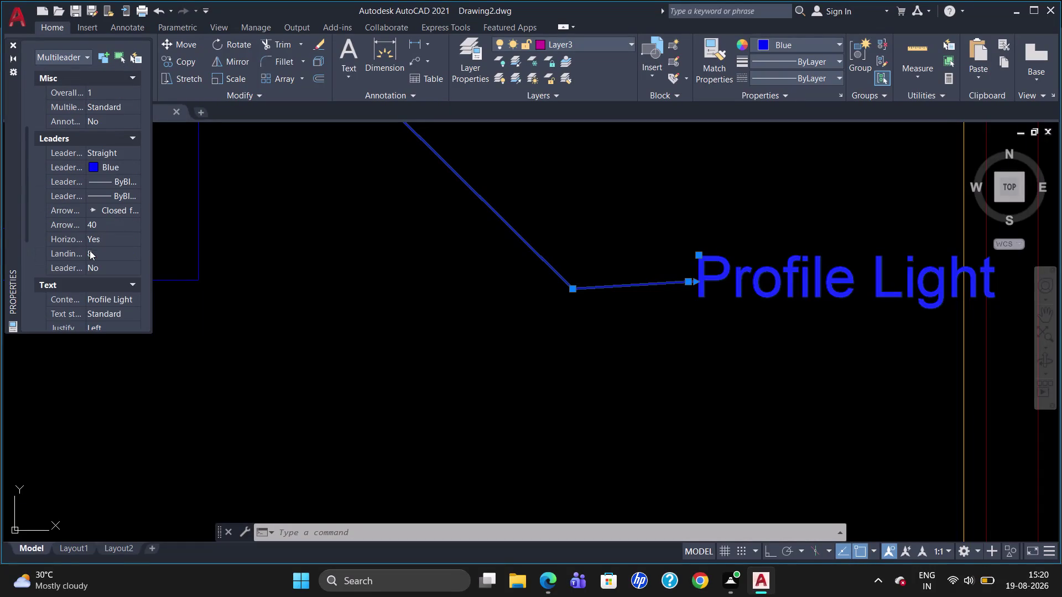
scroll(down, 3)
key(Escape)
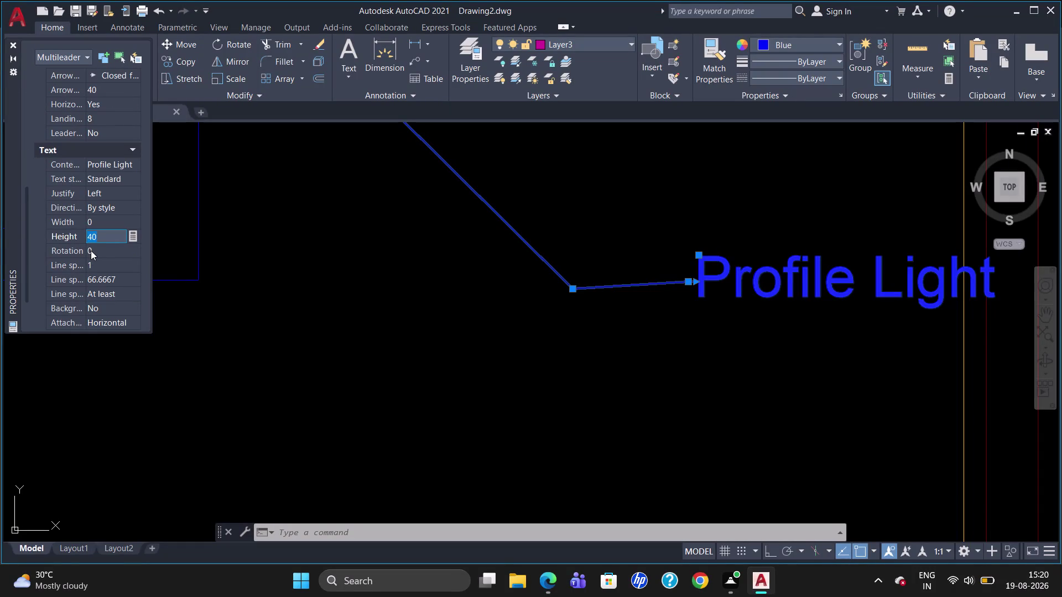
key(Escape)
Erase the blue Profile Light leader and zoom out to the kitchen elevation.
click(724, 280)
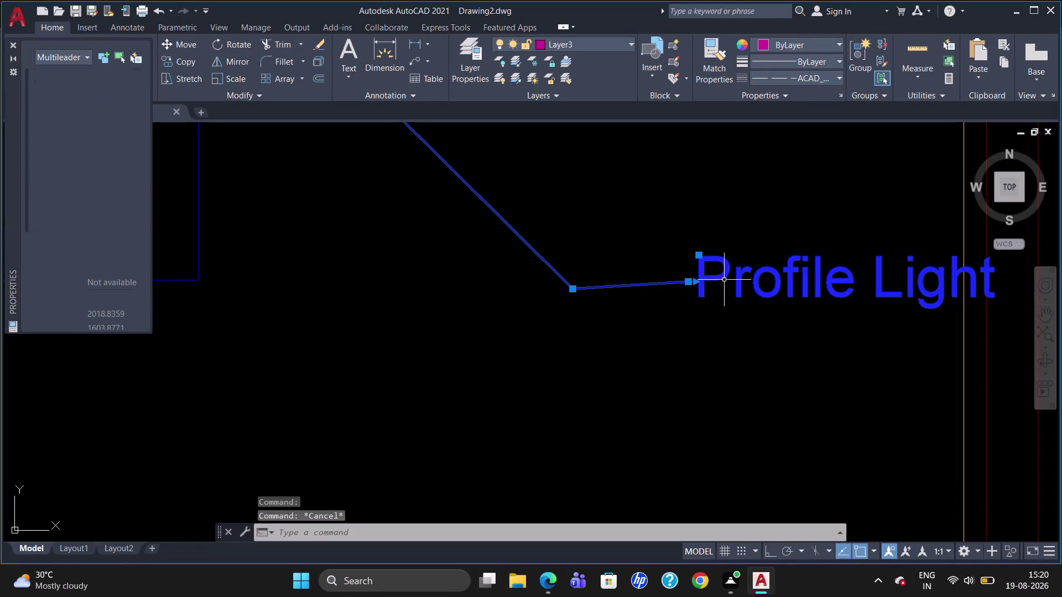
key(Delete)
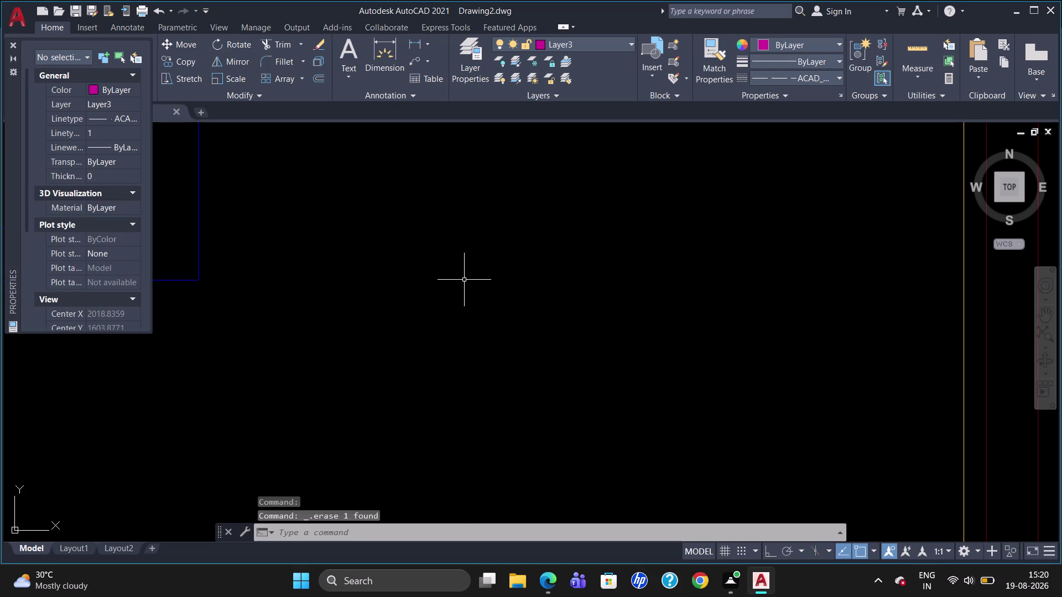
click(11, 43)
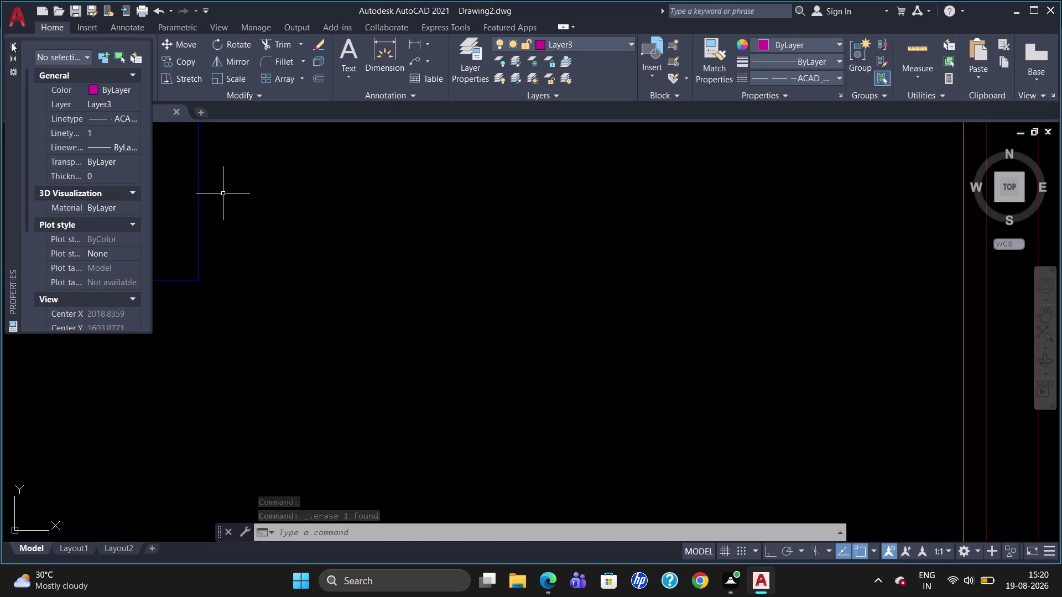
scroll(down, 3)
scroll(down, 3)
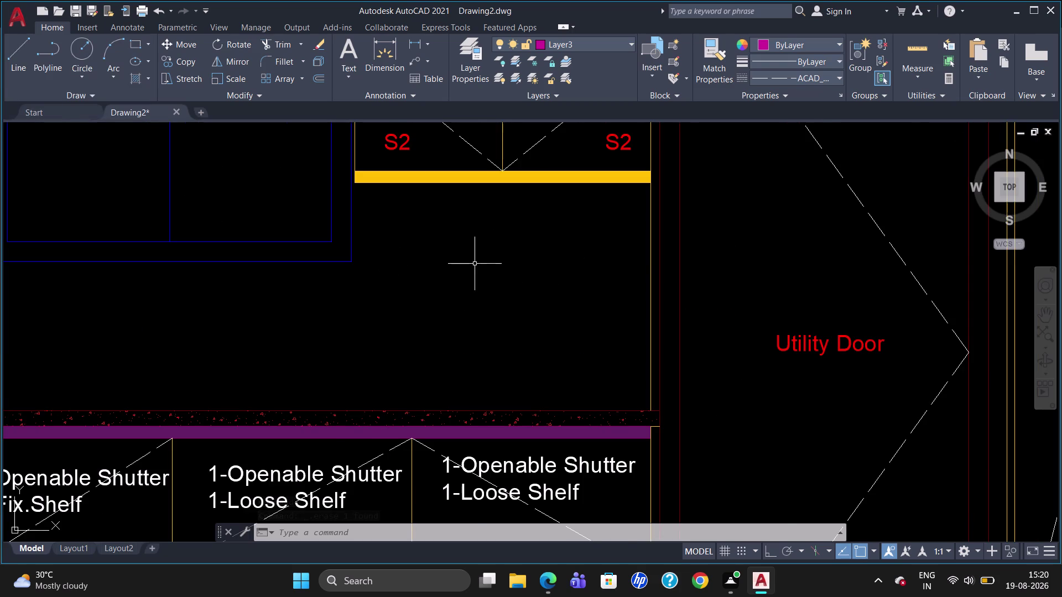
Start a new multileader from the Annotation panel's Leader dropdown.
click(553, 41)
click(565, 63)
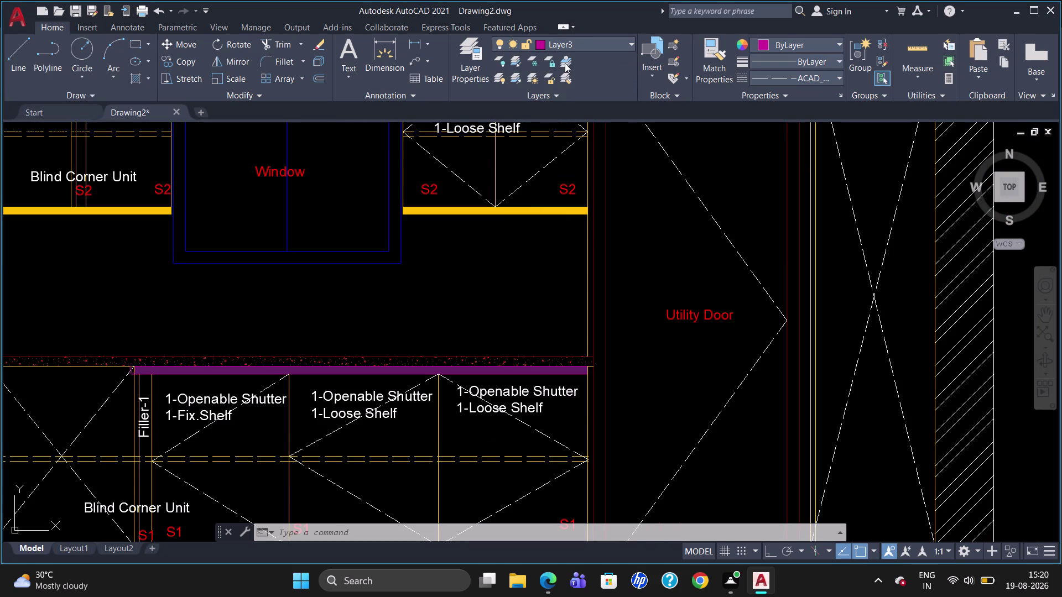
click(416, 61)
click(426, 58)
click(427, 79)
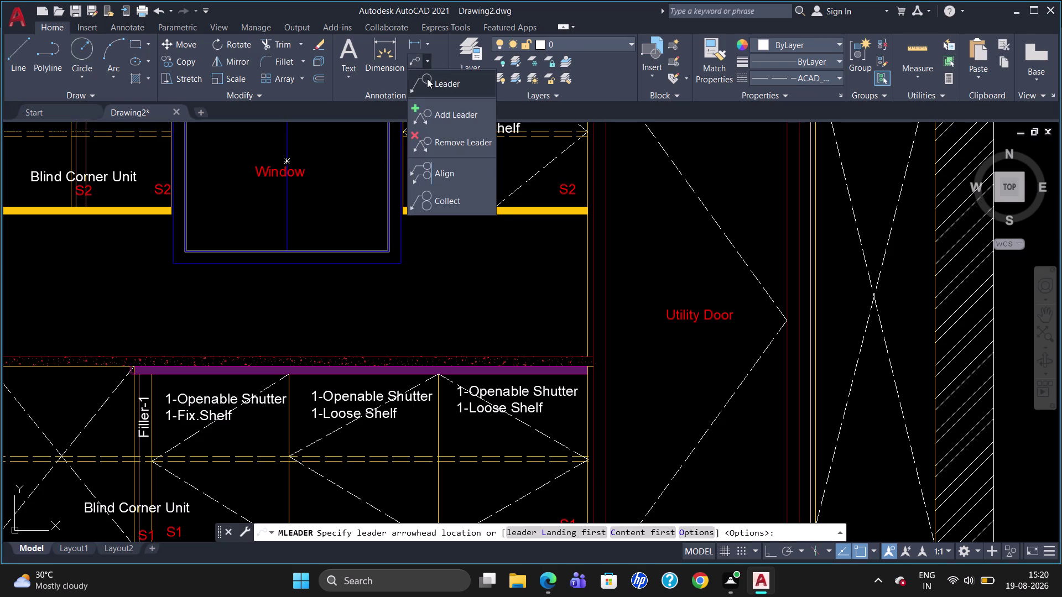
Place a leader below the right shelf with label text height 40 in red.
click(457, 213)
click(478, 275)
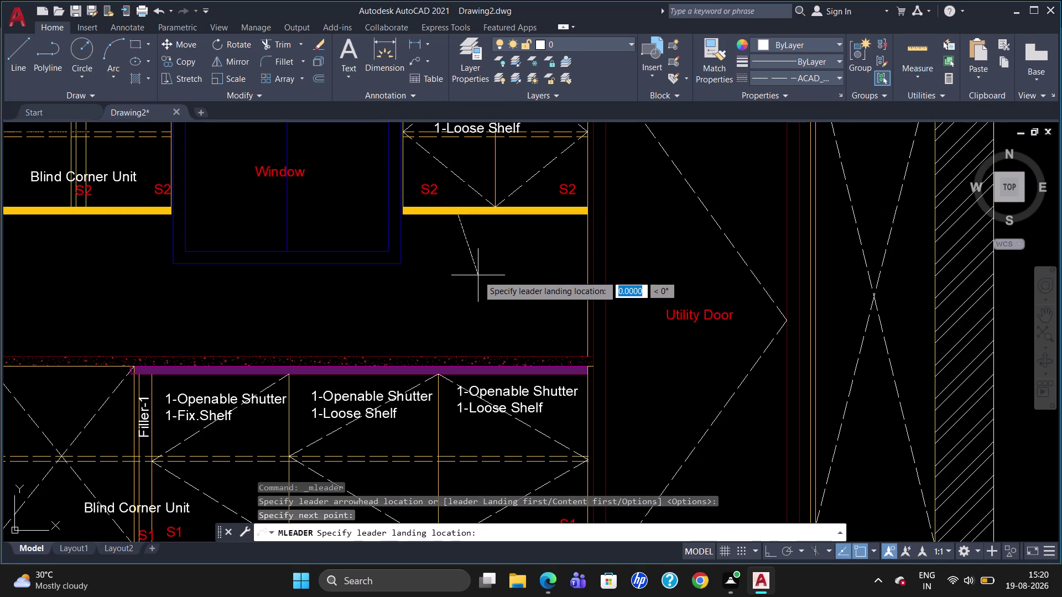
click(506, 276)
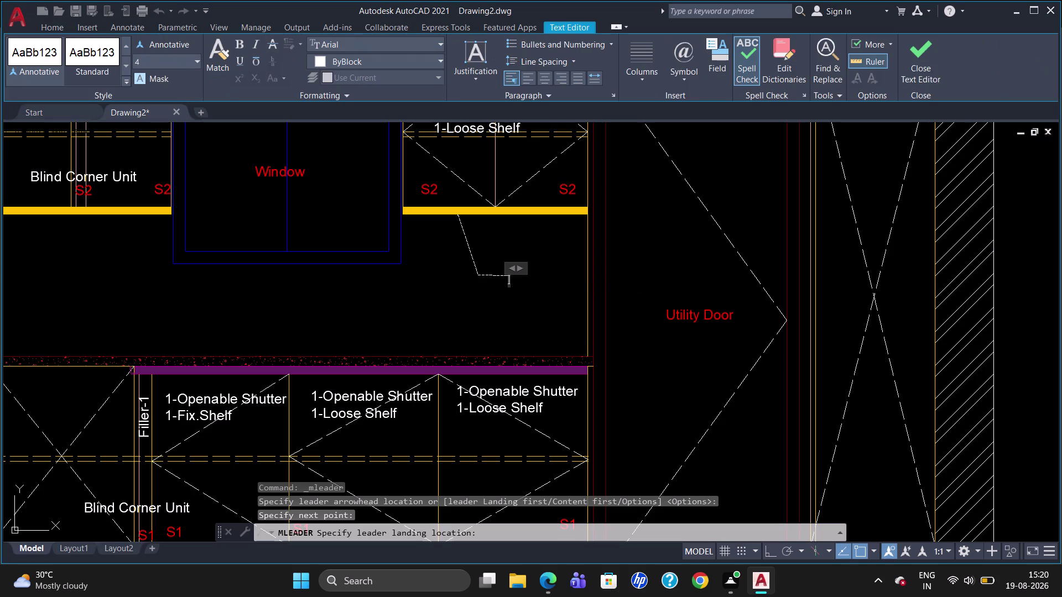
click(181, 62)
key(BackSpace)
text(4)
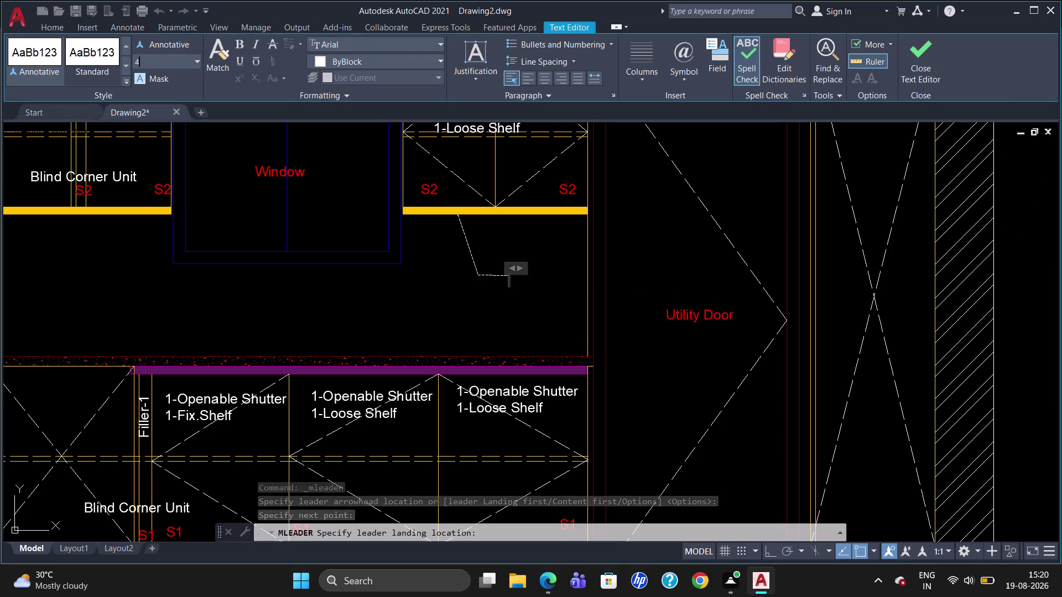
text(0)
key(Return)
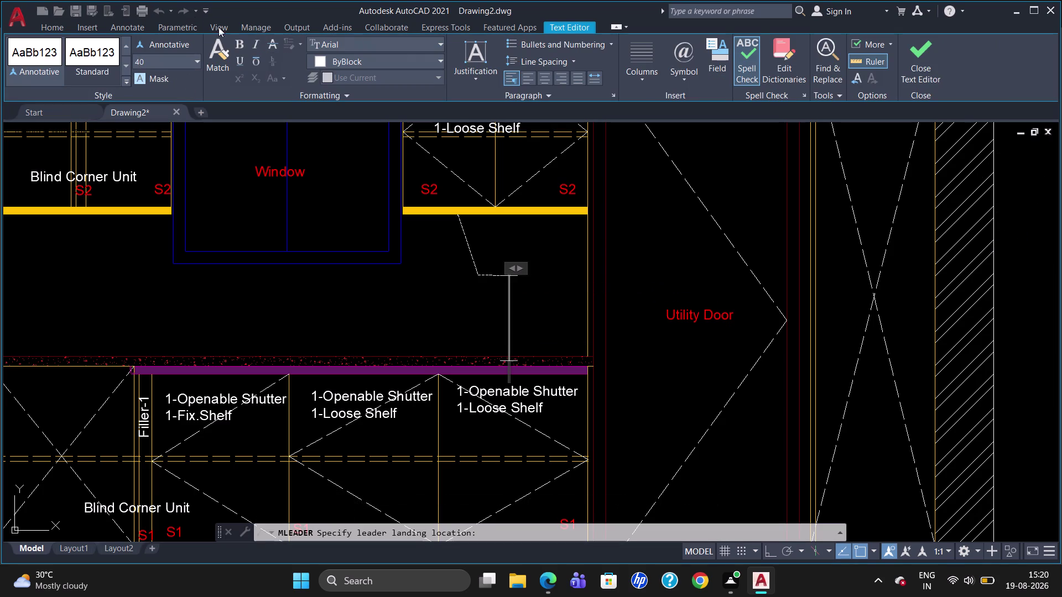
click(325, 57)
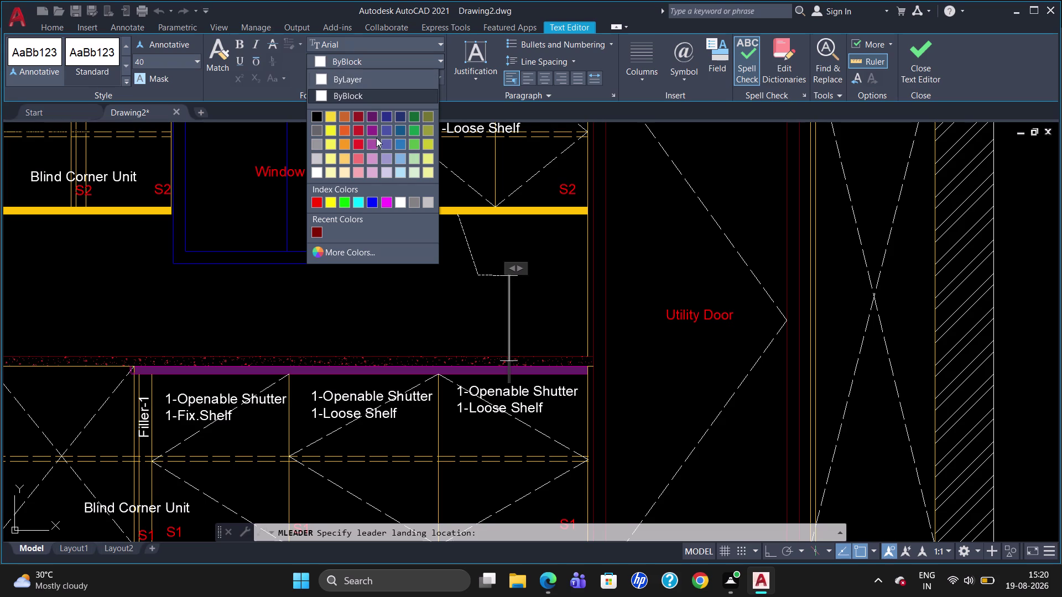
click(320, 203)
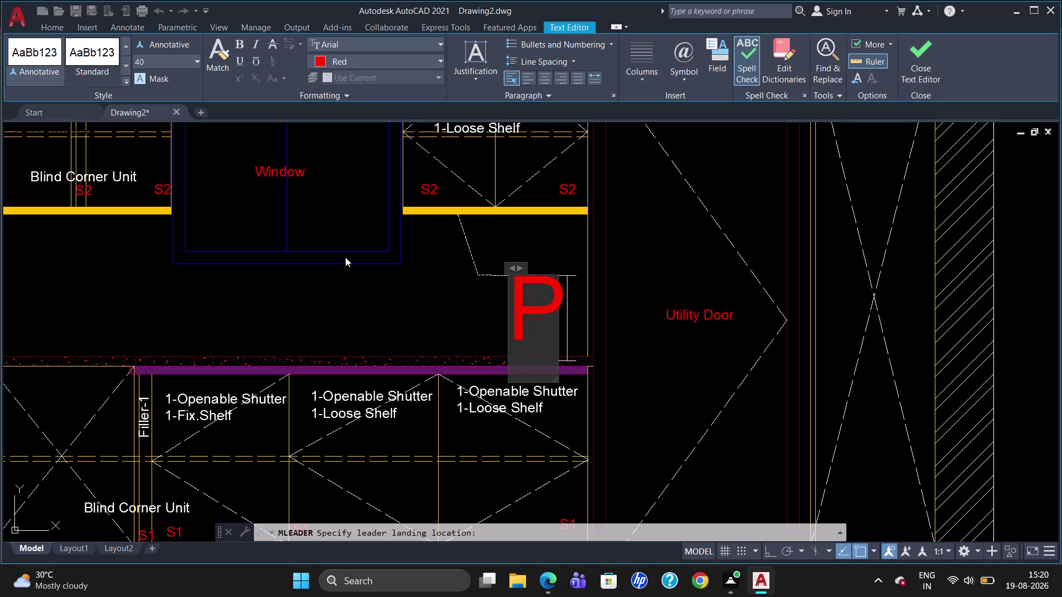
Type the label 'Profile Light' and finish the leader.
text(rofi)
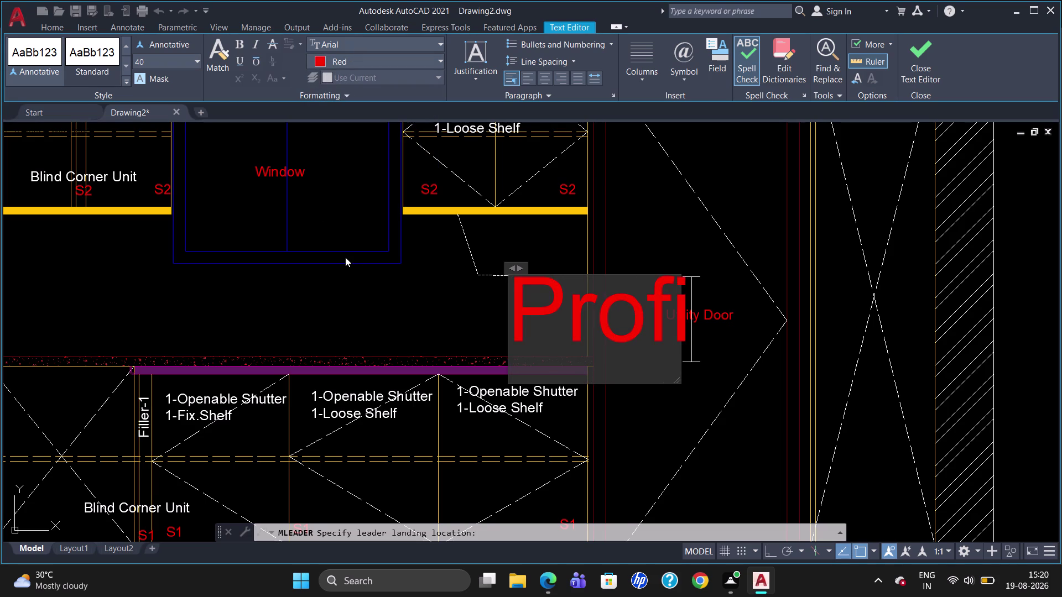
text(le)
key(space)
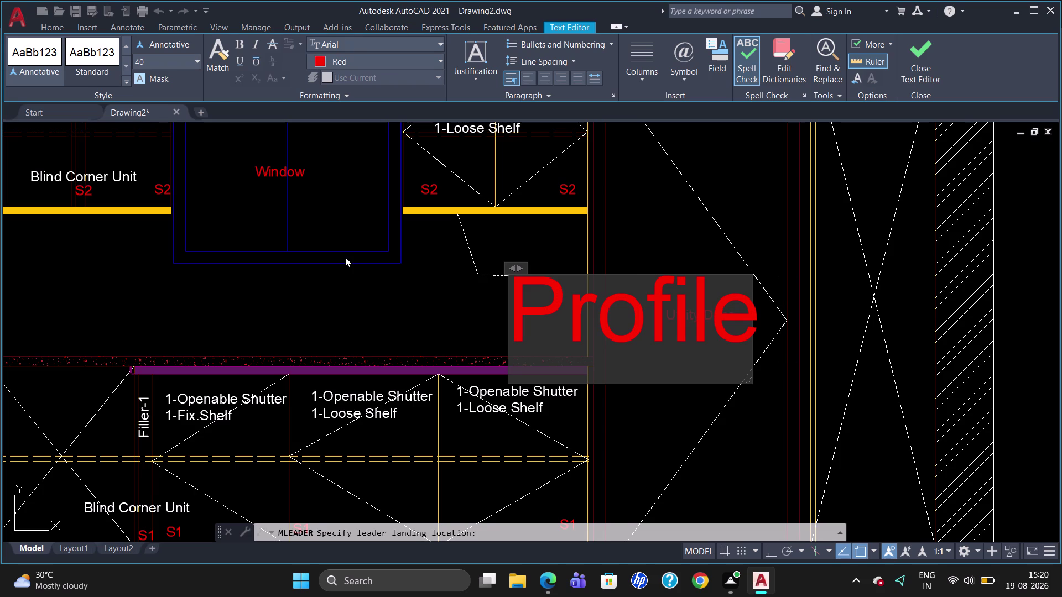
key(l)
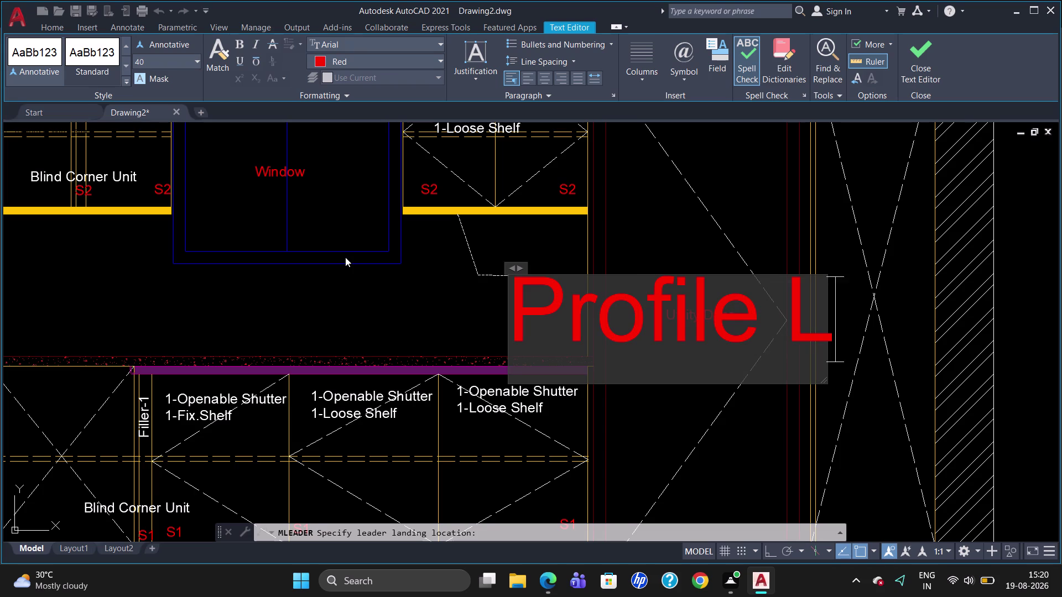
text(ight)
click(325, 307)
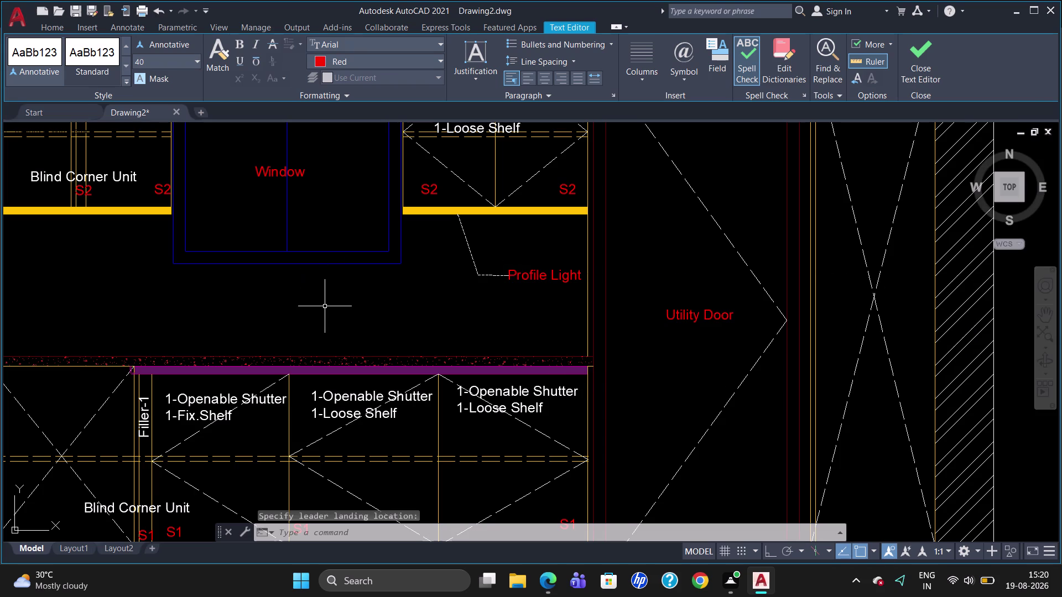
click(471, 257)
right_click(469, 258)
Set the Profile Light leader's line colour to Blue and arrow size to 40.
click(493, 541)
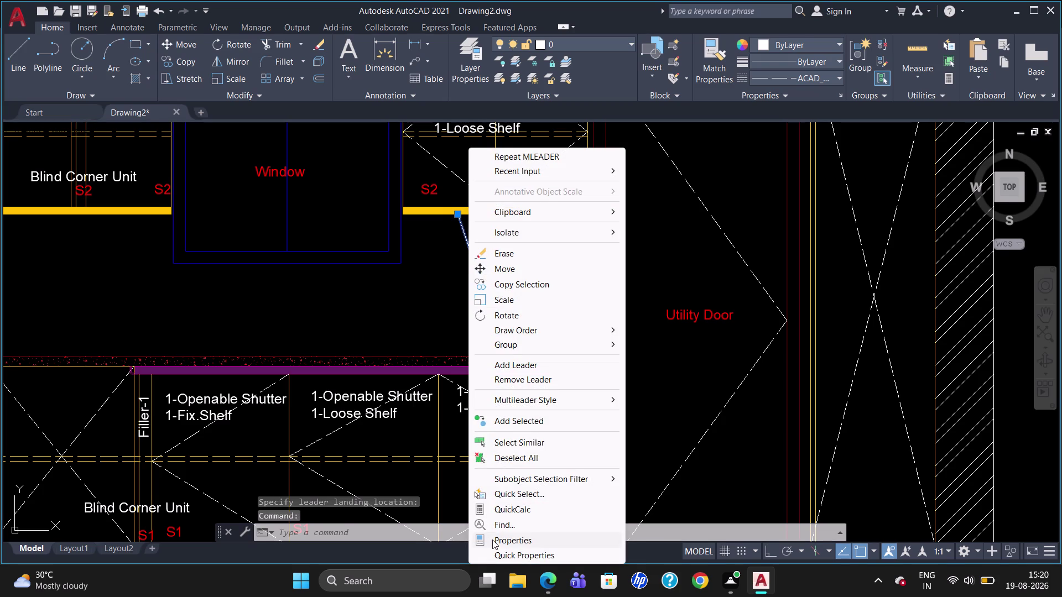
scroll(down, 3)
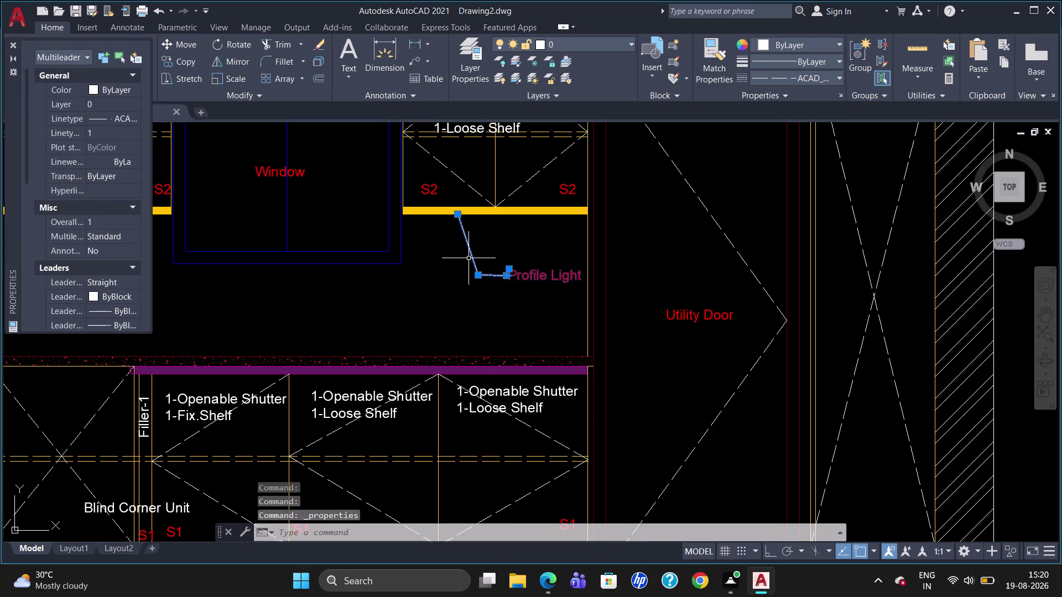
click(94, 235)
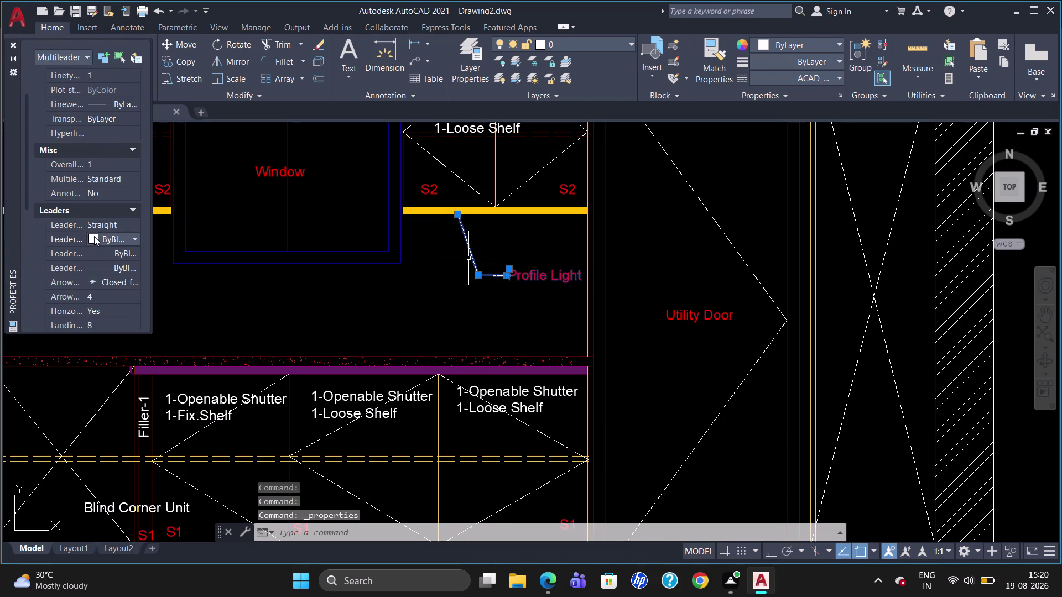
click(93, 237)
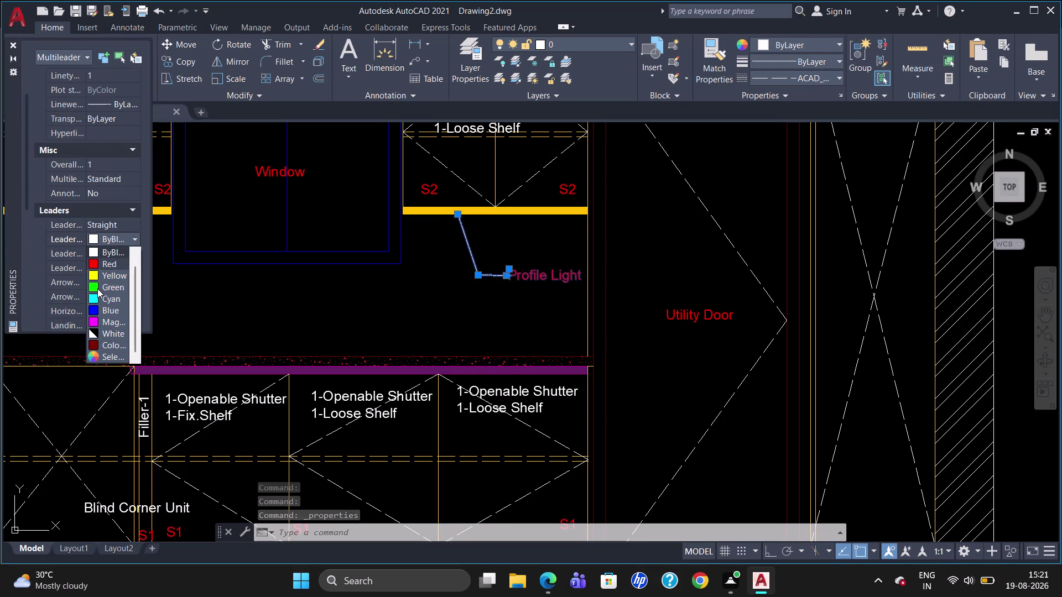
click(90, 308)
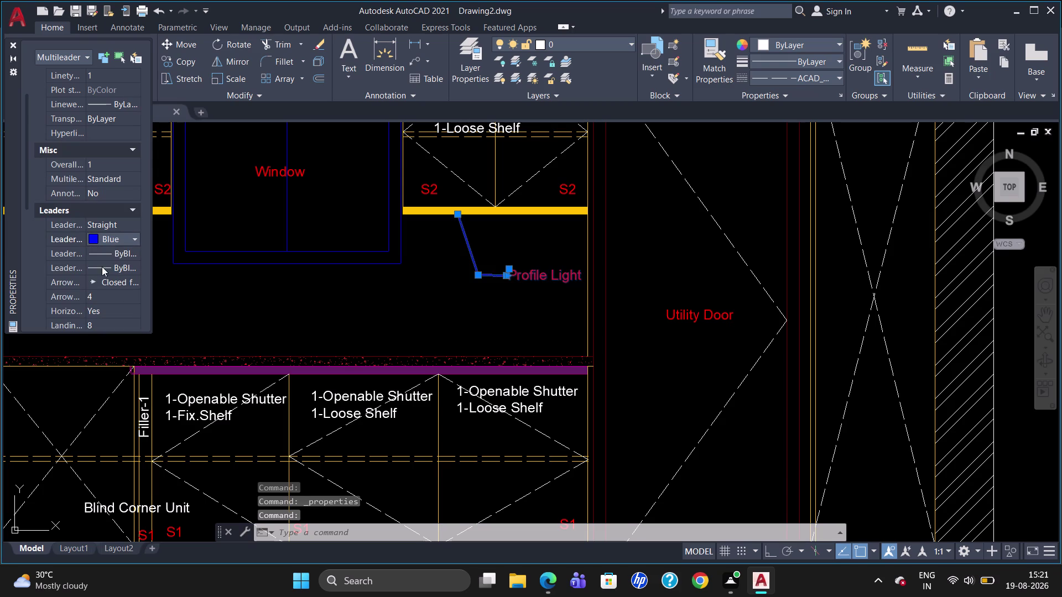
click(100, 295)
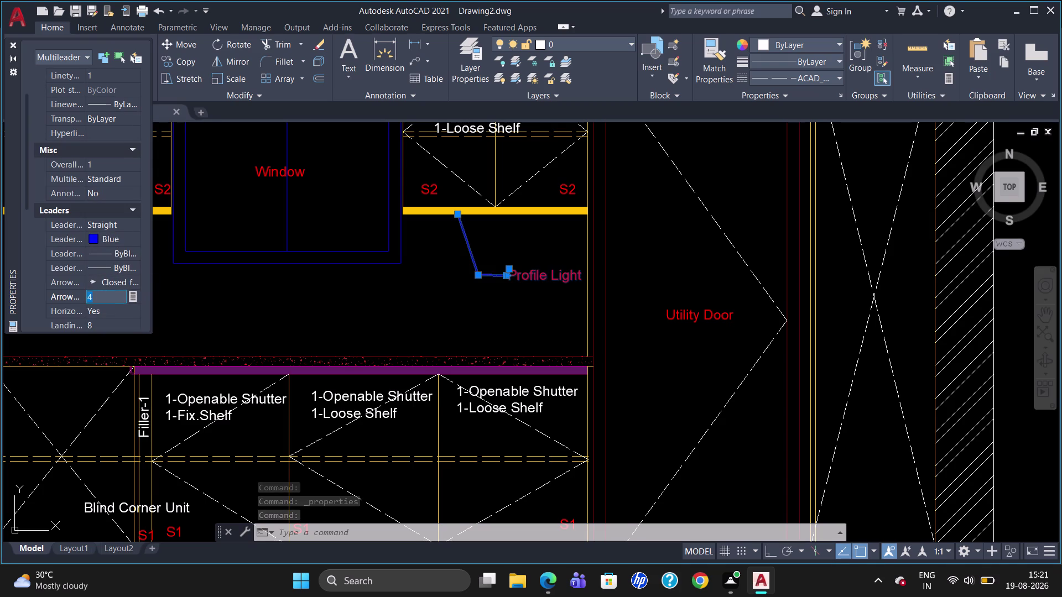
key(BackSpace)
text(40)
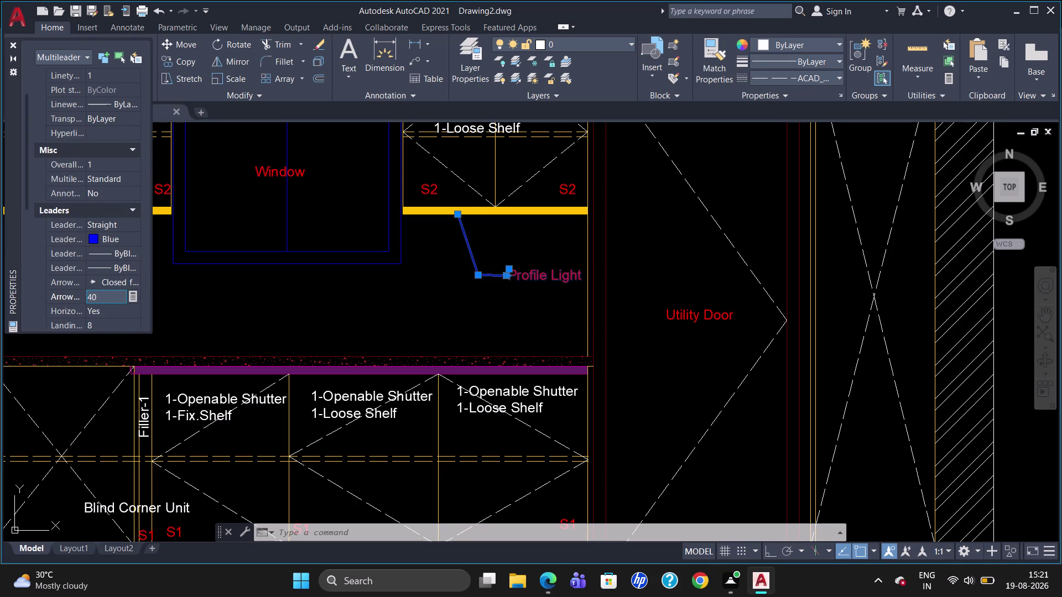
Give the leader a solid ByLayer linetype and close the Properties palette.
scroll(up, 3)
click(107, 120)
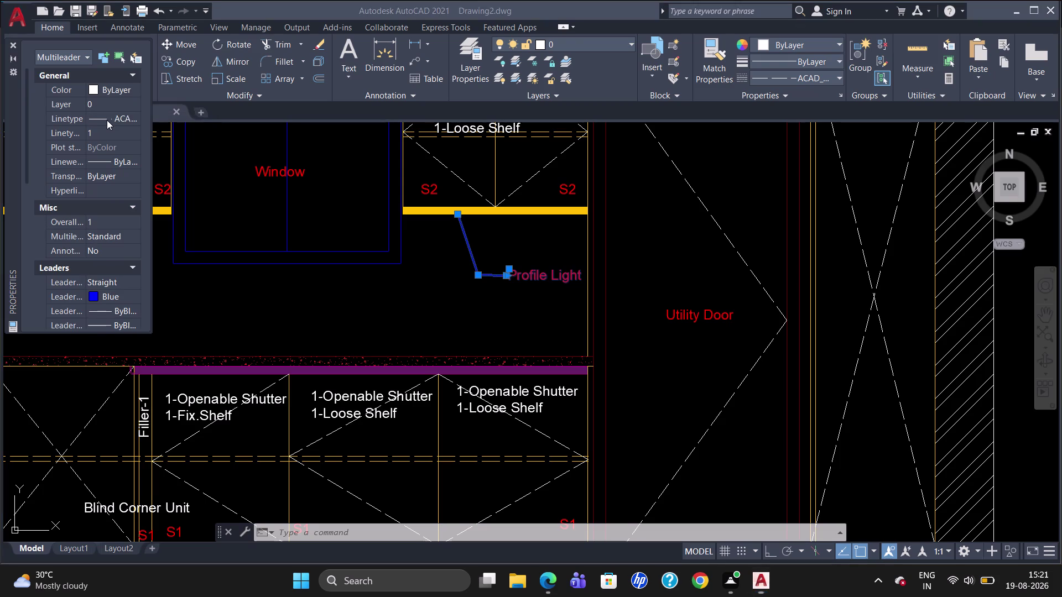
click(108, 120)
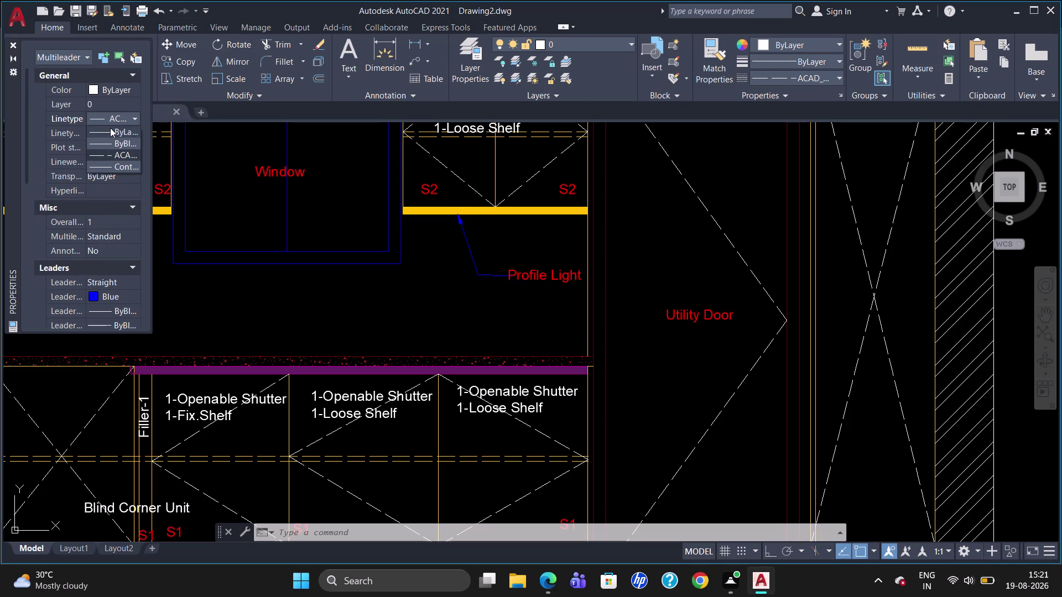
click(110, 128)
key(Escape)
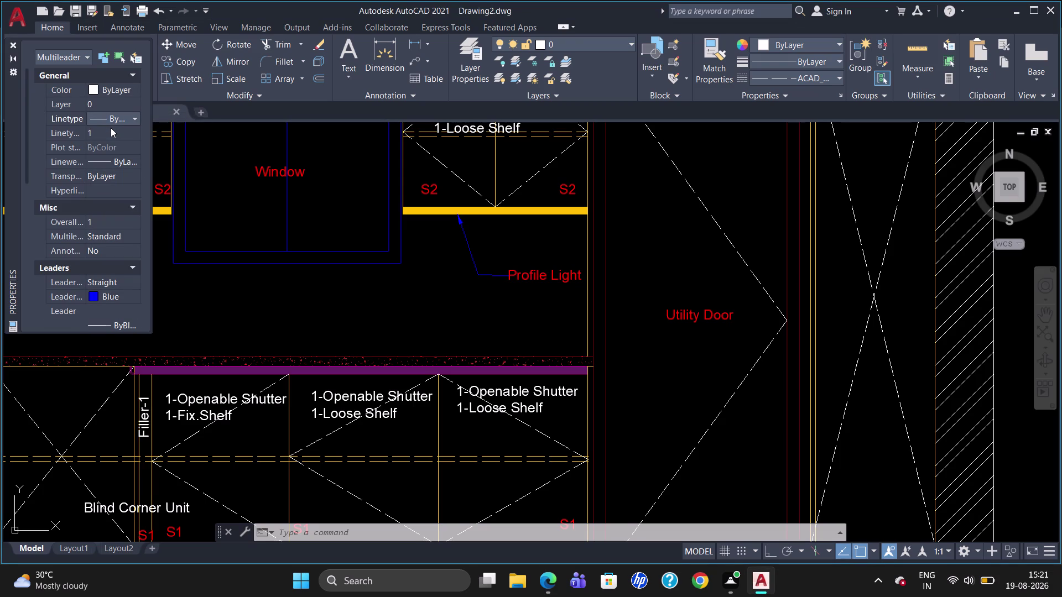
key(Escape)
click(8, 44)
key(Escape)
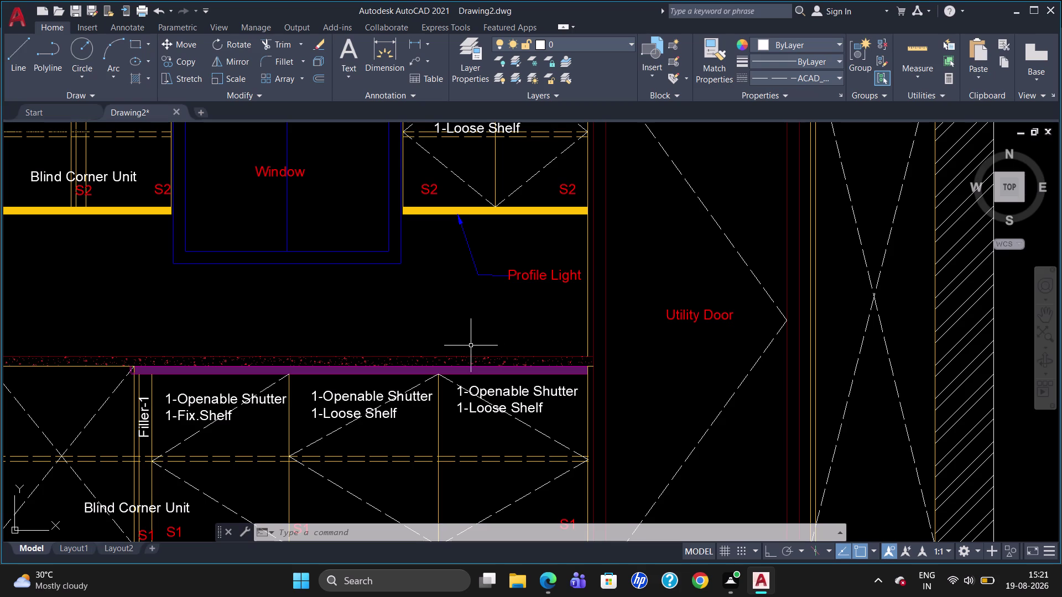
click(417, 64)
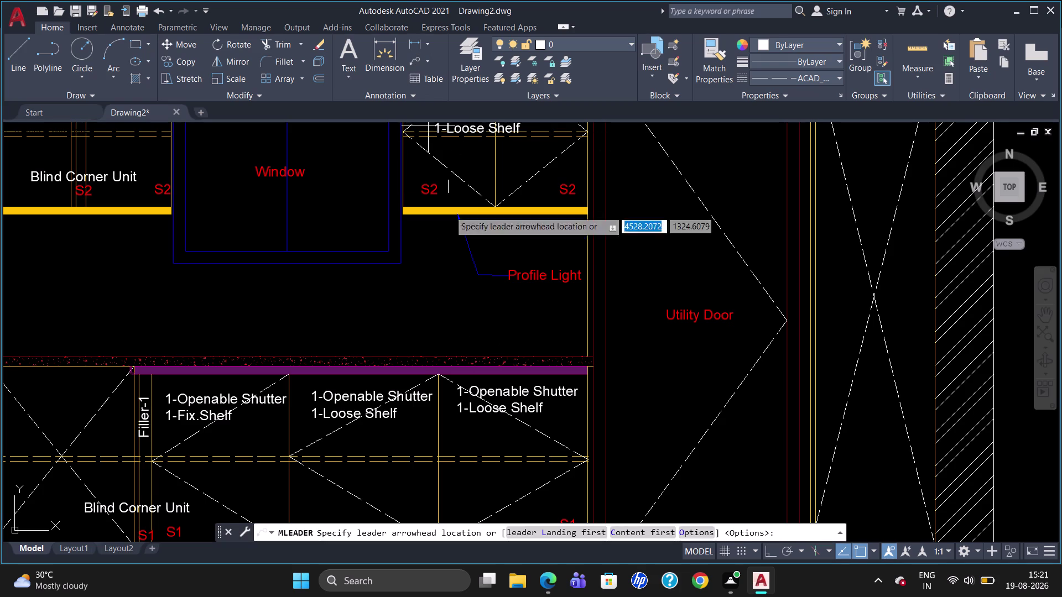
Draw a leader from the countertop edge to a landing beneath Profile Light, cancelling the CT text.
click(466, 353)
click(479, 319)
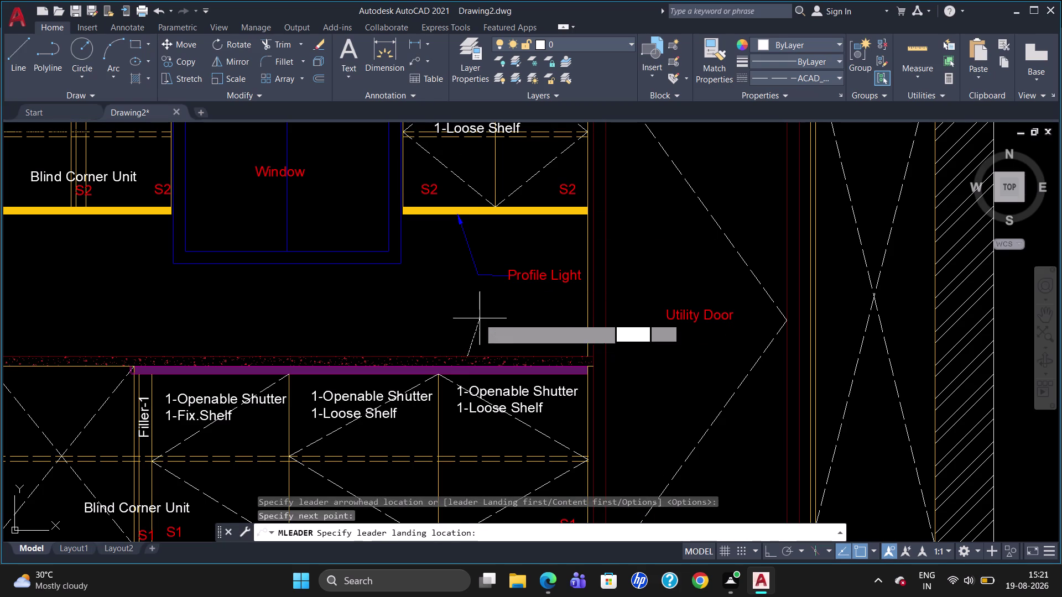
click(505, 320)
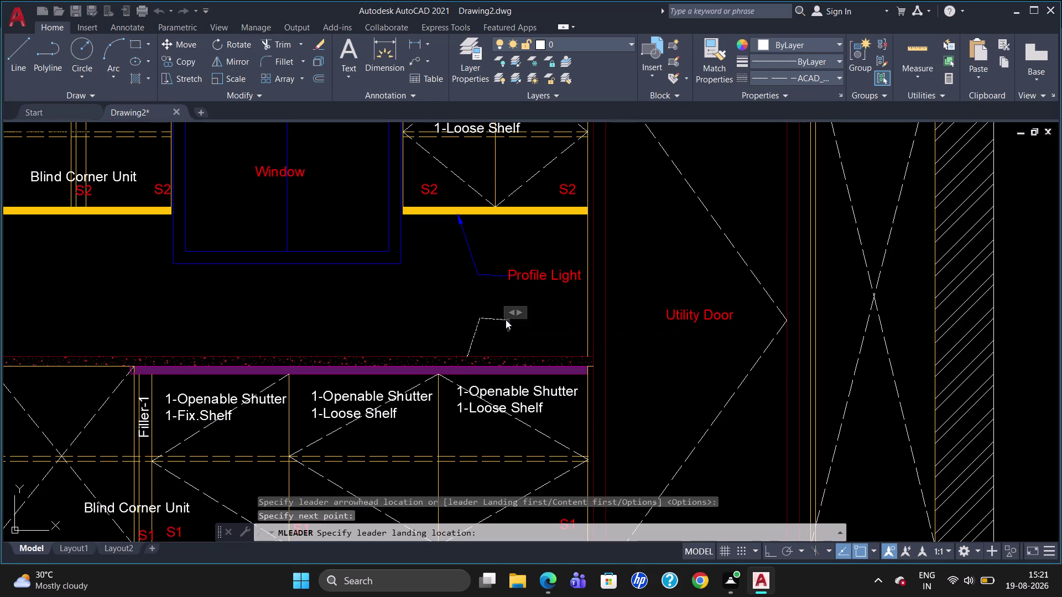
text(C)
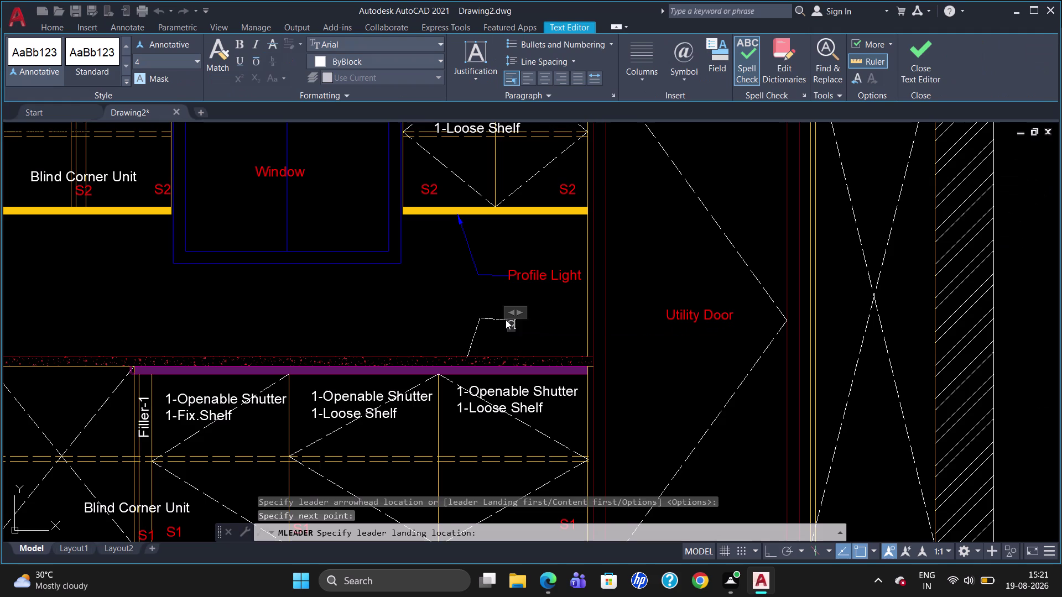
text(T)
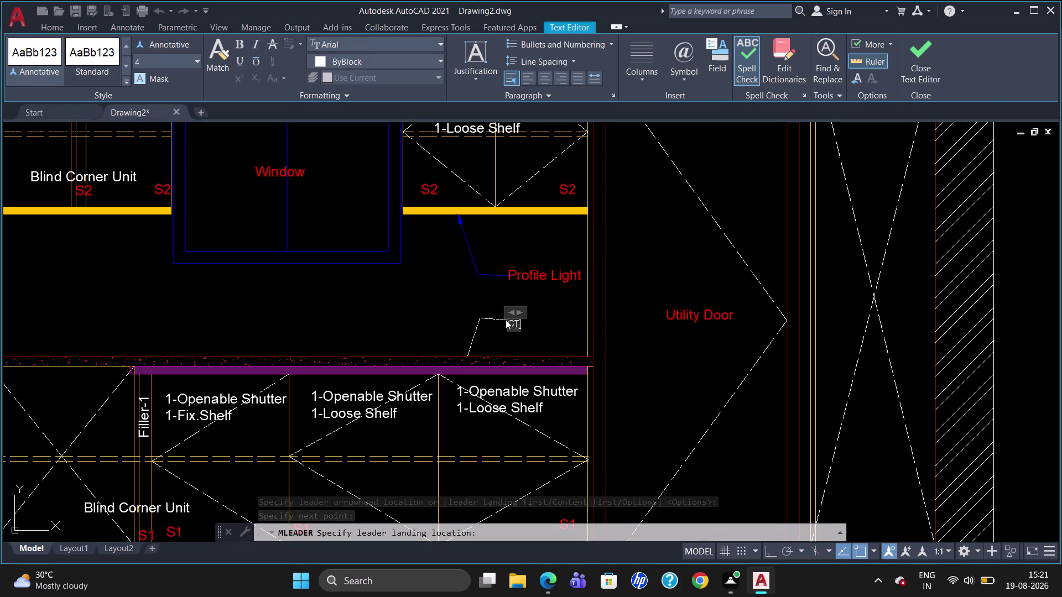
key(Escape)
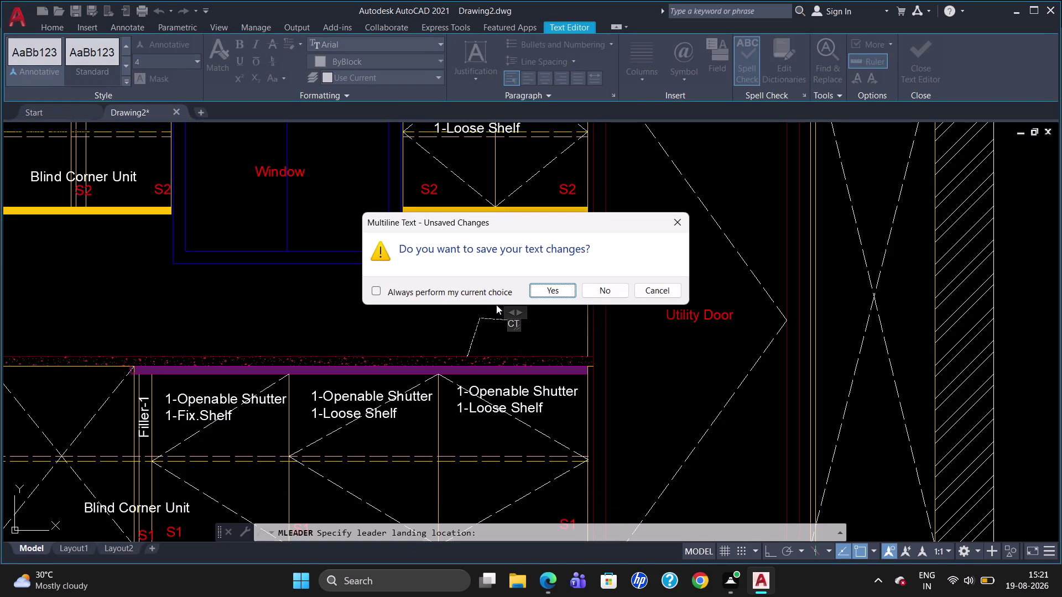
click(556, 289)
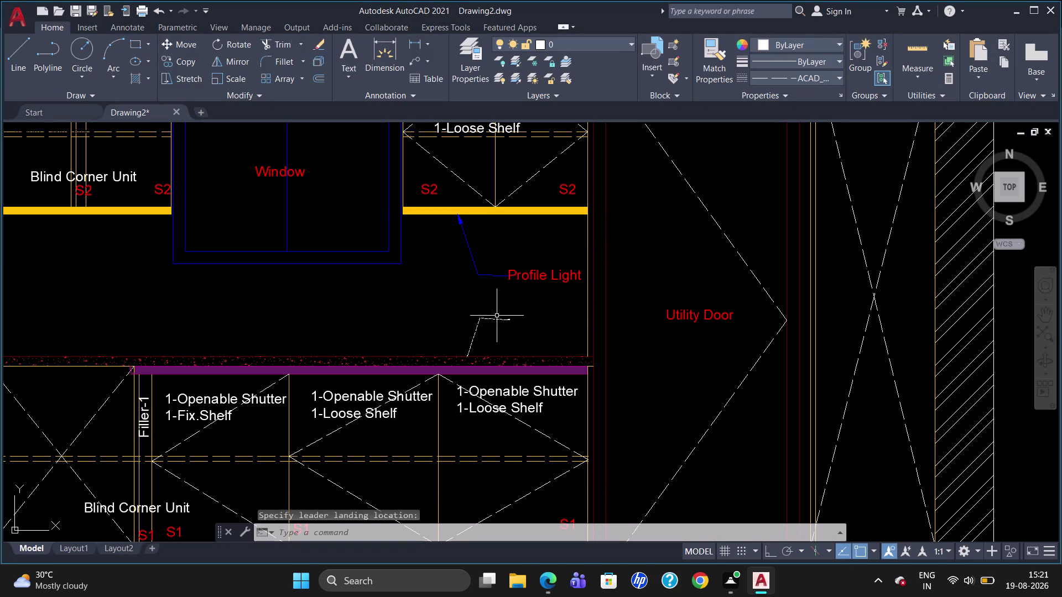
click(499, 320)
Give the CT leader a solid linetype and a blue leader line.
right_click(499, 320)
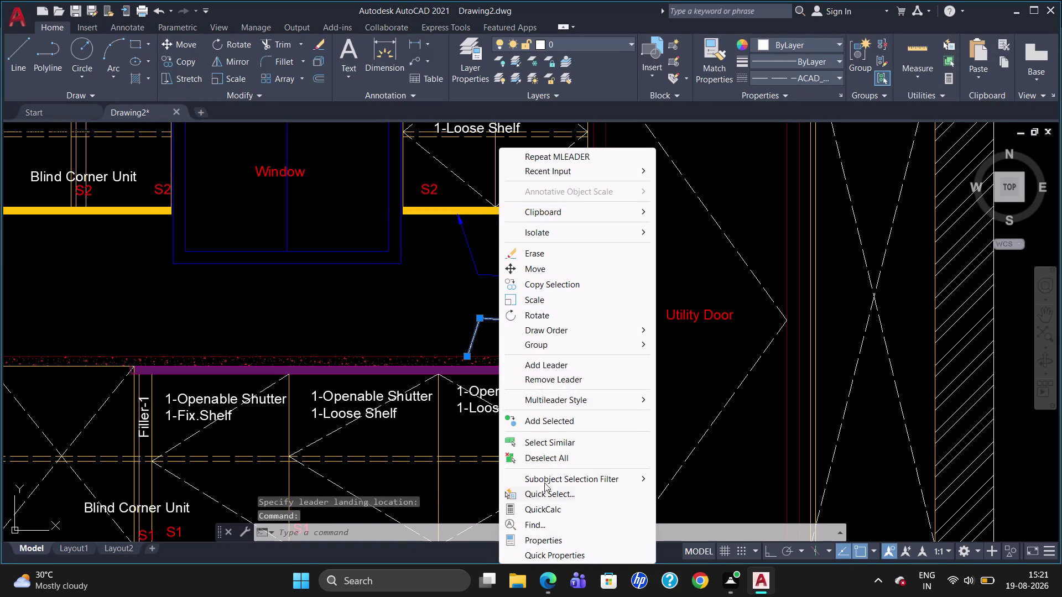
click(546, 533)
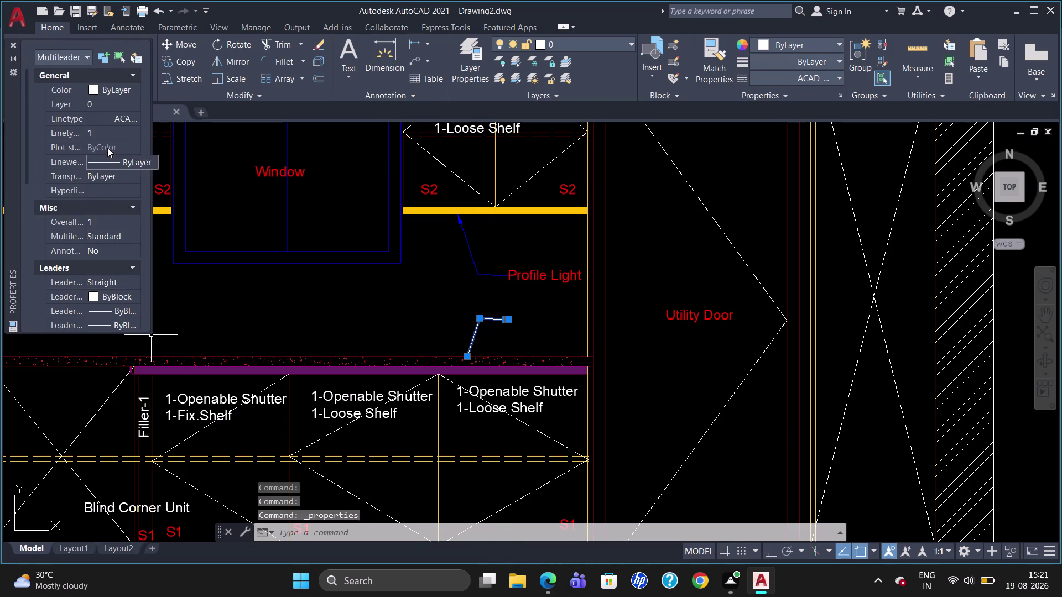
click(117, 117)
click(121, 119)
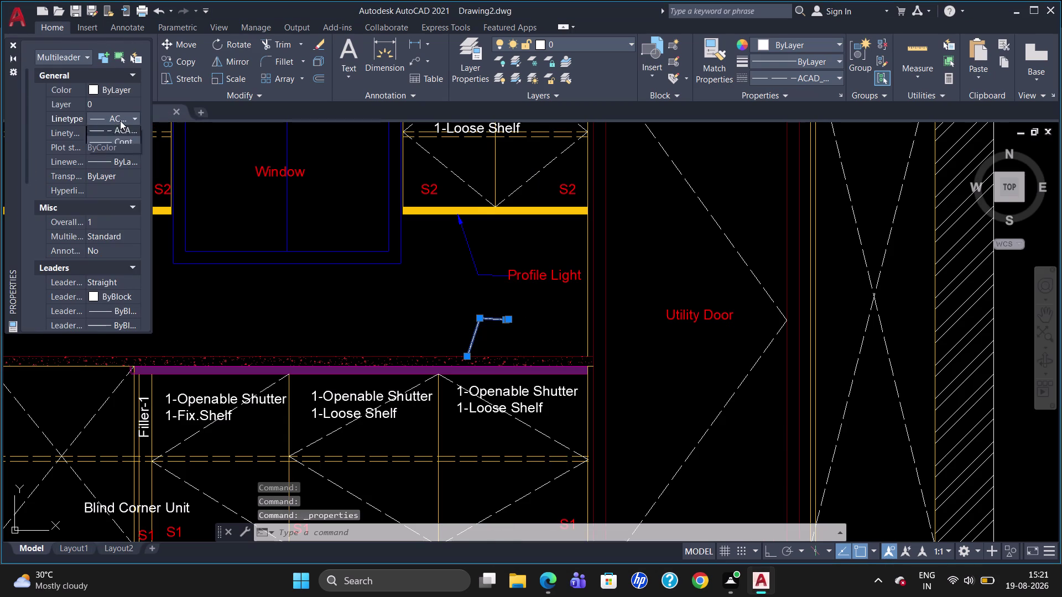
click(125, 133)
scroll(down, 3)
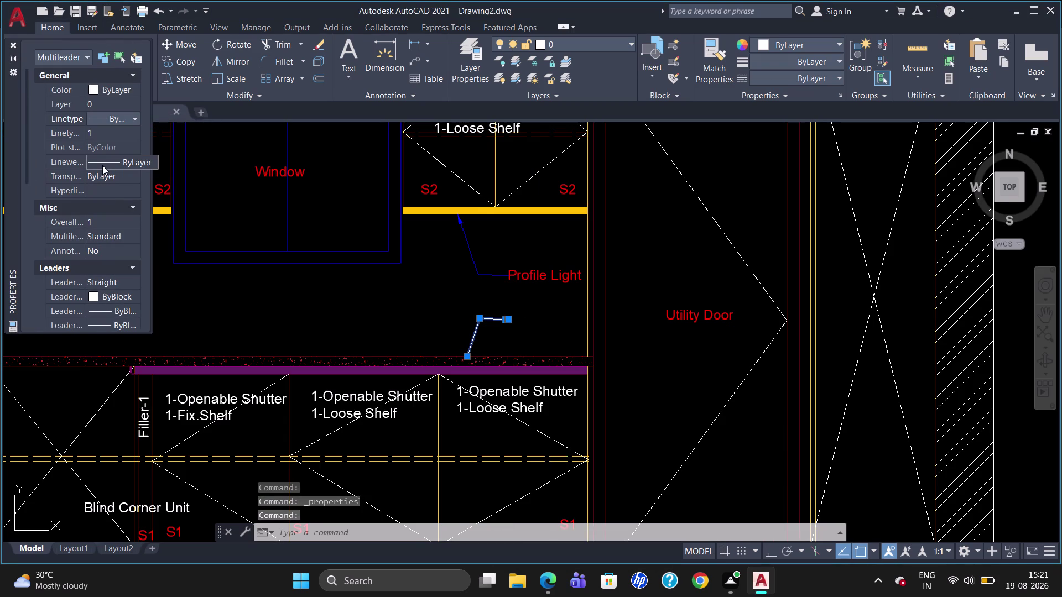
click(93, 297)
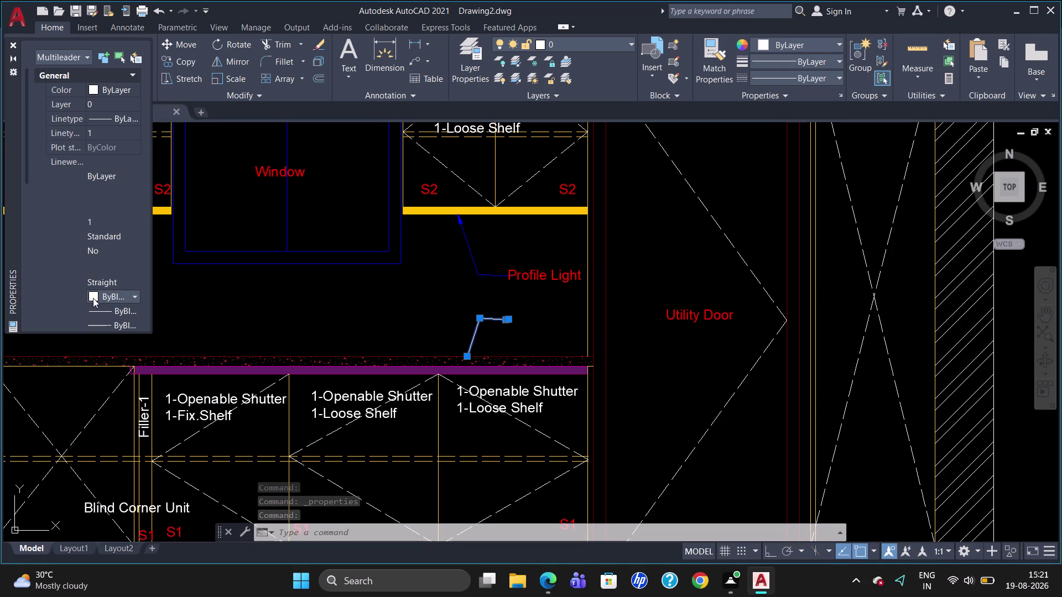
click(93, 296)
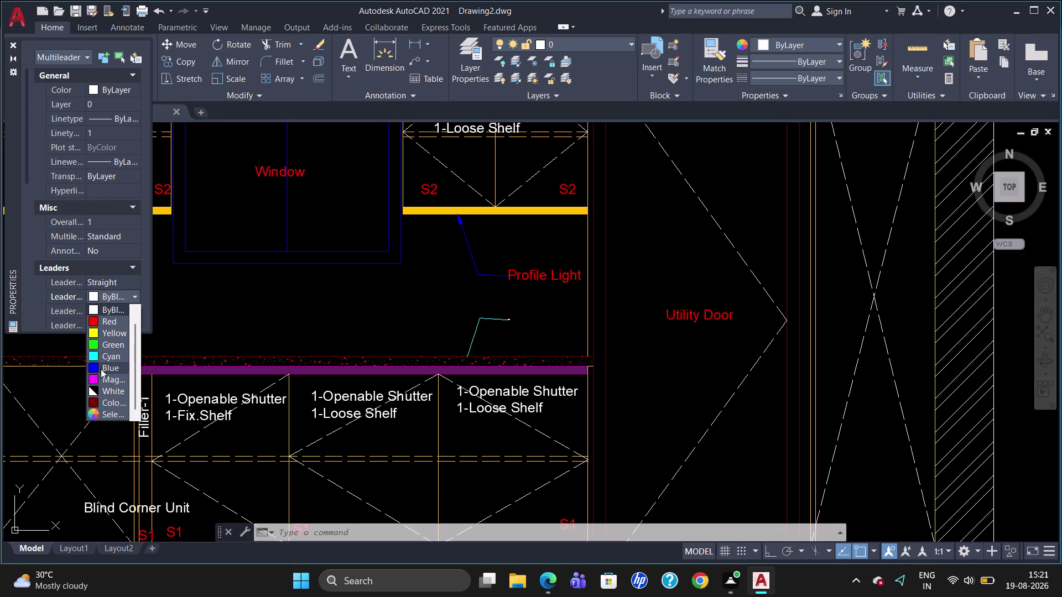
click(99, 366)
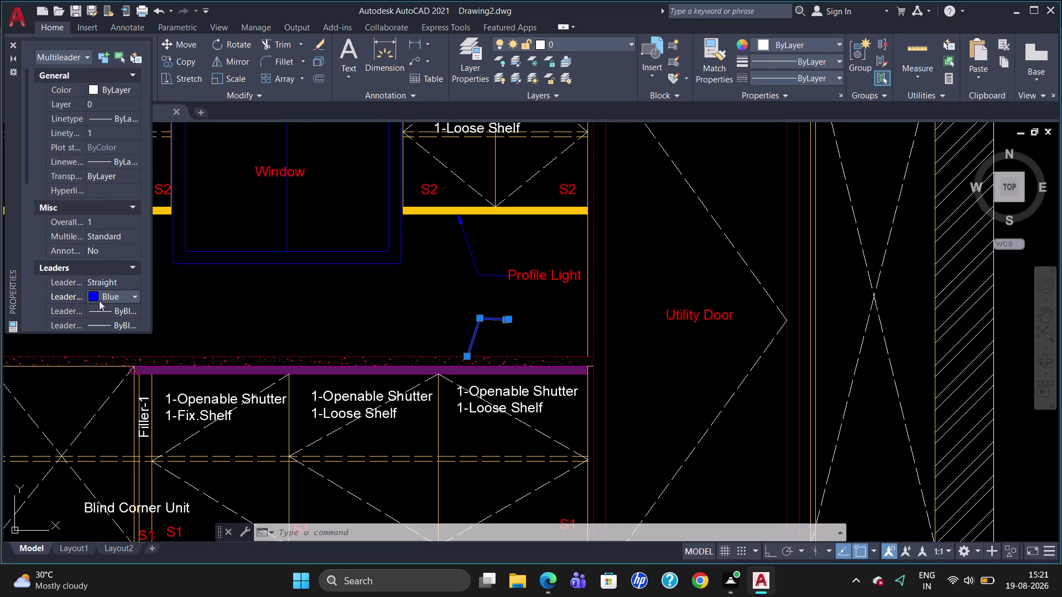
Set the CT leader's arrowhead size and text height to 40.
scroll(down, 3)
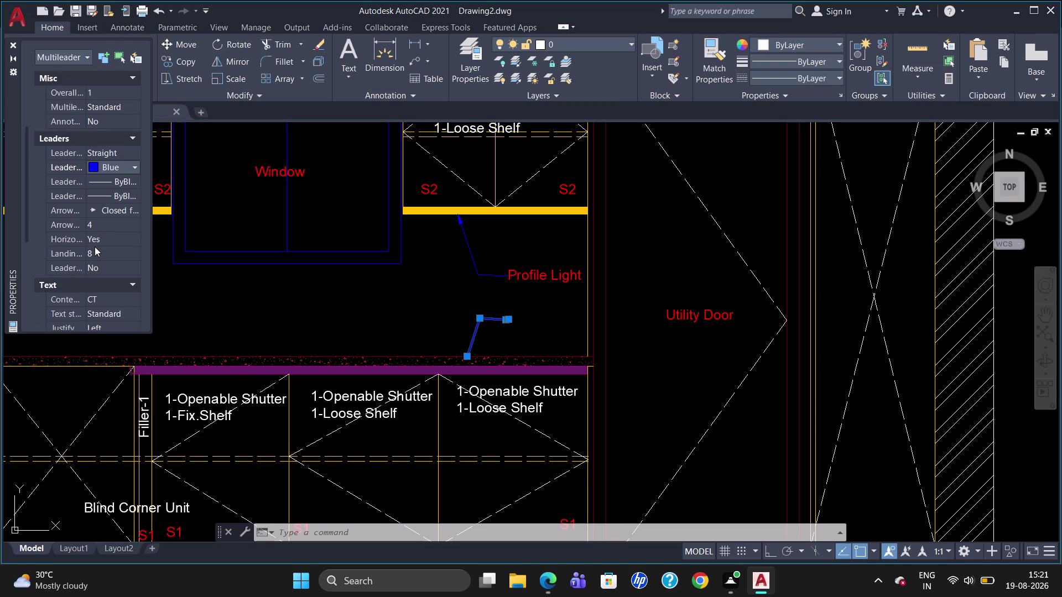
click(100, 226)
key(BackSpace)
text(4)
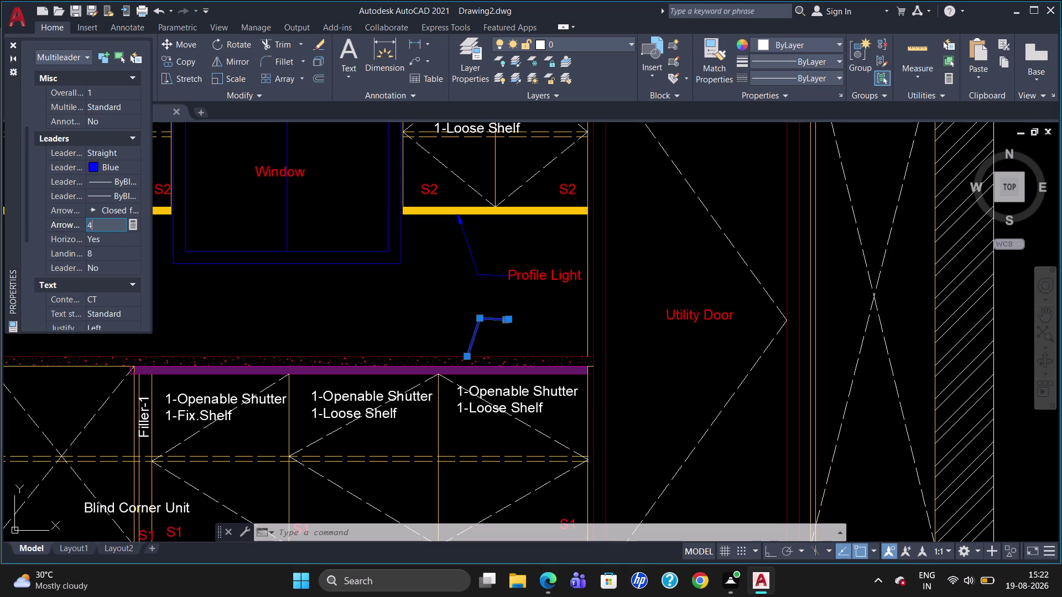
text(0)
scroll(down, 3)
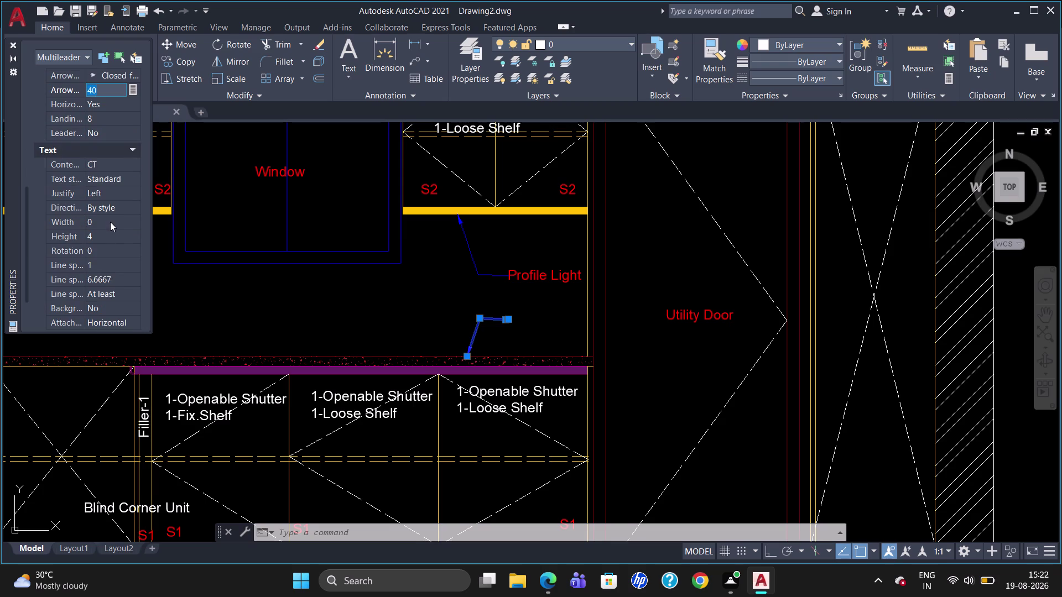
scroll(down, 3)
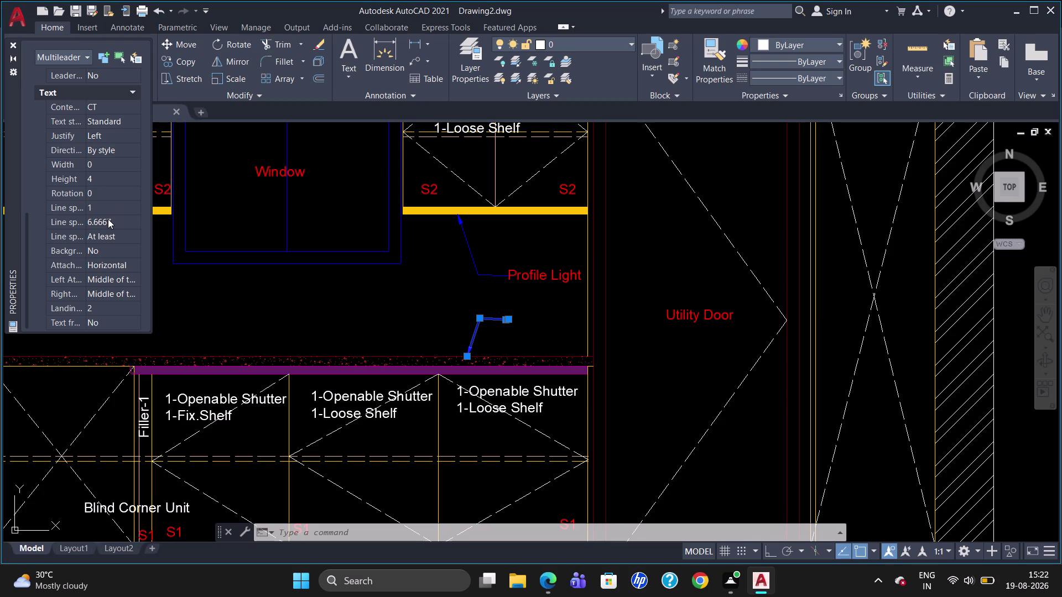
click(117, 175)
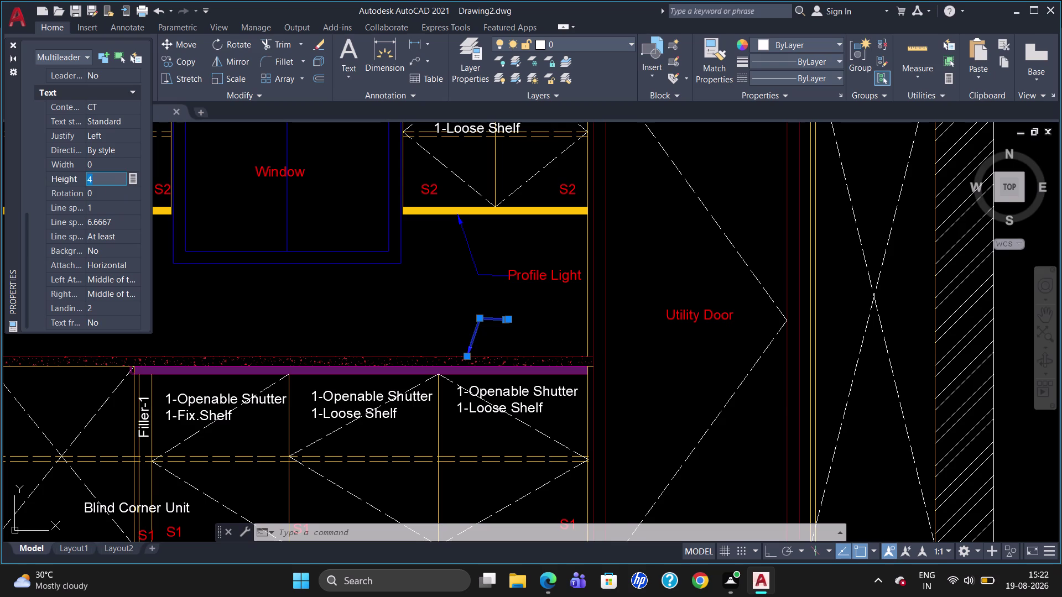
key(BackSpace)
text(40)
key(Return)
click(10, 43)
key(Escape)
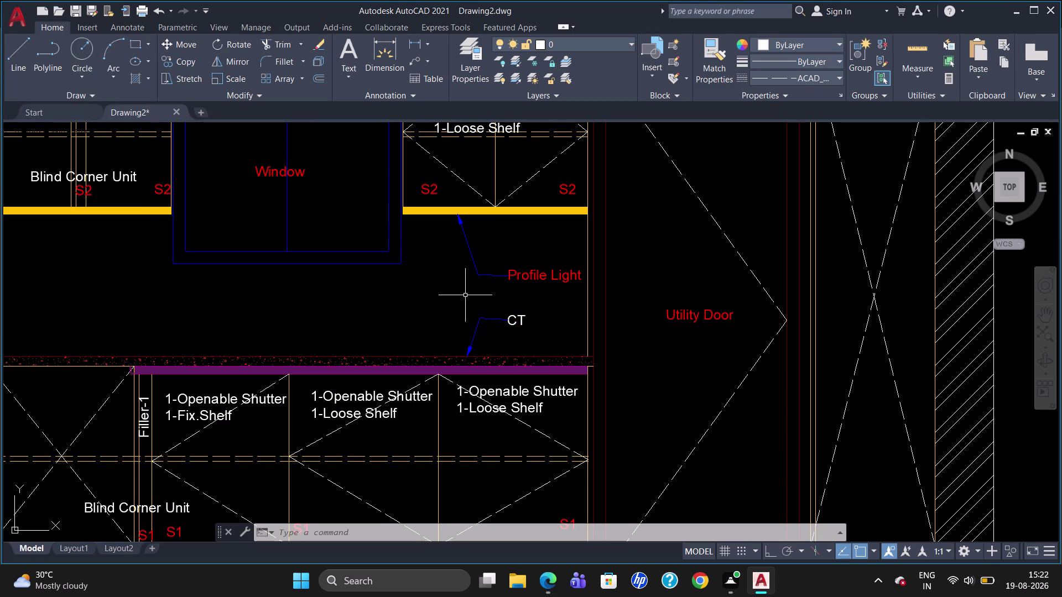
Change the CT label text to Red in the Text Editor and save the change.
double_click(515, 320)
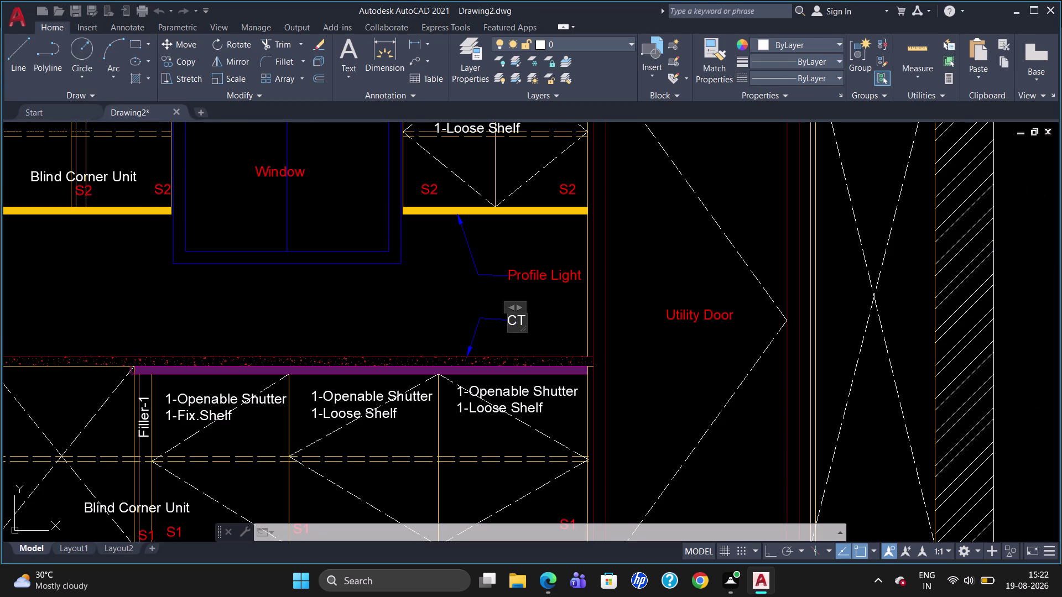
drag(521, 321, 504, 322)
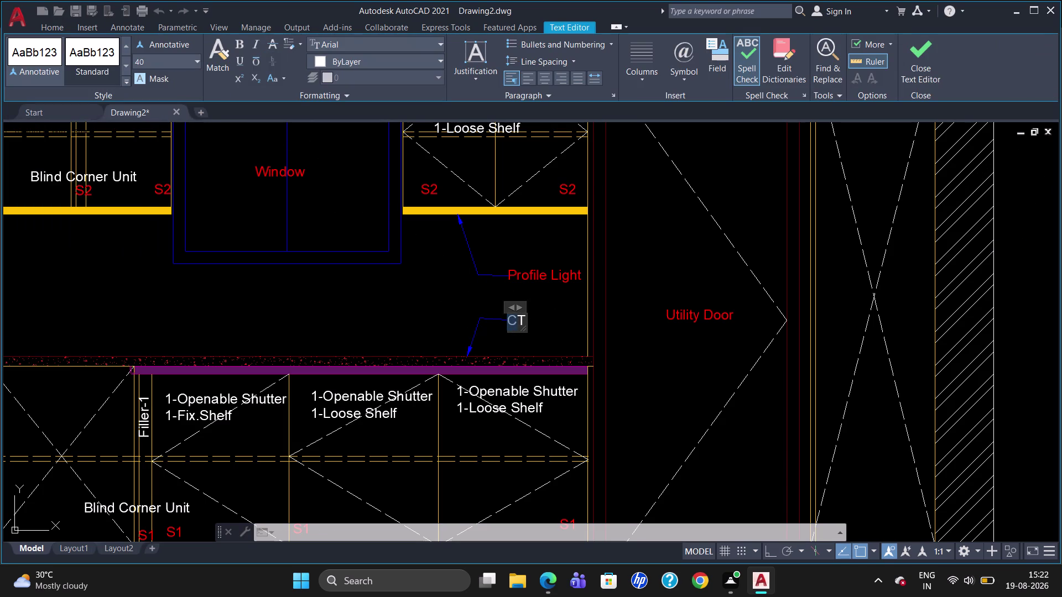
drag(522, 317, 511, 322)
click(321, 59)
click(316, 198)
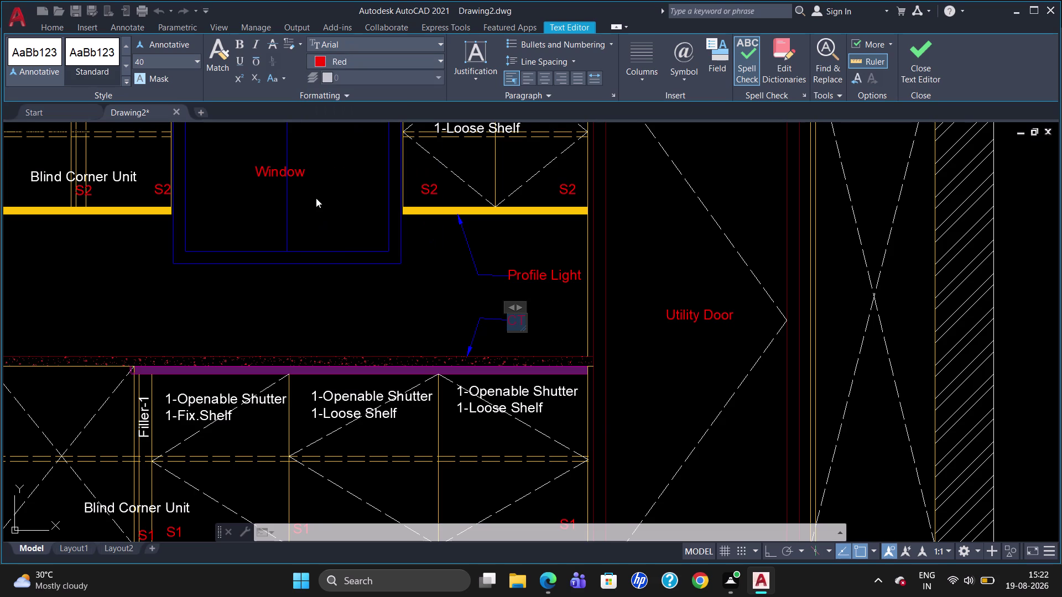
key(Escape)
click(547, 290)
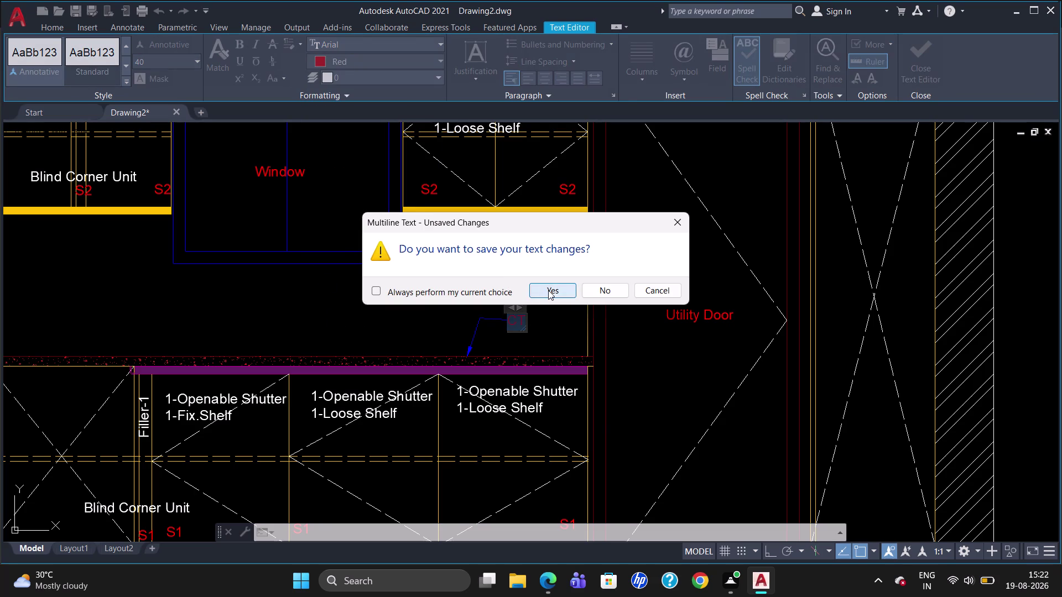
key(Escape)
click(547, 291)
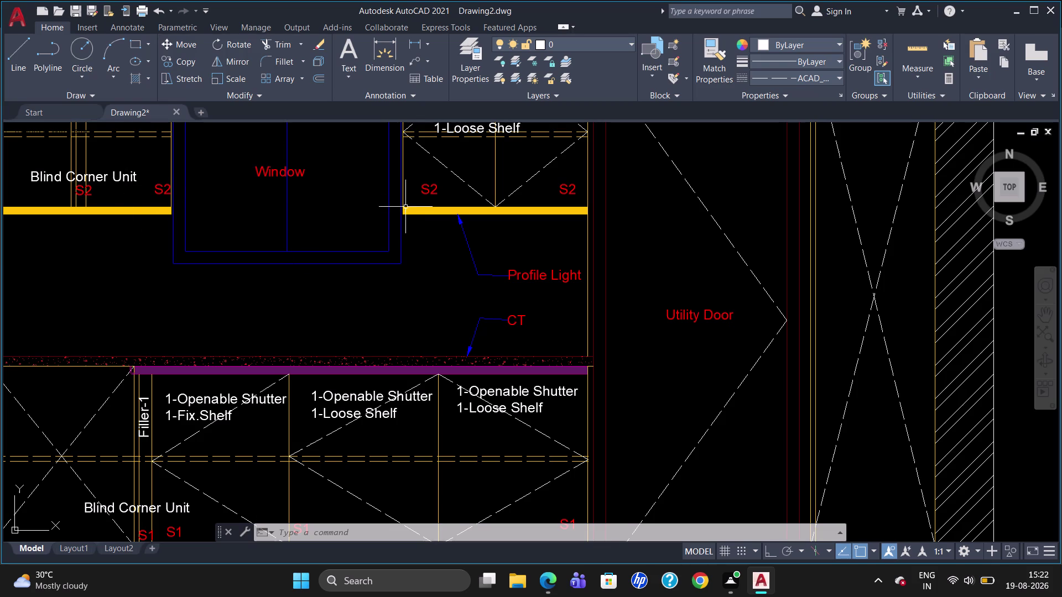
Copy the S2 marker from beside the window to below the Profile Light leader.
click(428, 188)
text(C)
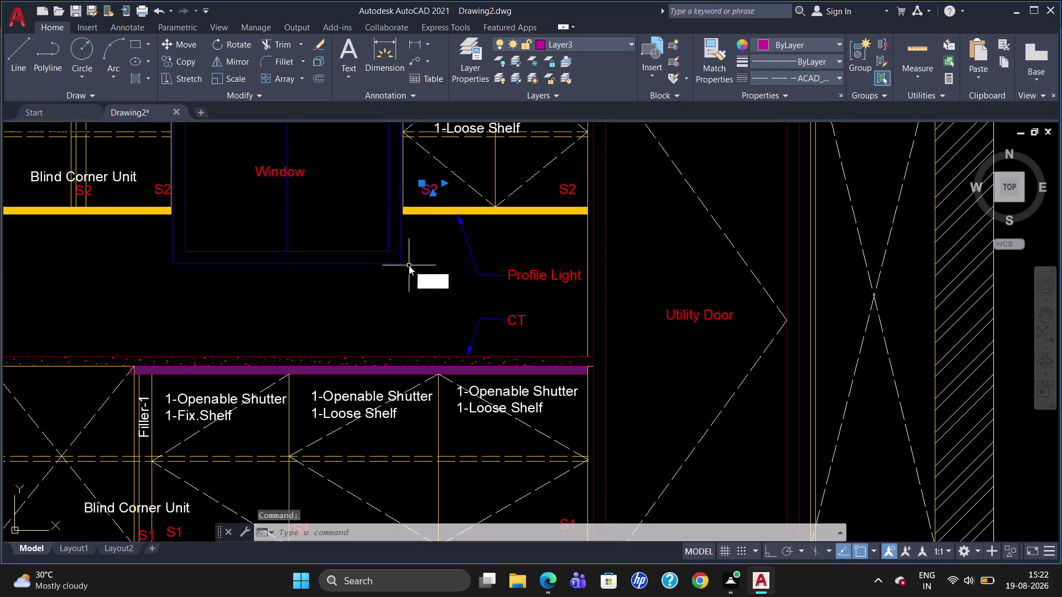
text(O)
key(Return)
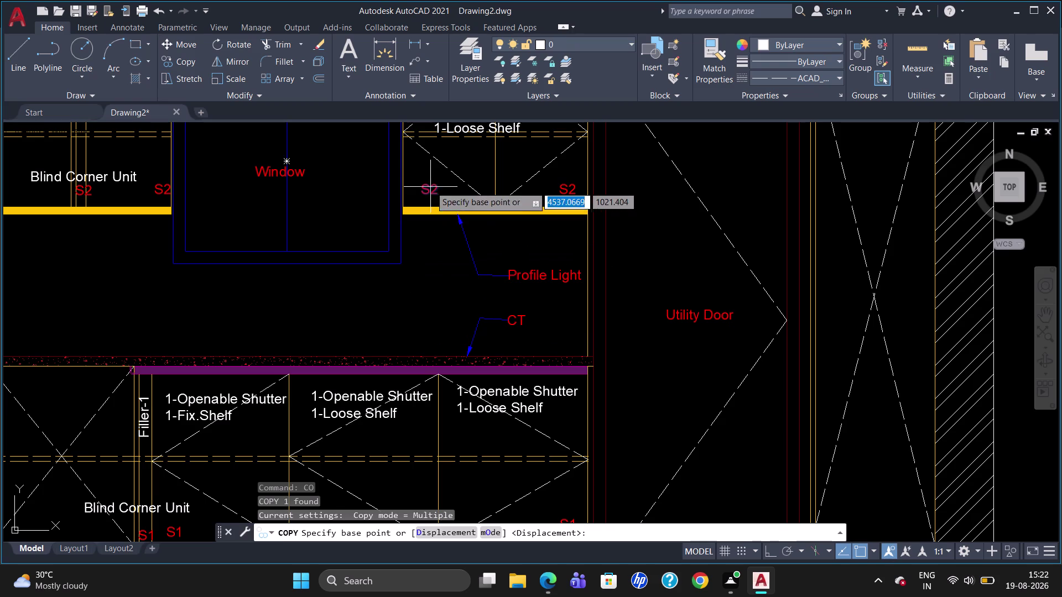
click(428, 187)
click(414, 291)
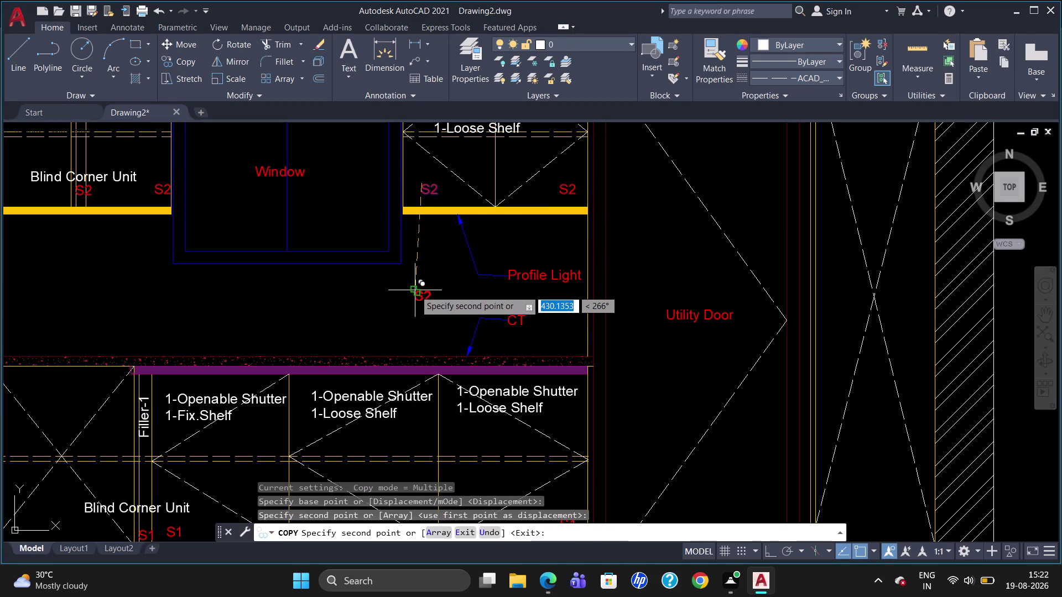
click(415, 290)
key(Escape)
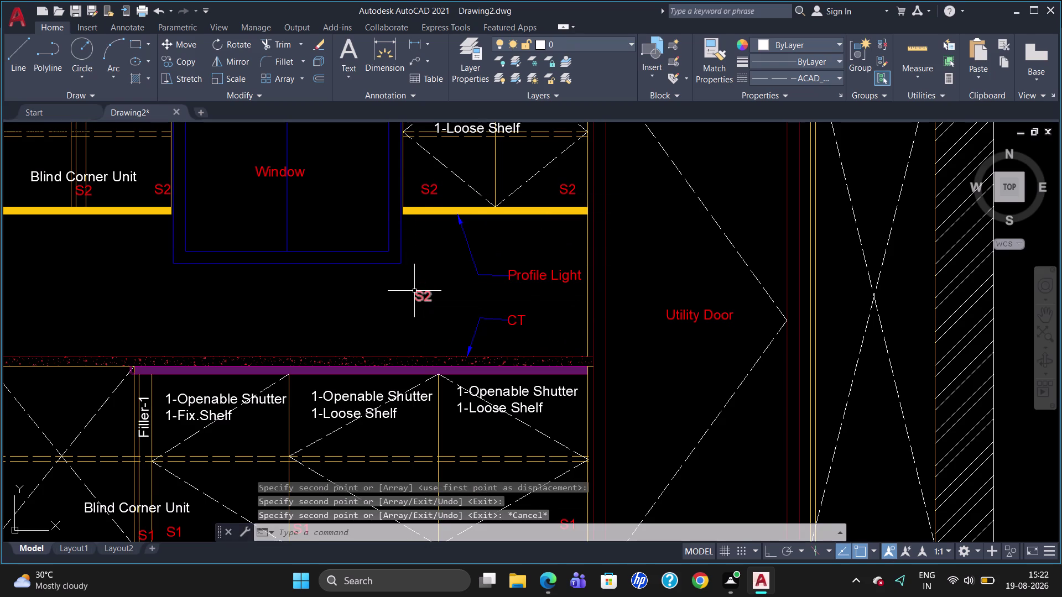
Change the copied label's text from S2 to 'Back Splash'.
double_click(424, 300)
click(436, 297)
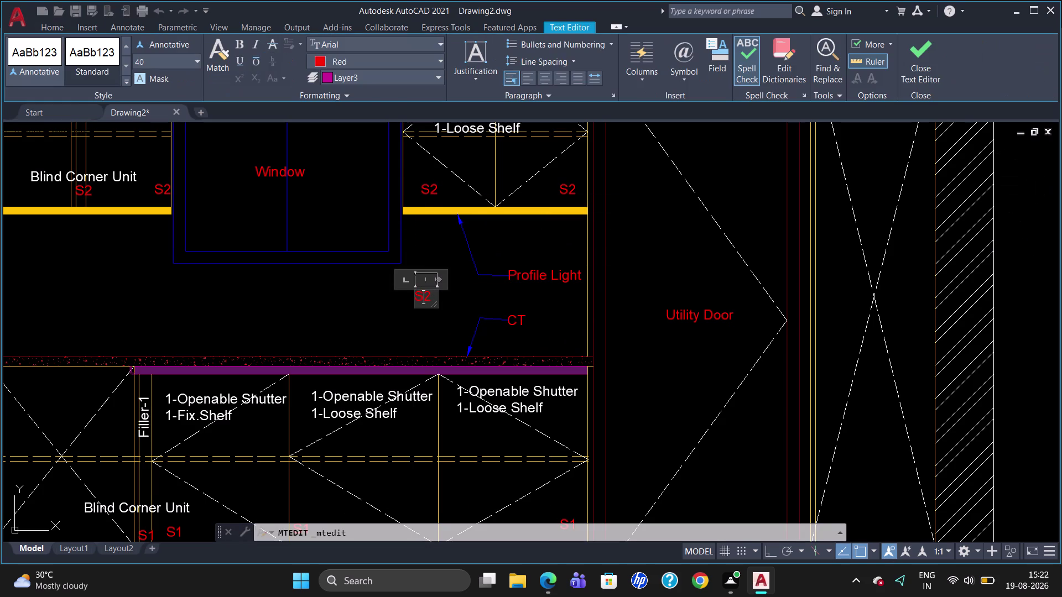
key(Right)
key(Right)
key(BackSpace)
key(BackSpace)
key(b)
text(a)
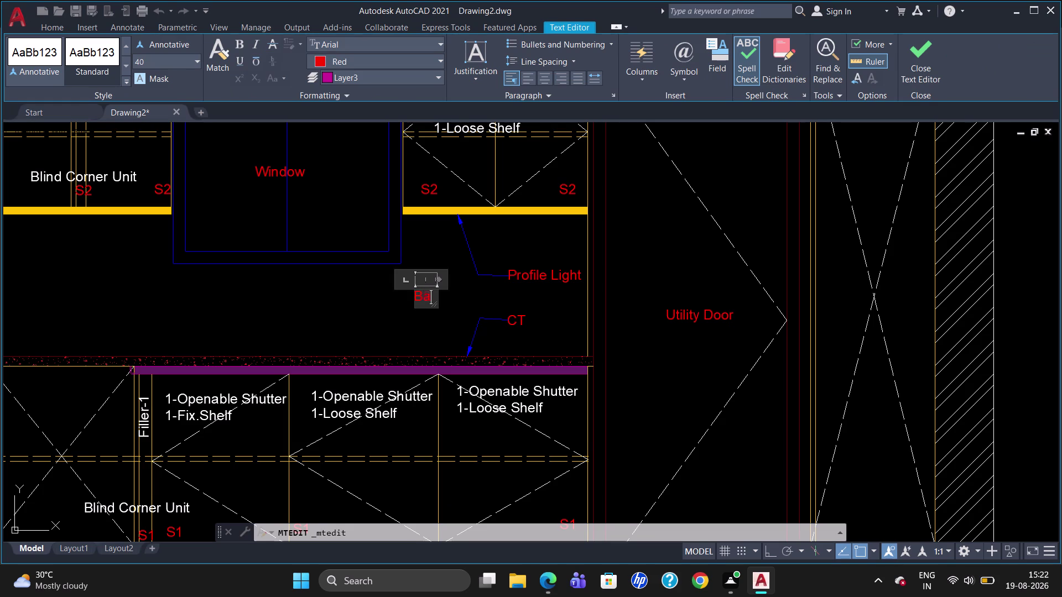
text(ck)
key(space)
key(s)
text(plash)
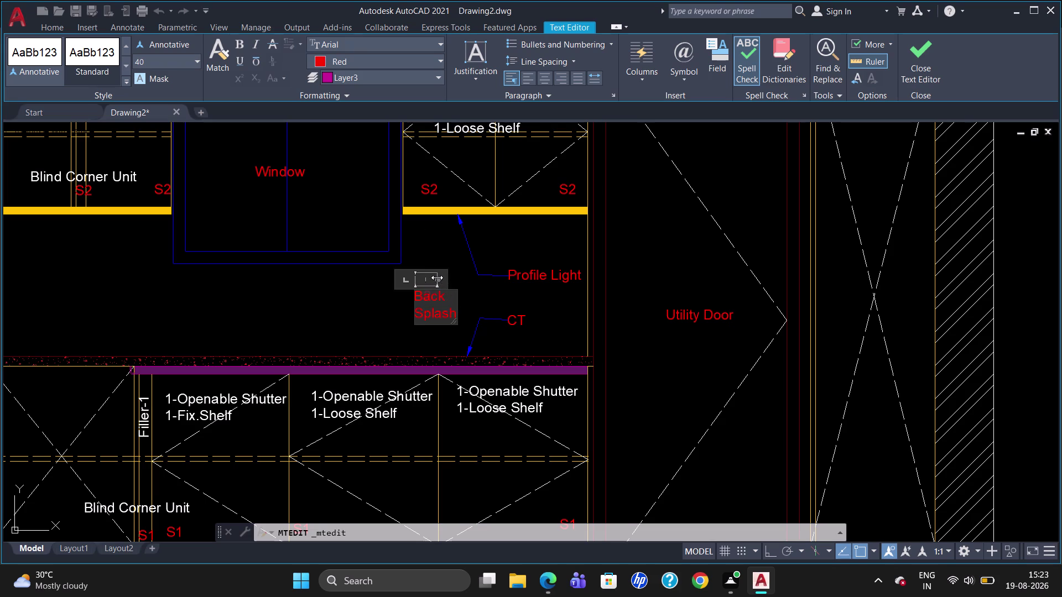
Widen the label box so 'Back Splash' fits on one line.
drag(437, 278, 470, 281)
drag(470, 280, 478, 280)
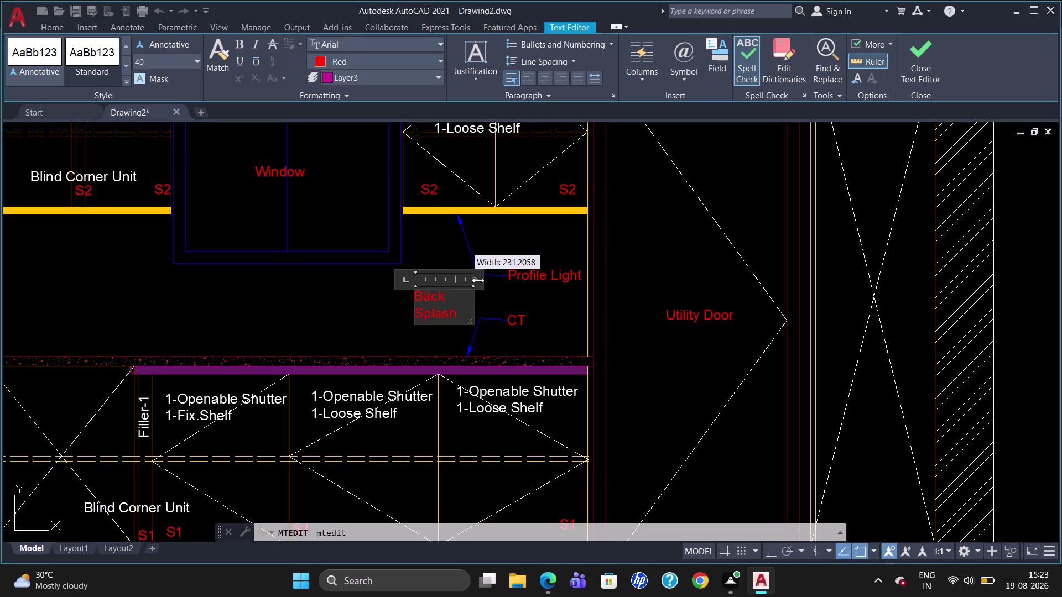
drag(477, 280, 501, 280)
click(430, 321)
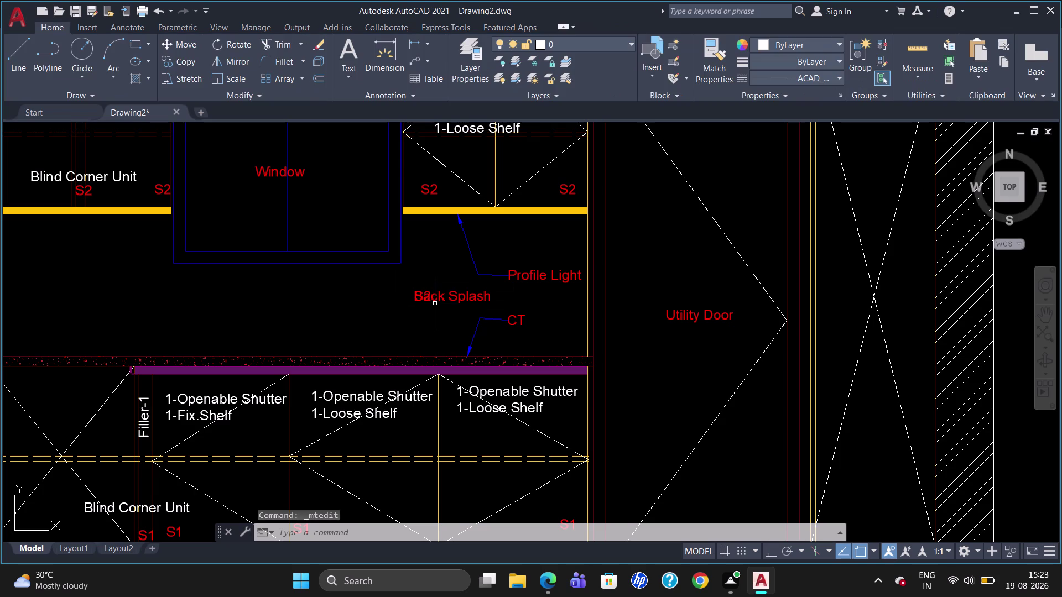
scroll(down, 3)
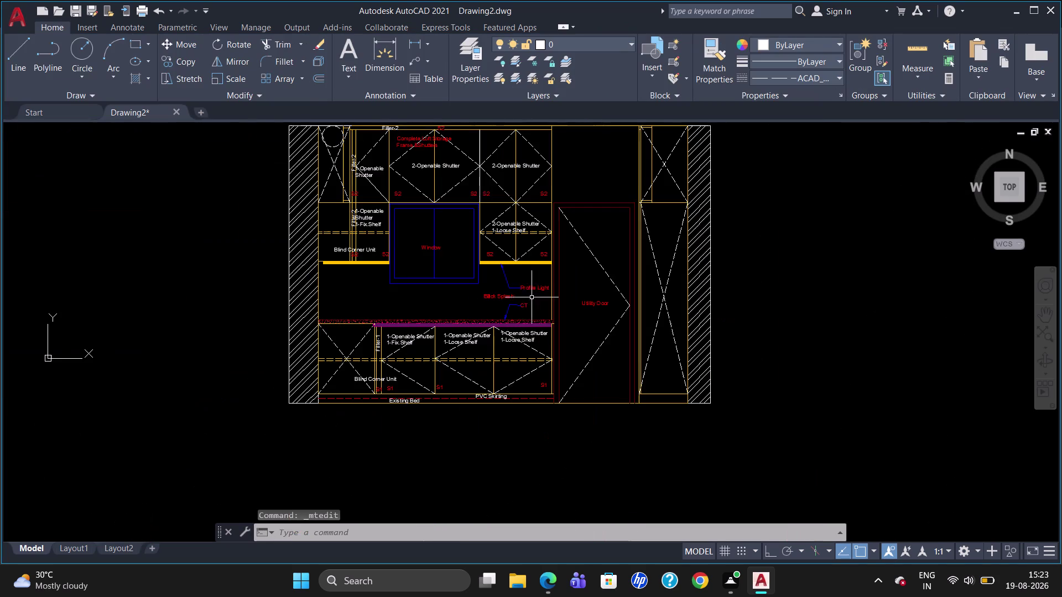
scroll(up, 3)
scroll(down, 3)
scroll(up, 3)
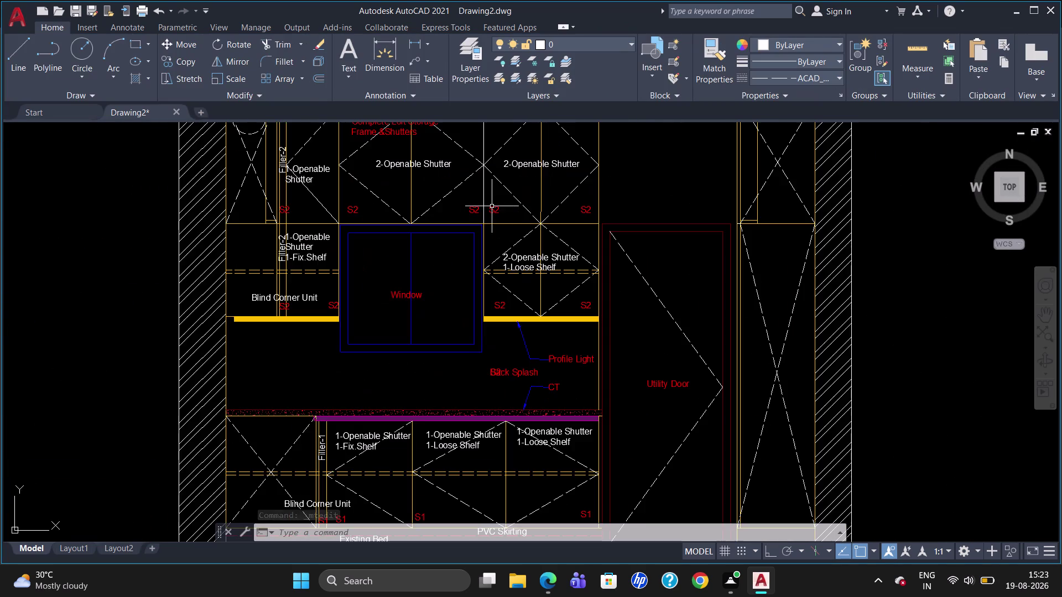
scroll(down, 3)
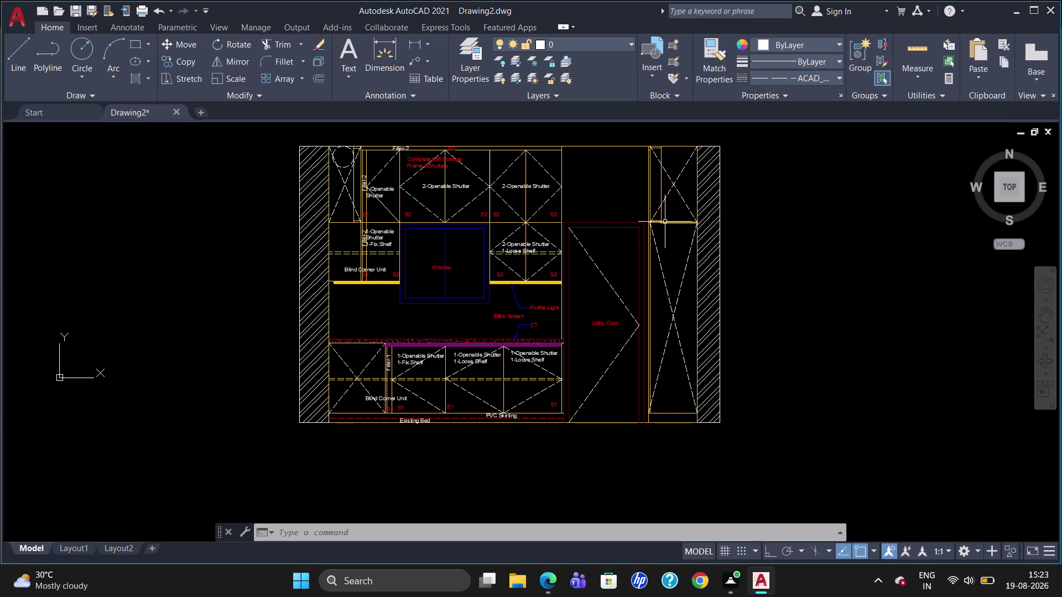
scroll(down, 3)
scroll(up, 3)
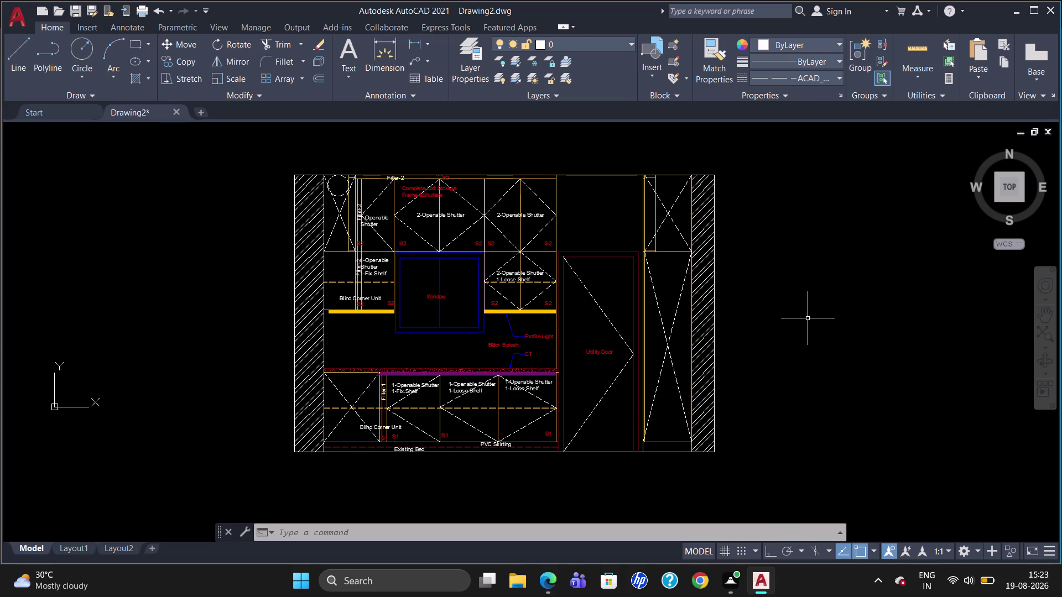
Start a polyline right of the elevation with polar tracking turned on.
text(pl)
key(Return)
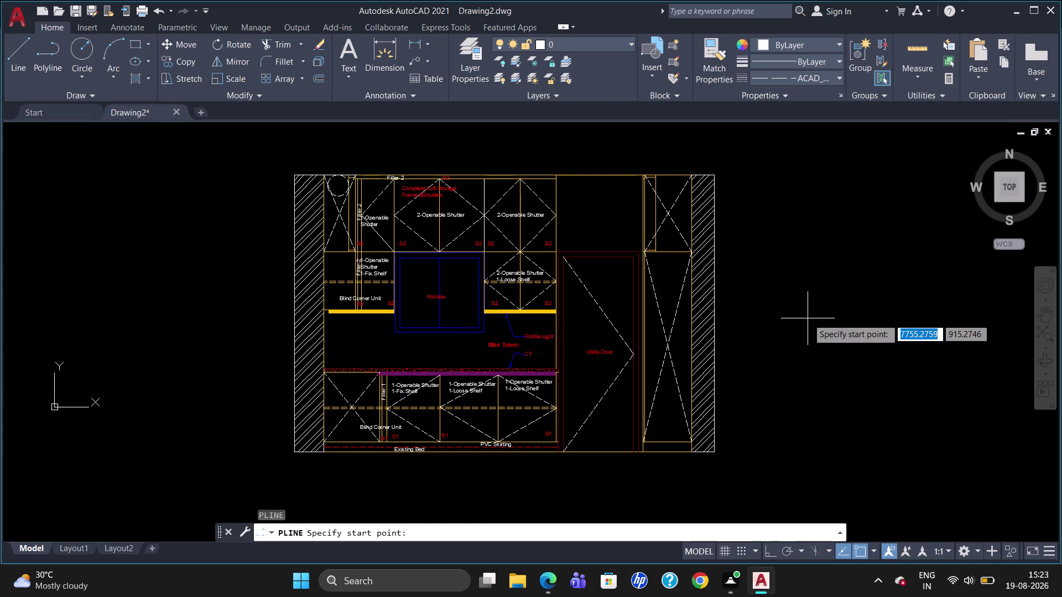
click(821, 338)
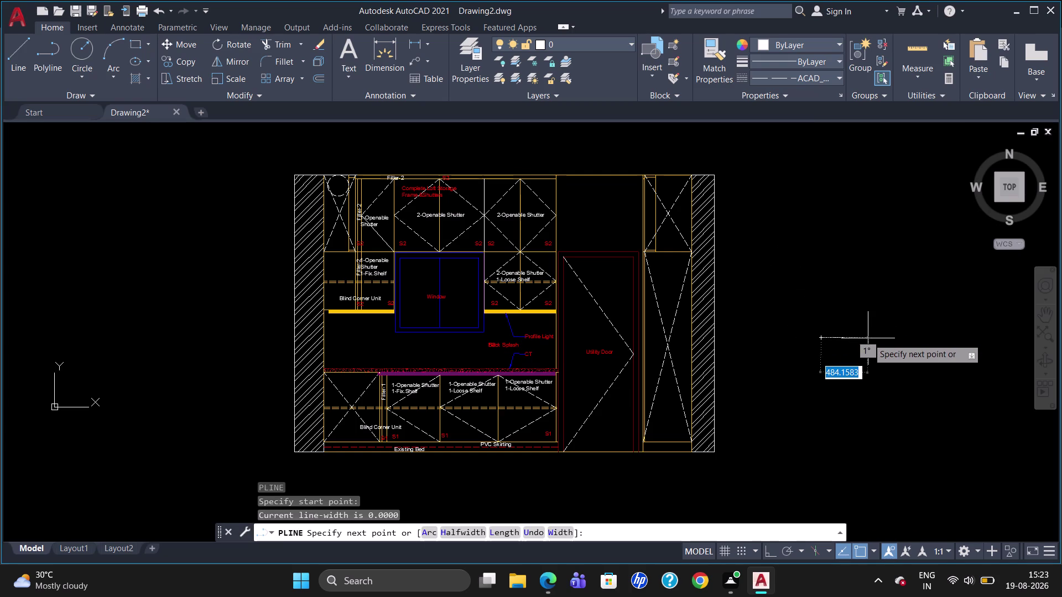
click(787, 556)
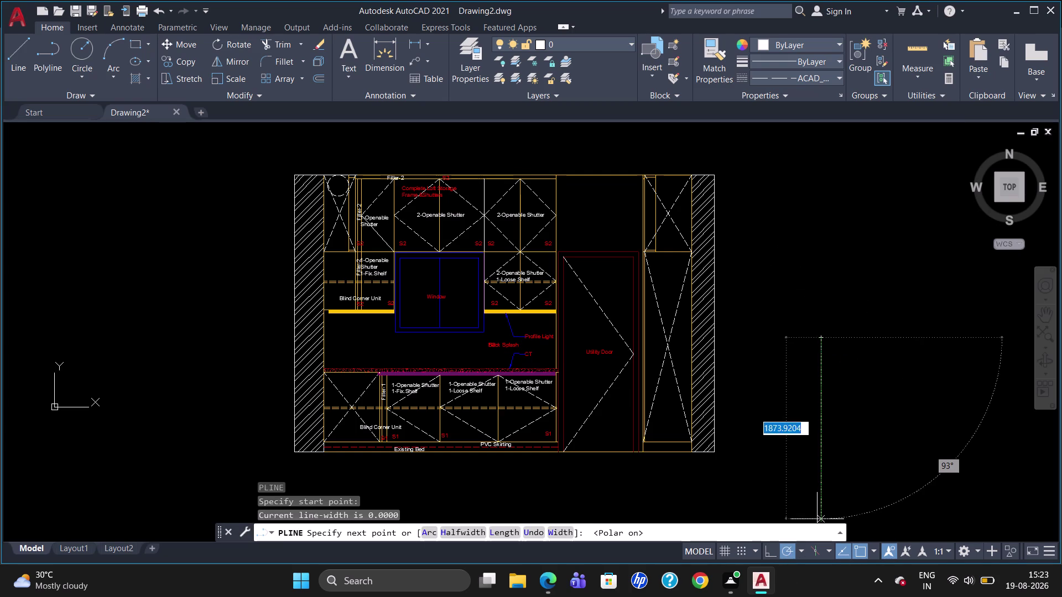
Draw two 60-unit sides and close the polyline into a triangle.
text(6)
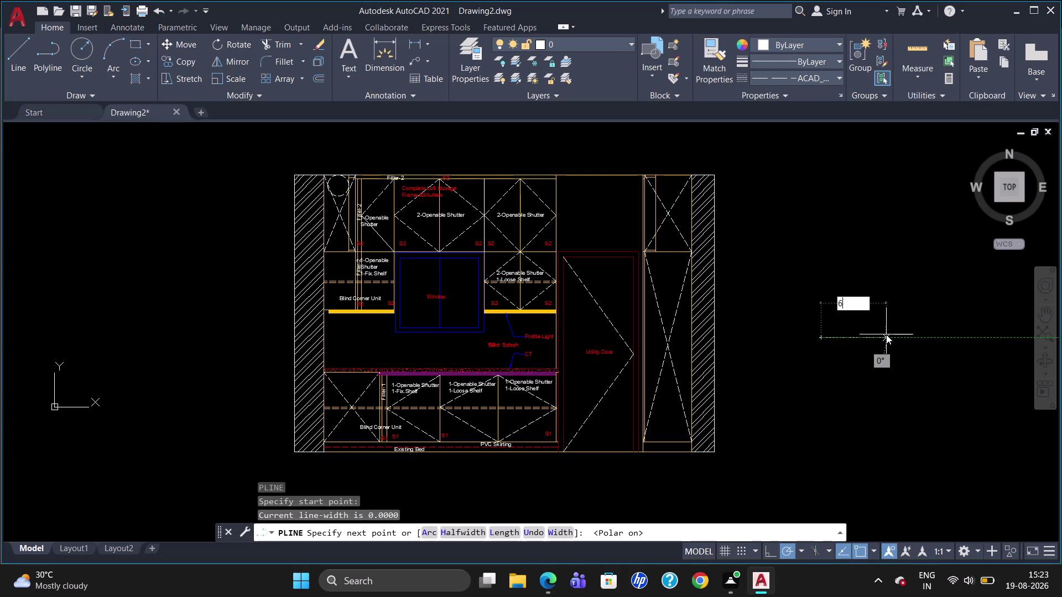
text(0)
key(Return)
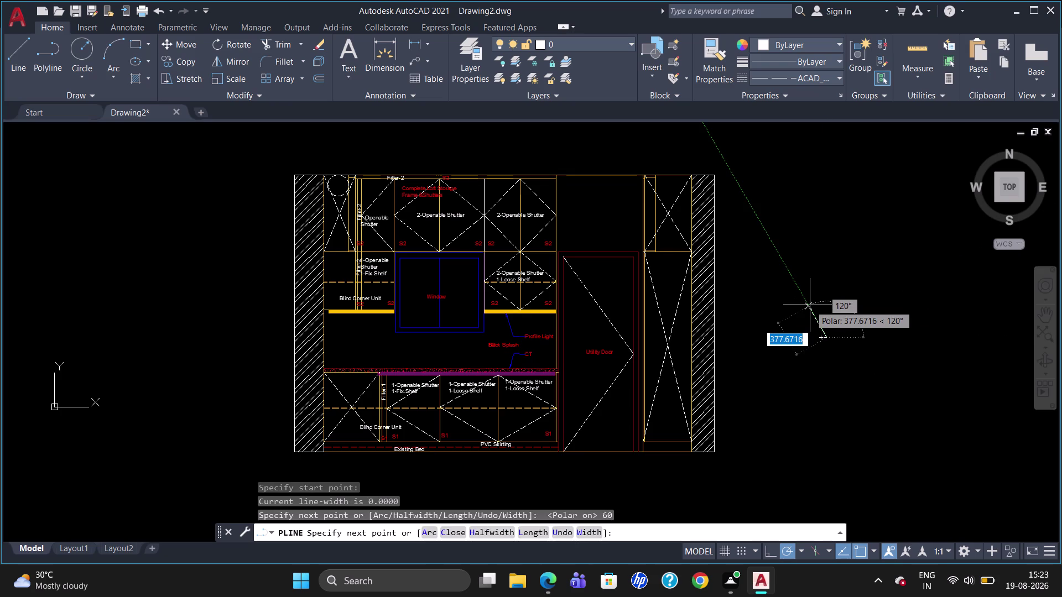
text(60)
key(Return)
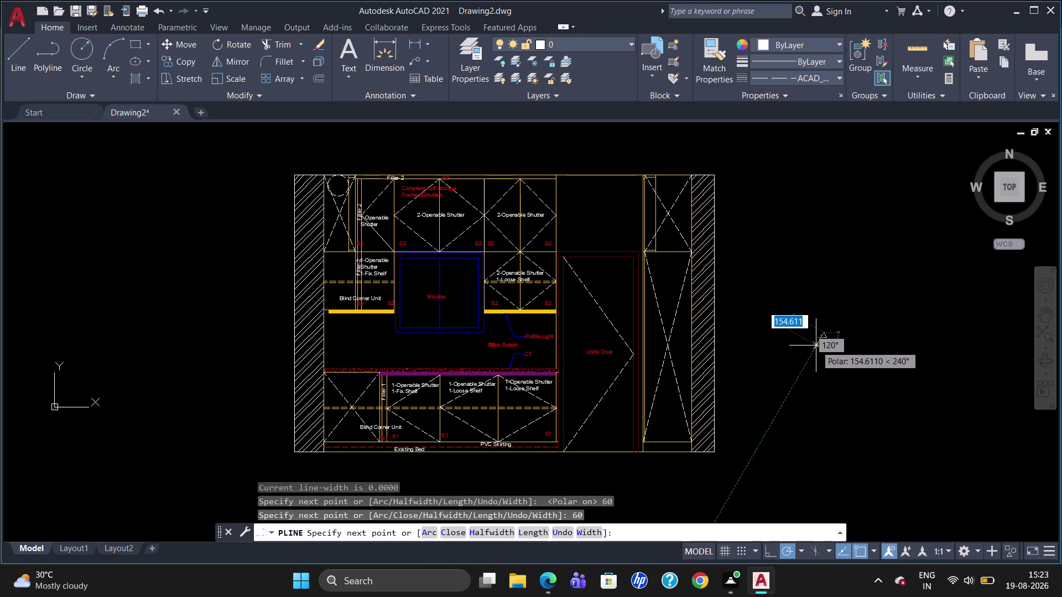
key(c)
key(Return)
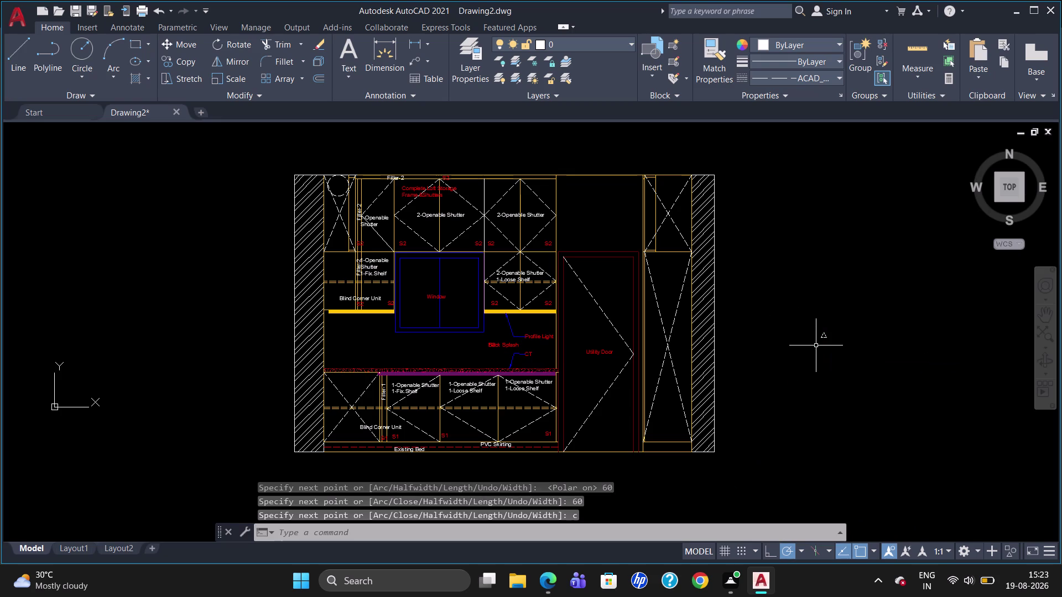
key(Escape)
scroll(up, 3)
scroll(up, 3)
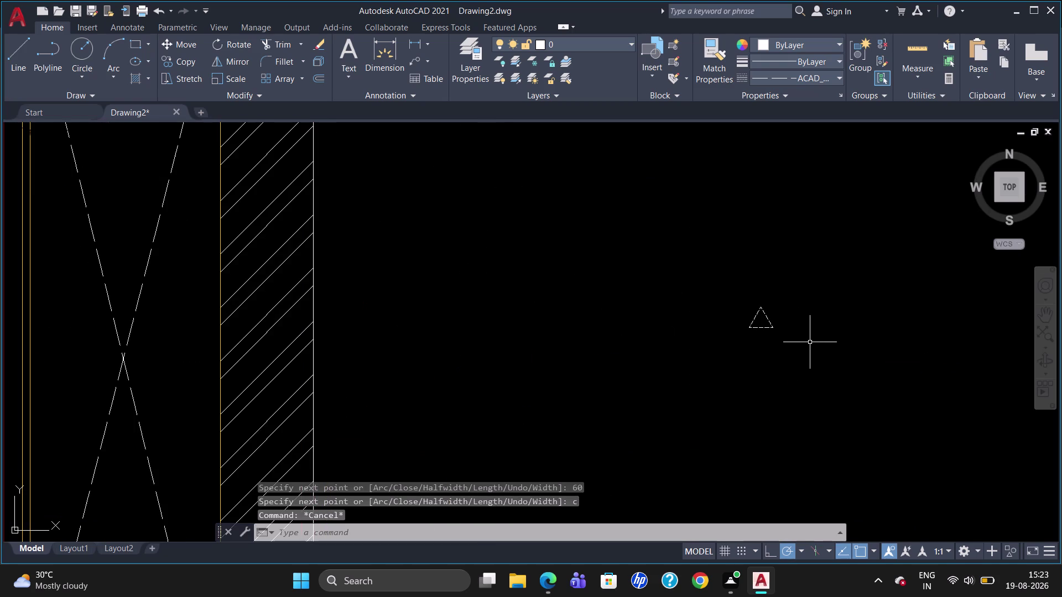
scroll(up, 3)
Set the triangle's linetype to ByLayer.
click(745, 310)
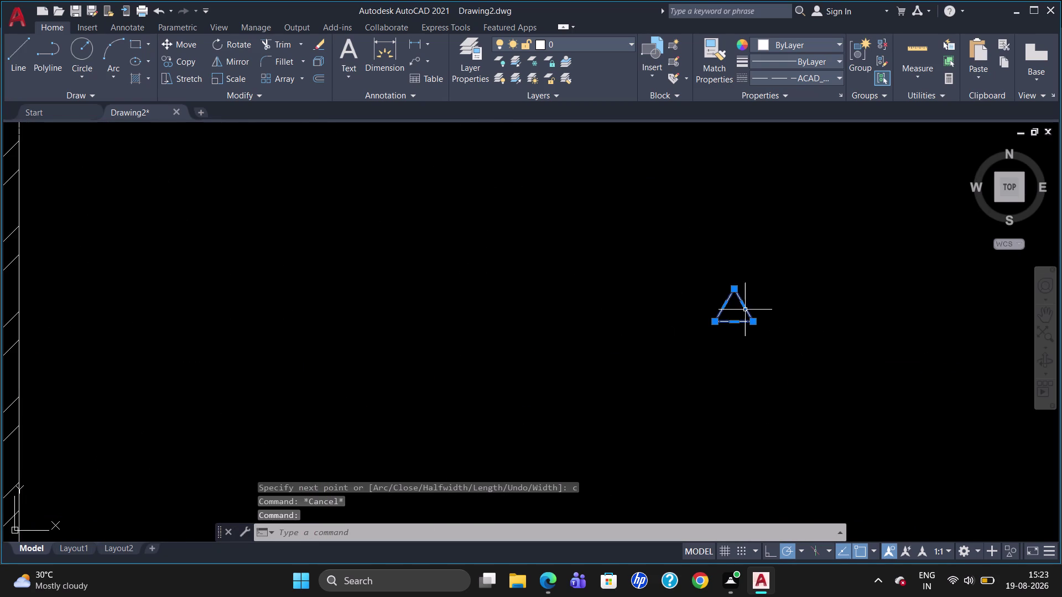
click(828, 74)
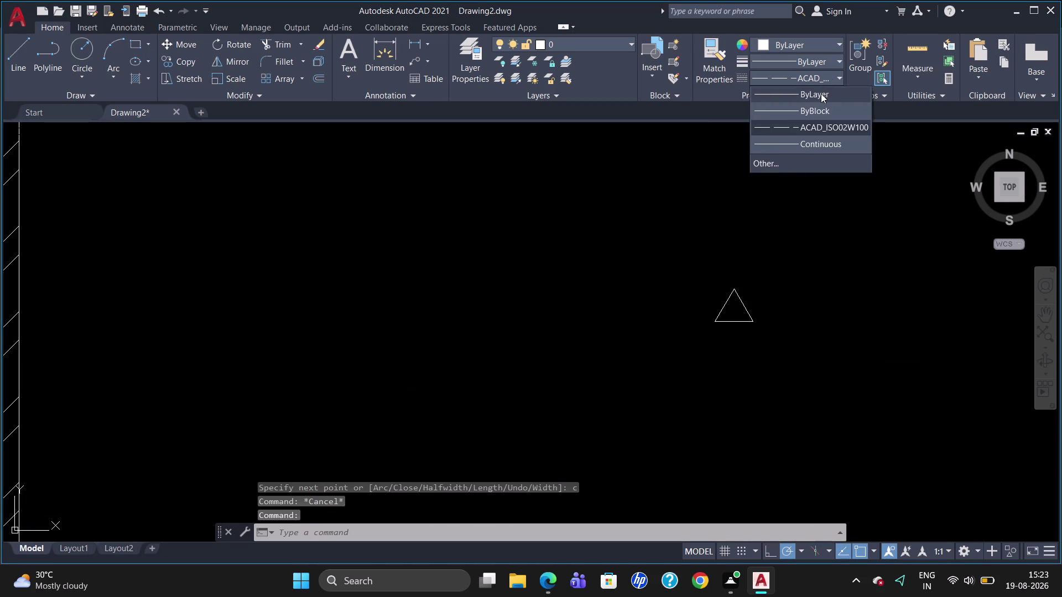
click(821, 93)
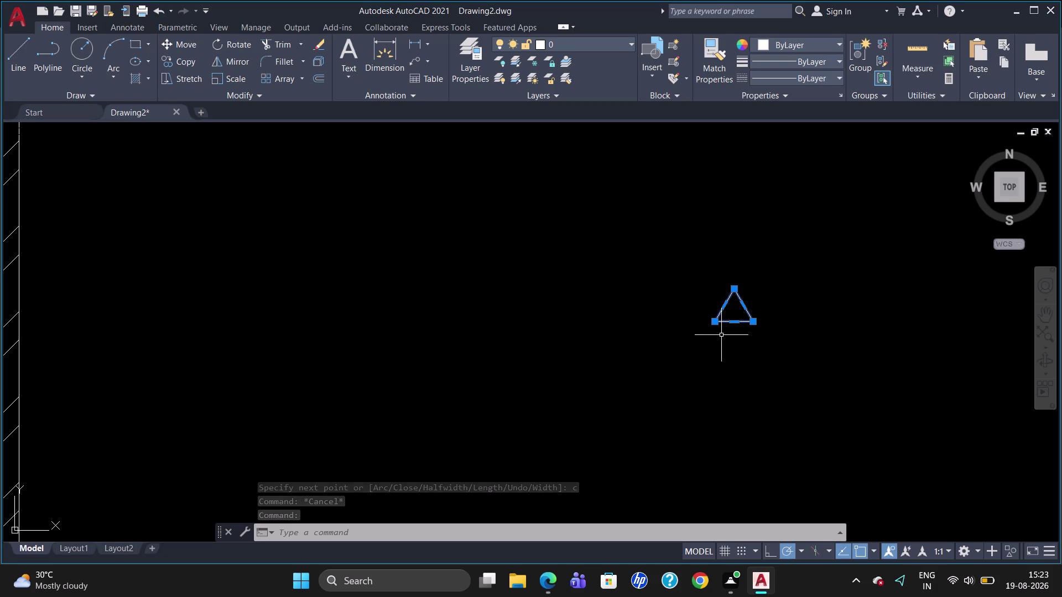
key(Escape)
Fill the triangle with a SOLID hatch in red.
click(141, 80)
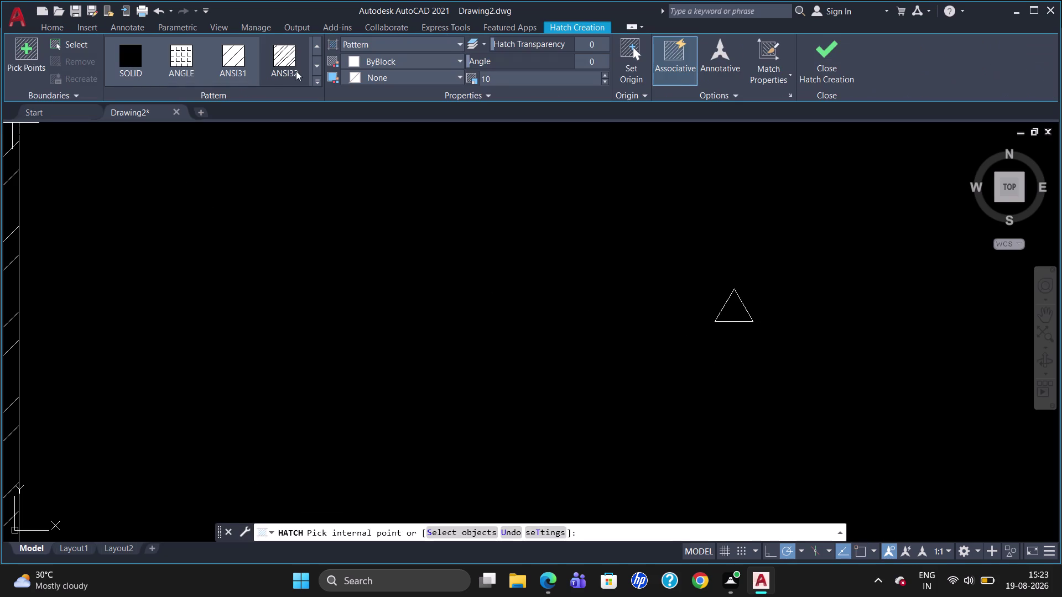
click(359, 43)
click(360, 56)
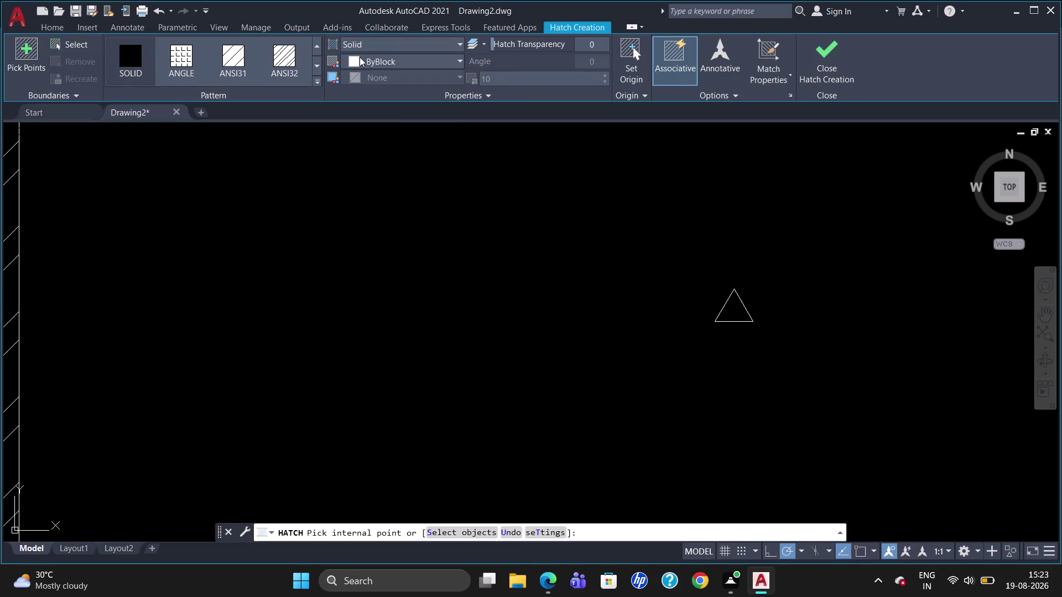
click(359, 57)
click(350, 220)
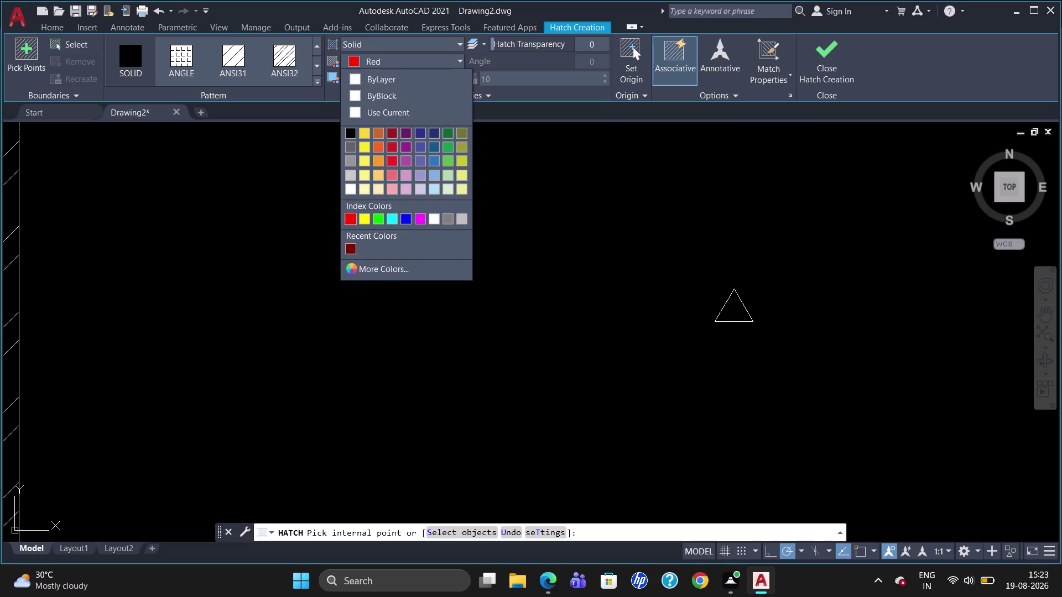
click(738, 324)
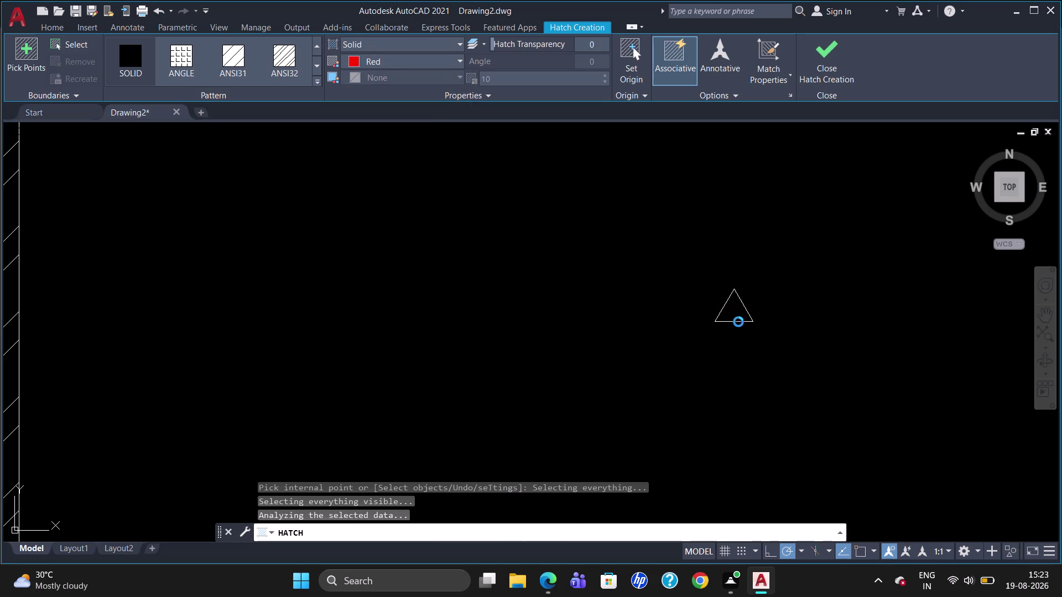
click(661, 303)
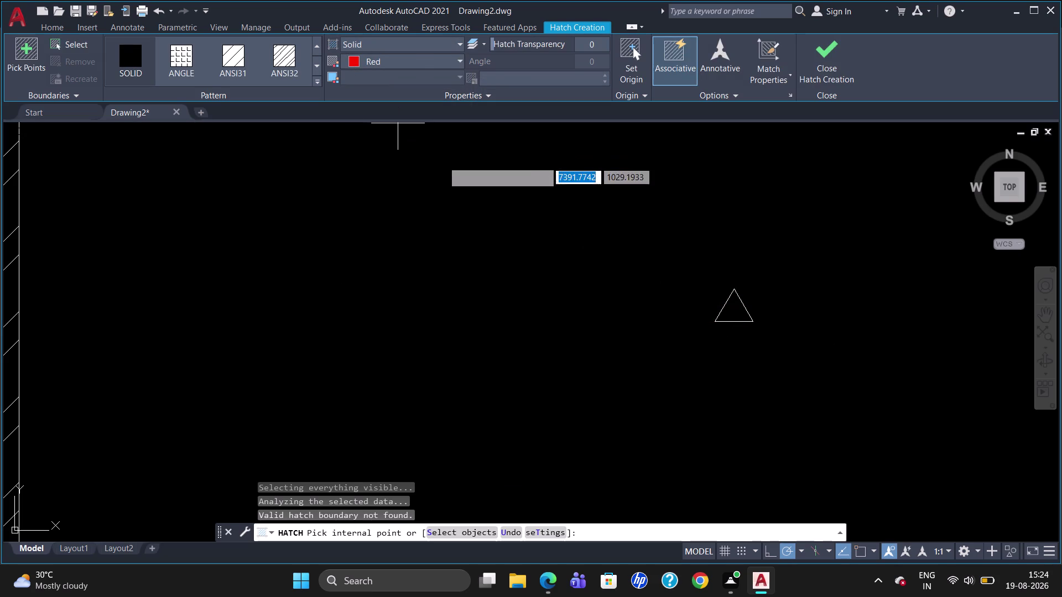
click(735, 315)
key(Escape)
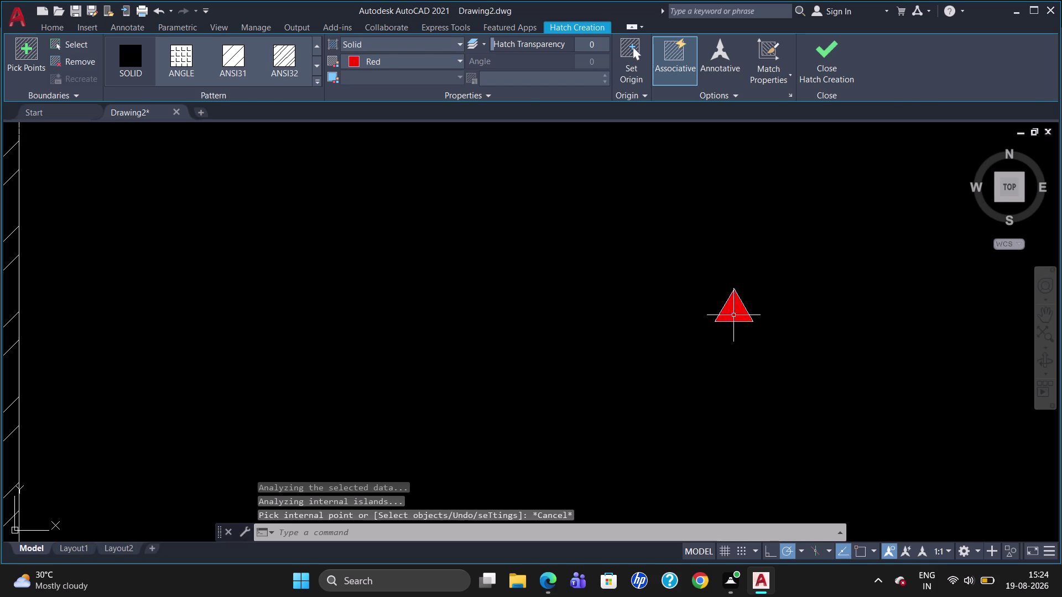
drag(791, 332, 665, 348)
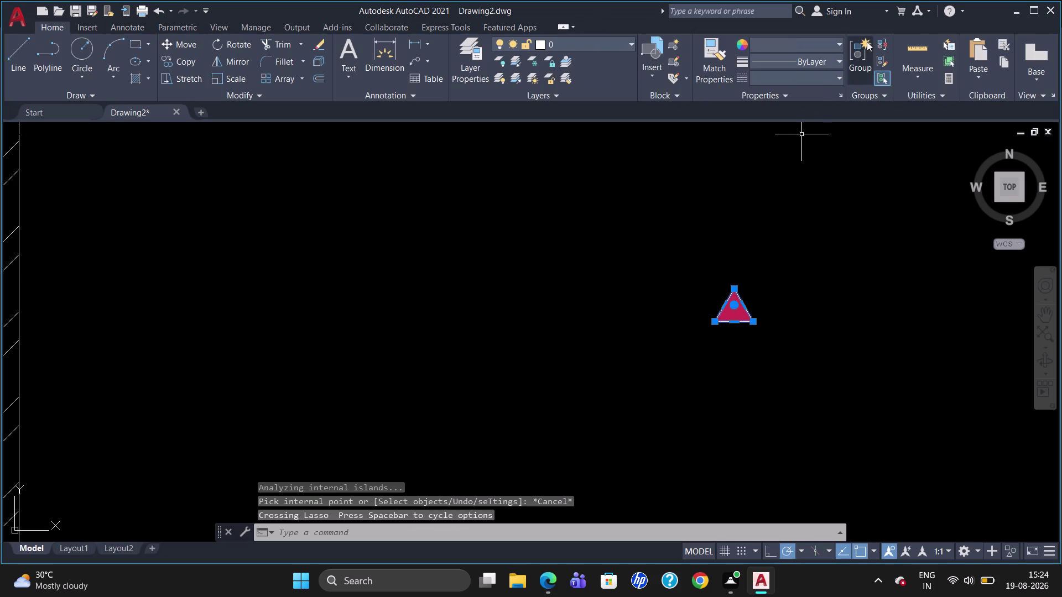
Group the triangle with its red fill.
click(857, 54)
key(Escape)
scroll(down, 3)
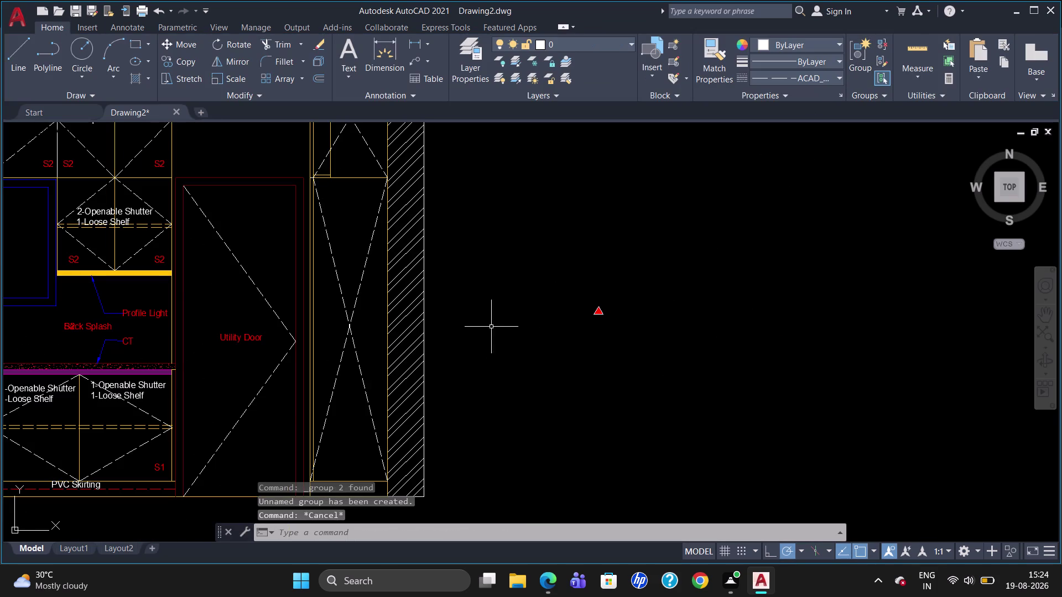
Rotate the red marker about a point on it so it points left.
drag(638, 359, 532, 326)
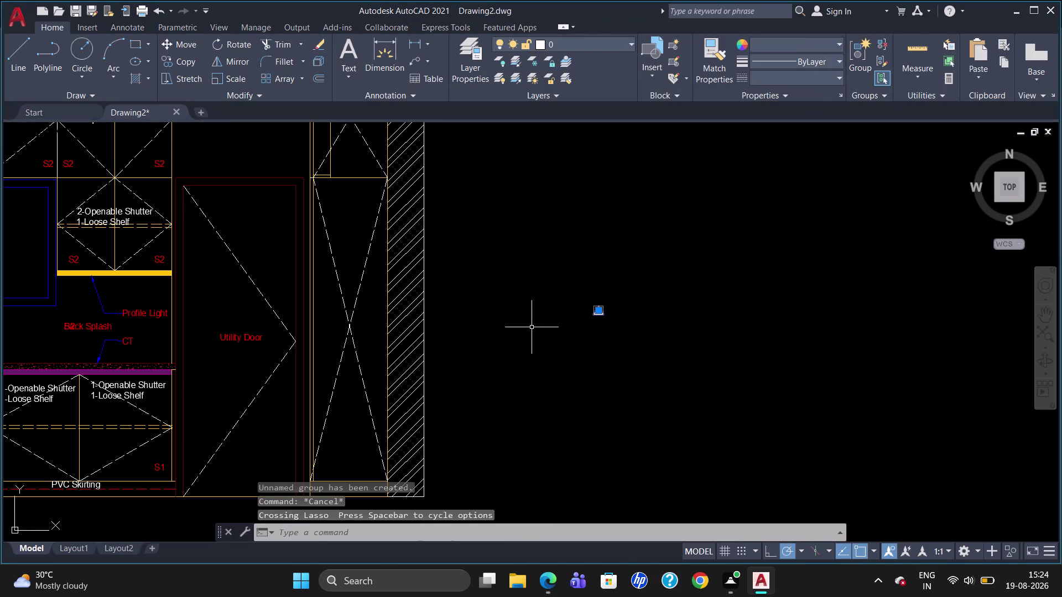
text(ro)
key(Return)
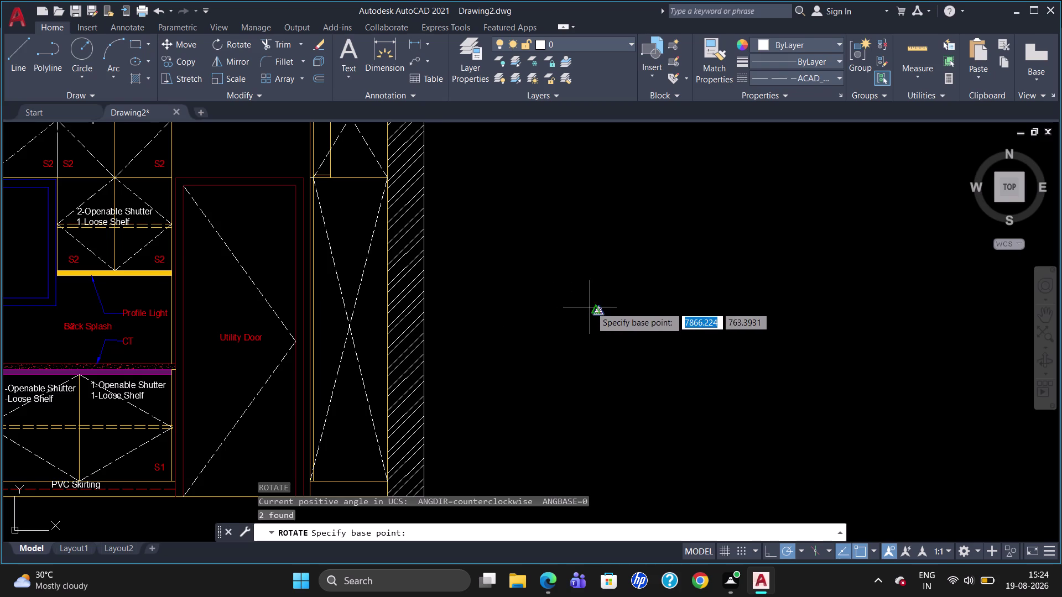
click(594, 303)
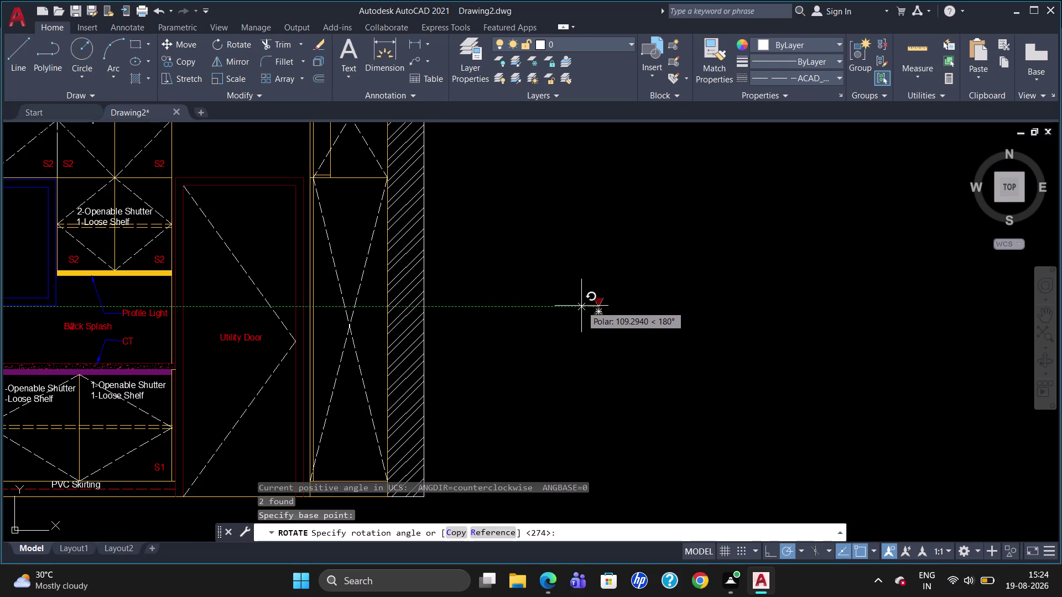
click(579, 320)
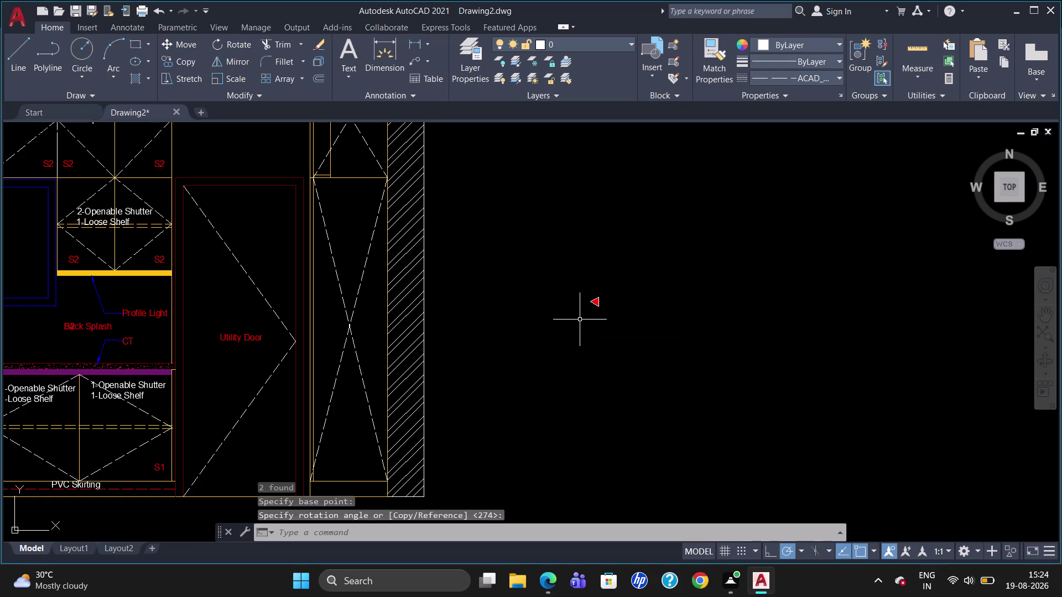
scroll(up, 3)
scroll(down, 3)
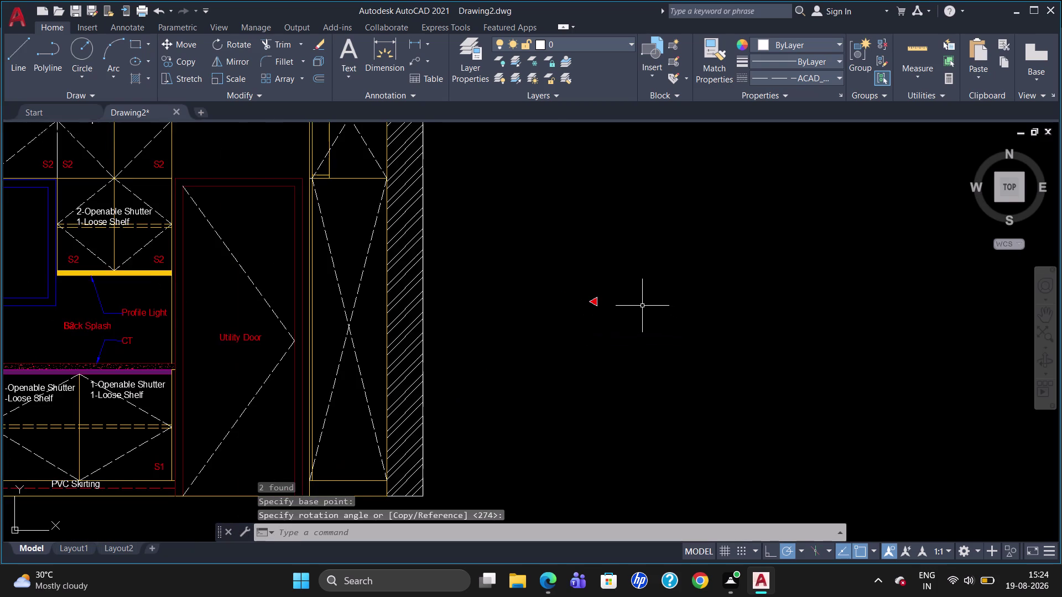
scroll(down, 3)
drag(642, 306, 598, 317)
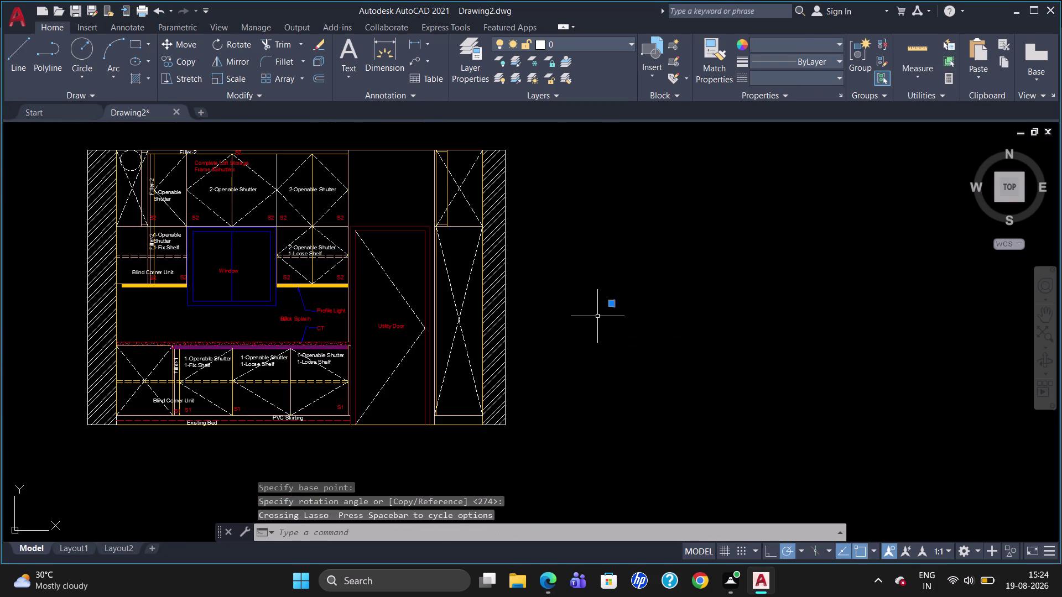
text(co)
key(Return)
Place marker copies beside the upper shutters, the cabinets and the lower shutter.
click(607, 307)
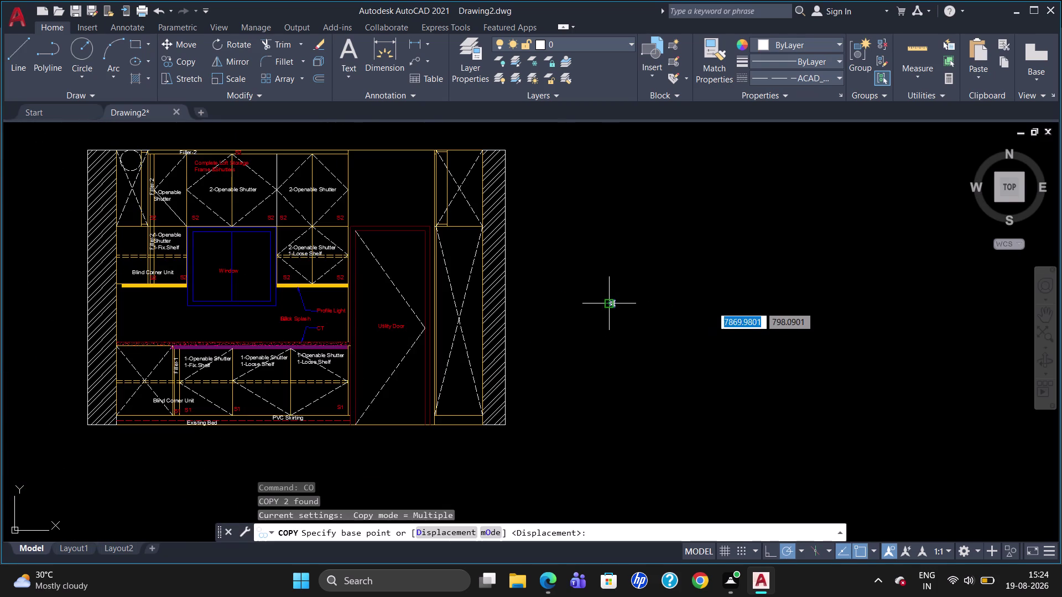
scroll(up, 3)
scroll(down, 3)
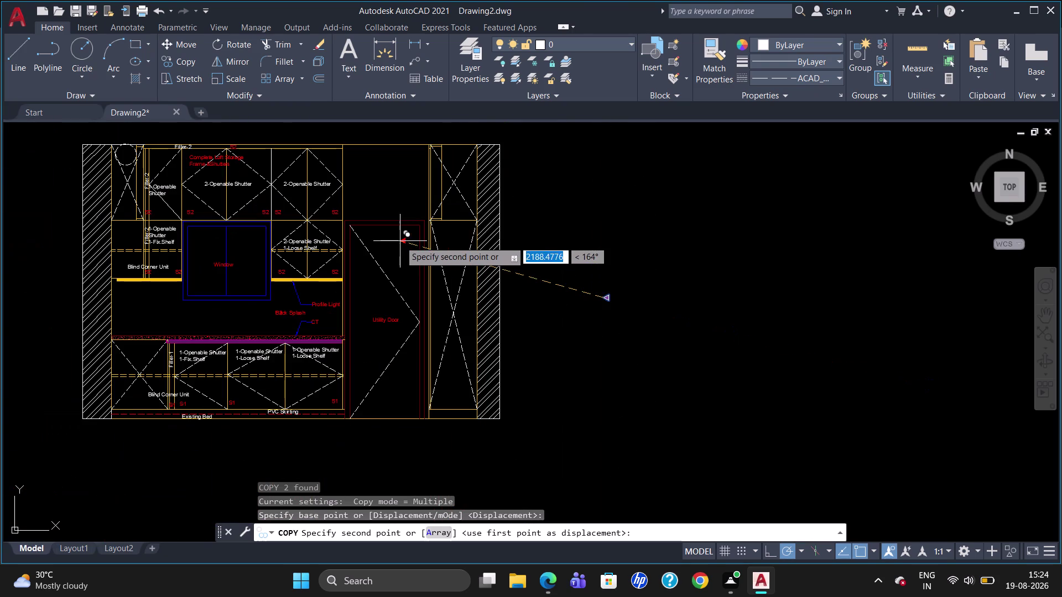
scroll(up, 3)
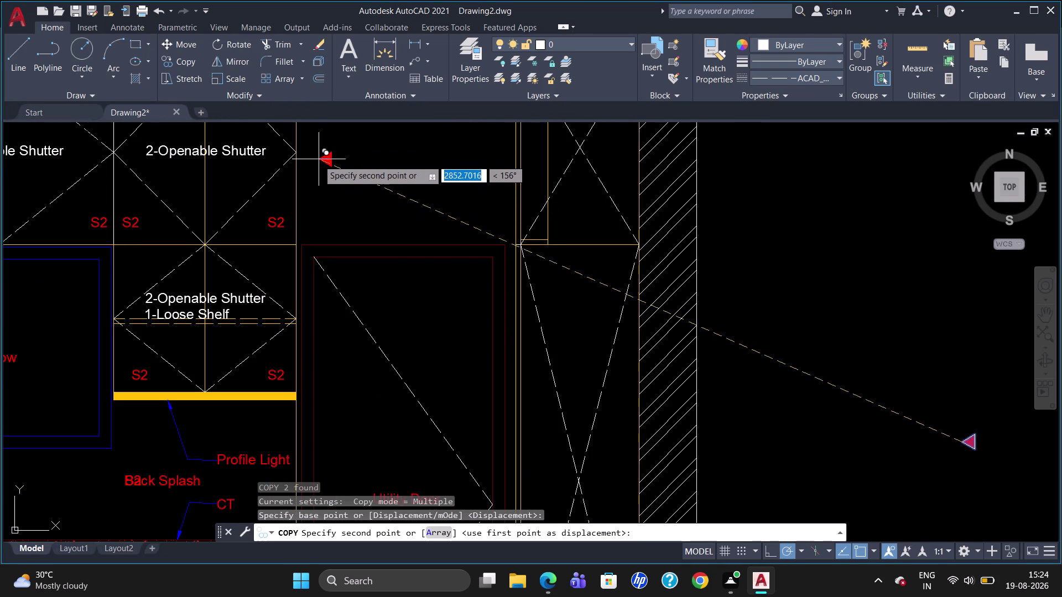
click(305, 154)
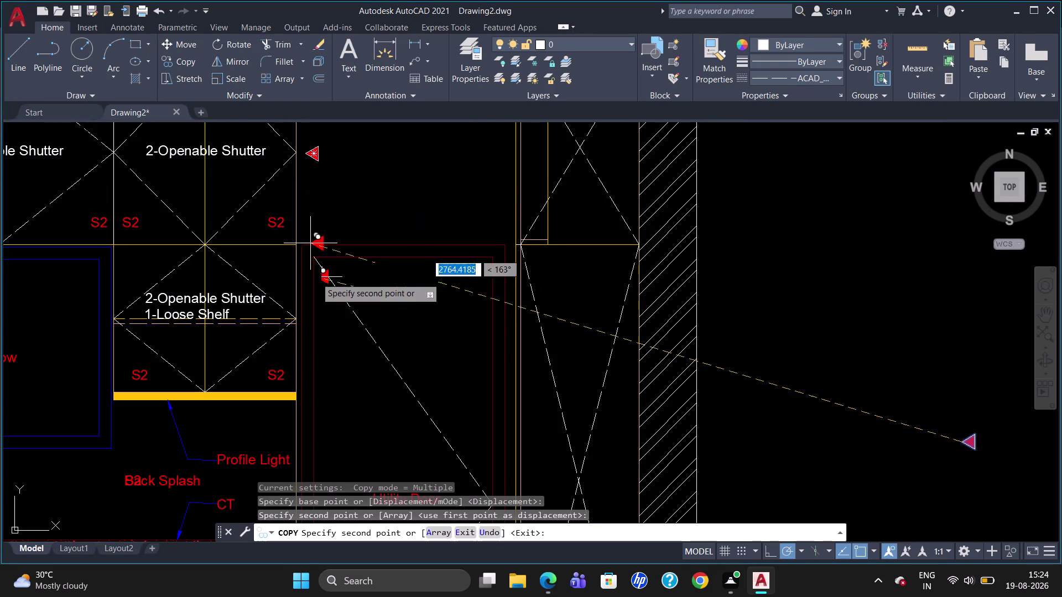
scroll(down, 3)
scroll(down, 3)
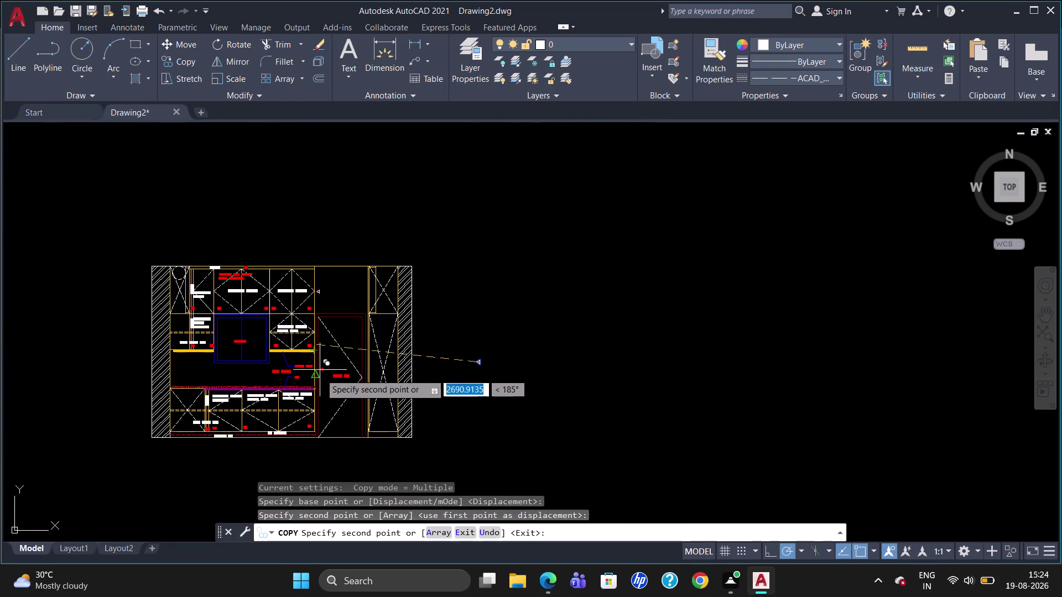
scroll(up, 3)
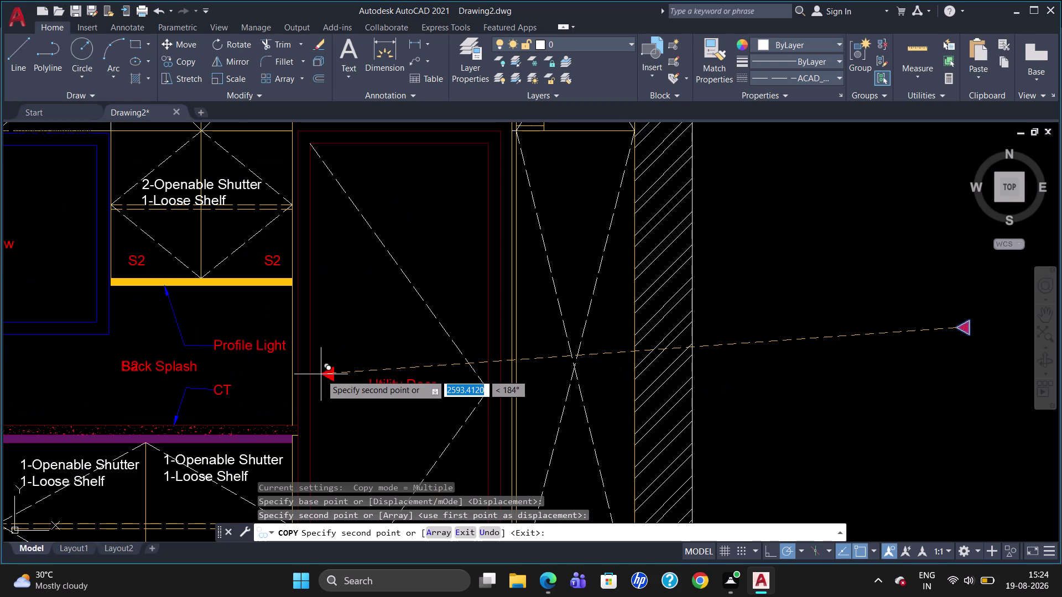
click(318, 213)
scroll(down, 3)
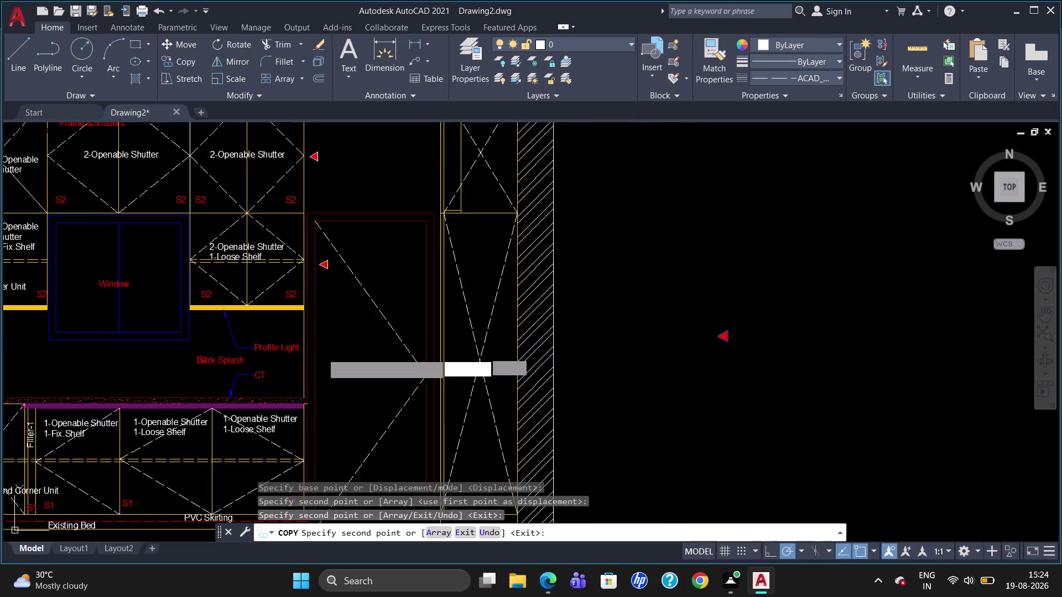
scroll(down, 3)
scroll(down, 3)
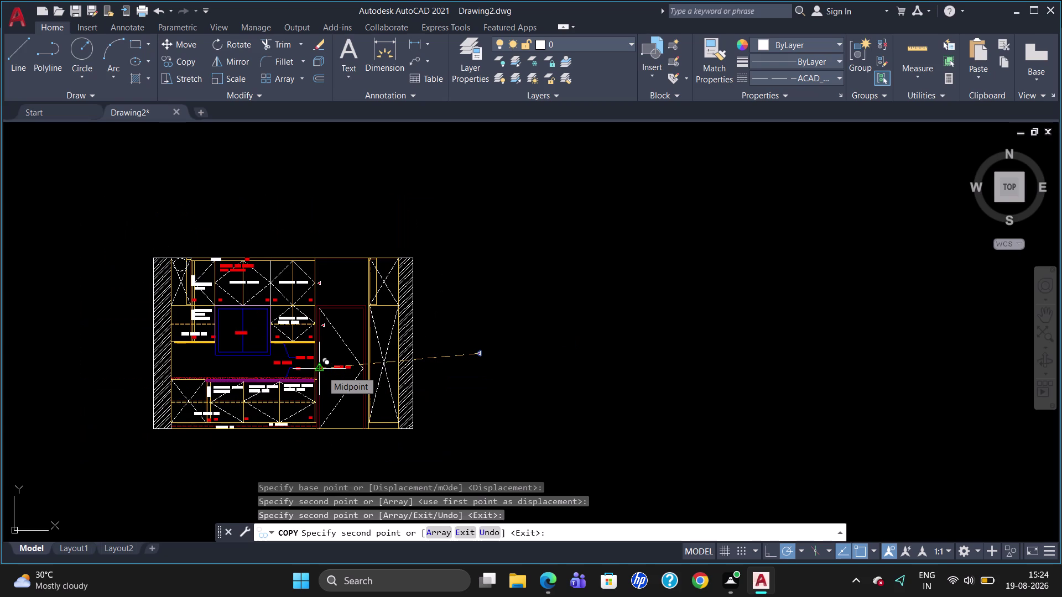
scroll(down, 3)
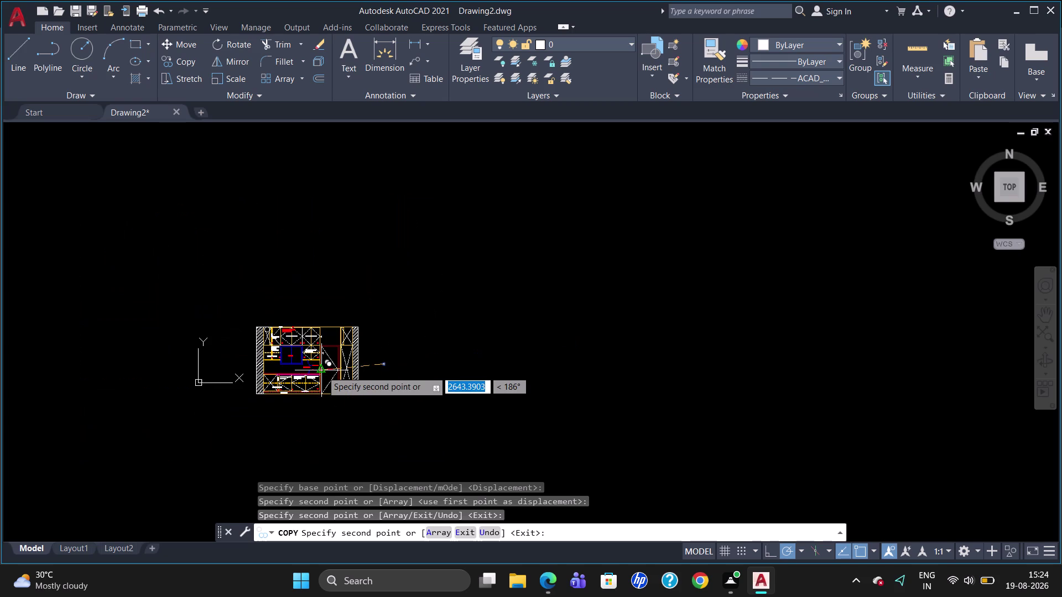
scroll(up, 3)
scroll(up, 3)
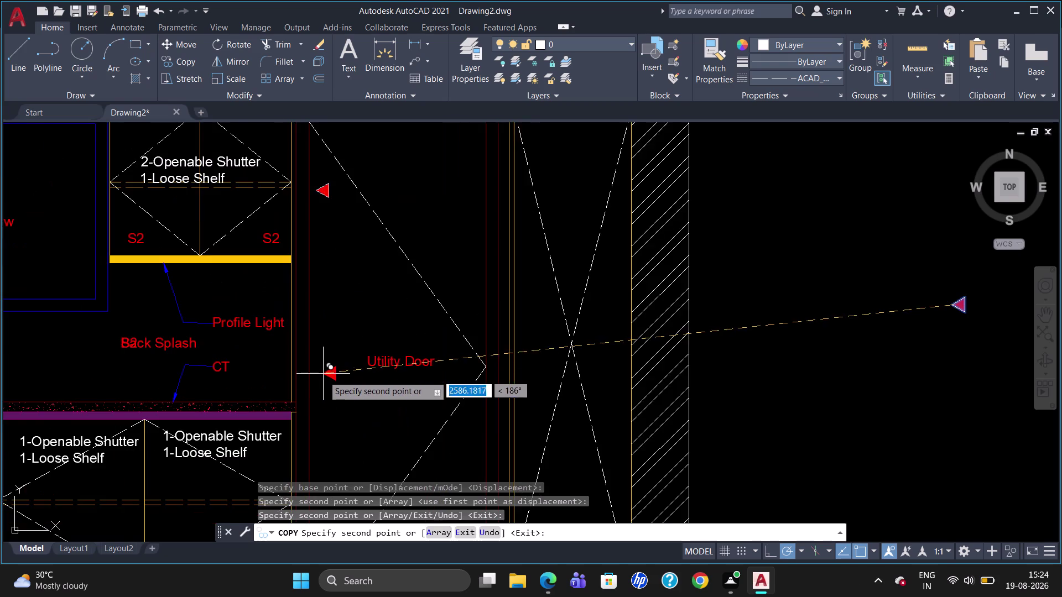
scroll(down, 3)
scroll(down, 3)
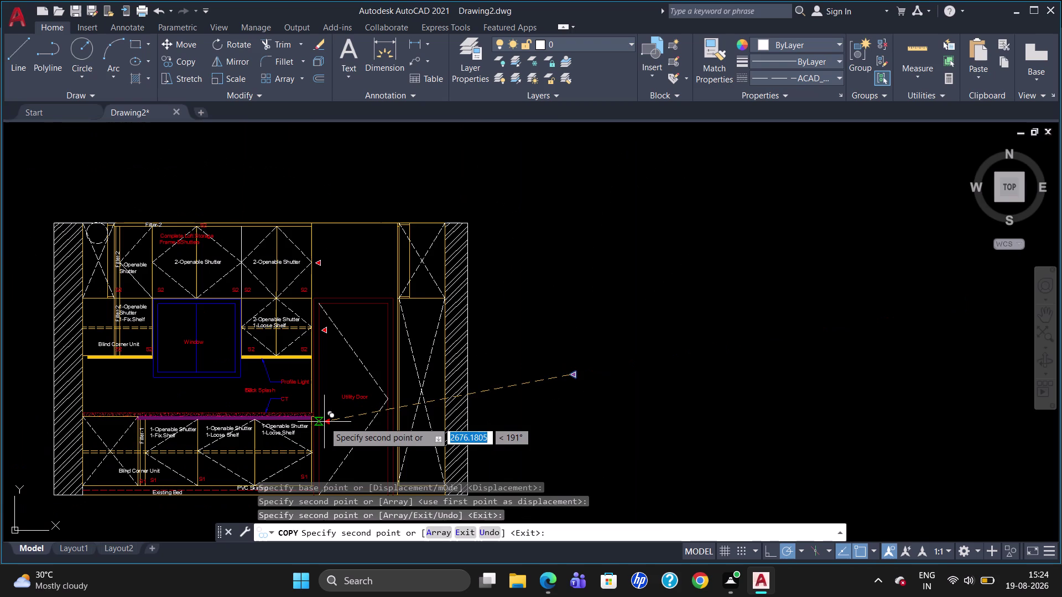
scroll(up, 3)
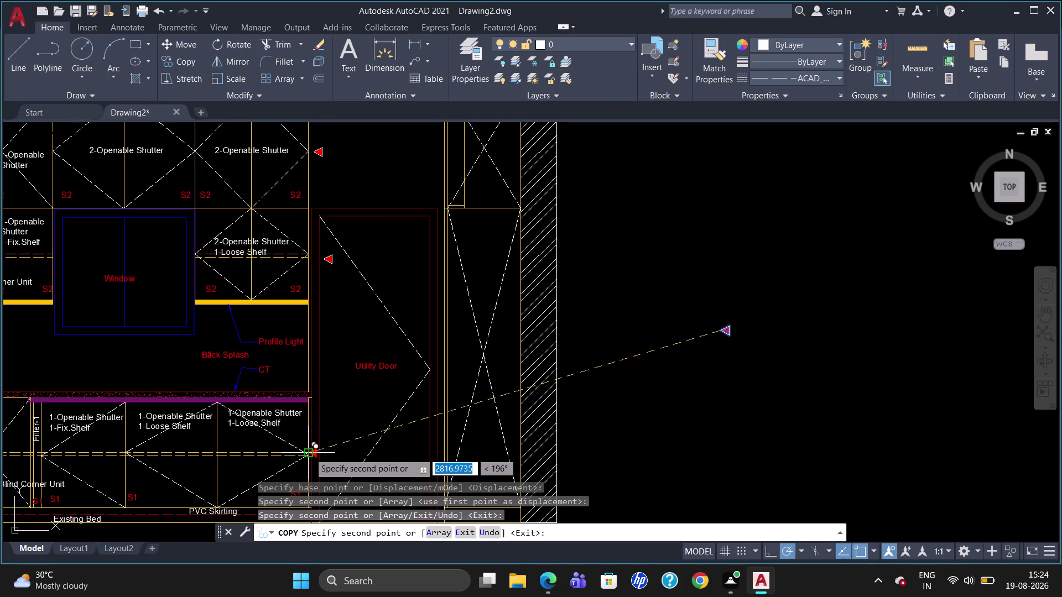
scroll(up, 3)
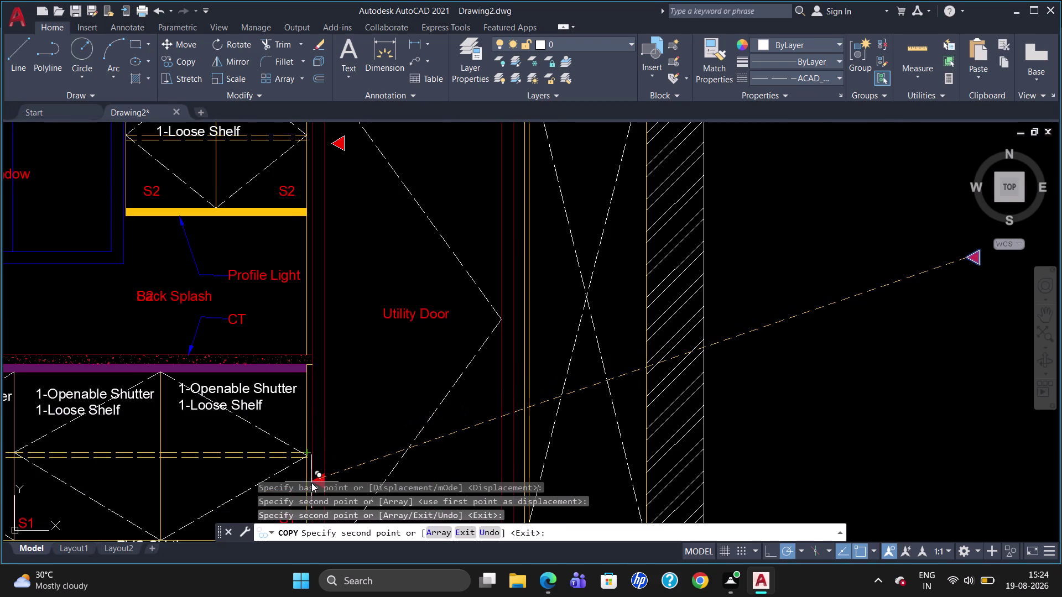
scroll(up, 3)
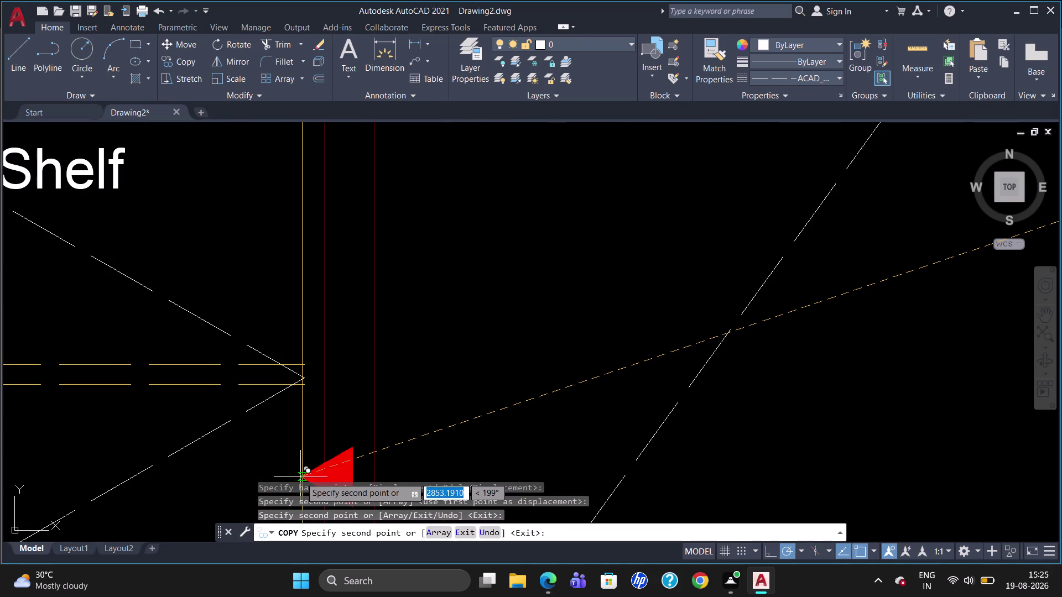
click(300, 478)
Place marker copies beside the Fix Shelf unit and twice inside the window.
scroll(down, 3)
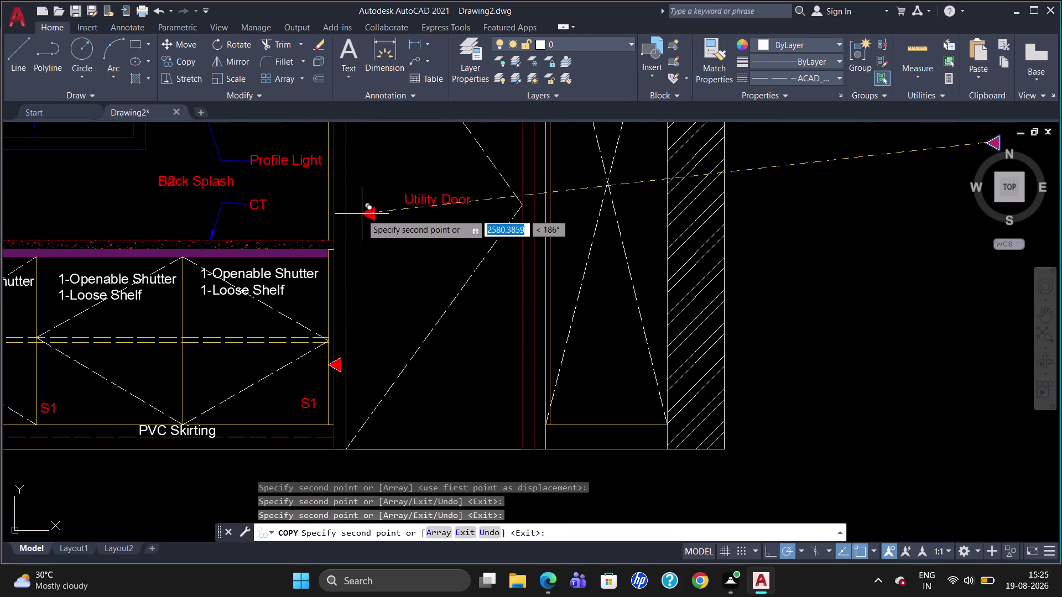
scroll(down, 3)
scroll(down, 3)
scroll(up, 3)
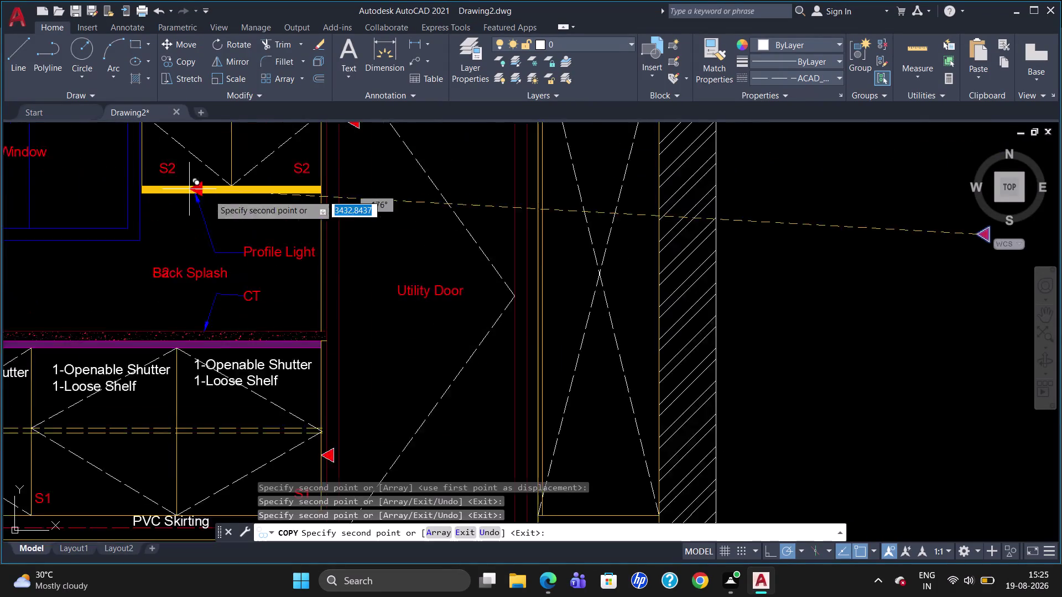
scroll(up, 3)
scroll(down, 3)
scroll(down, 3)
scroll(up, 3)
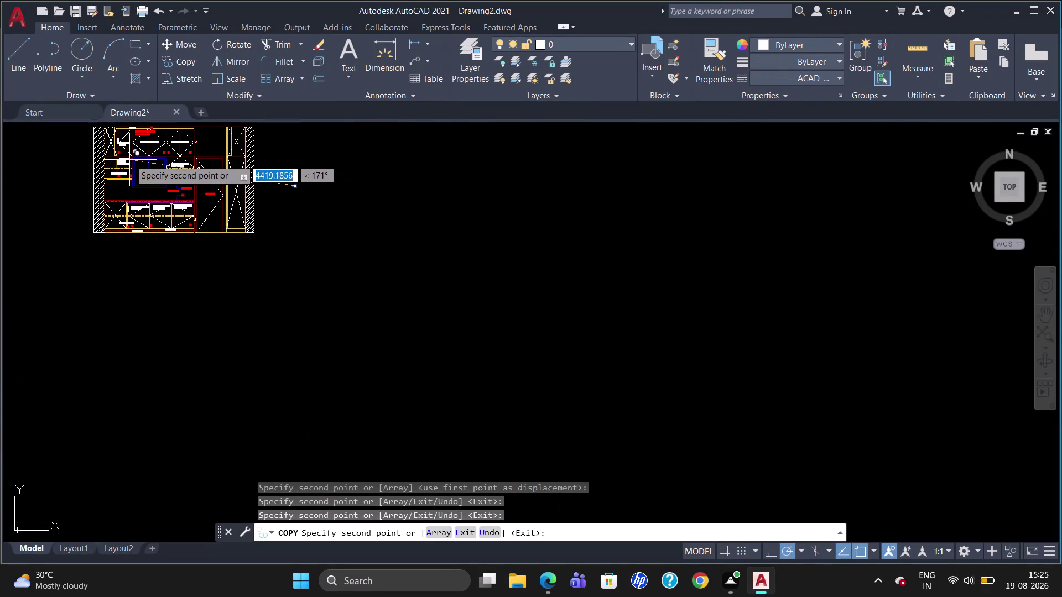
scroll(up, 3)
scroll(up, 3)
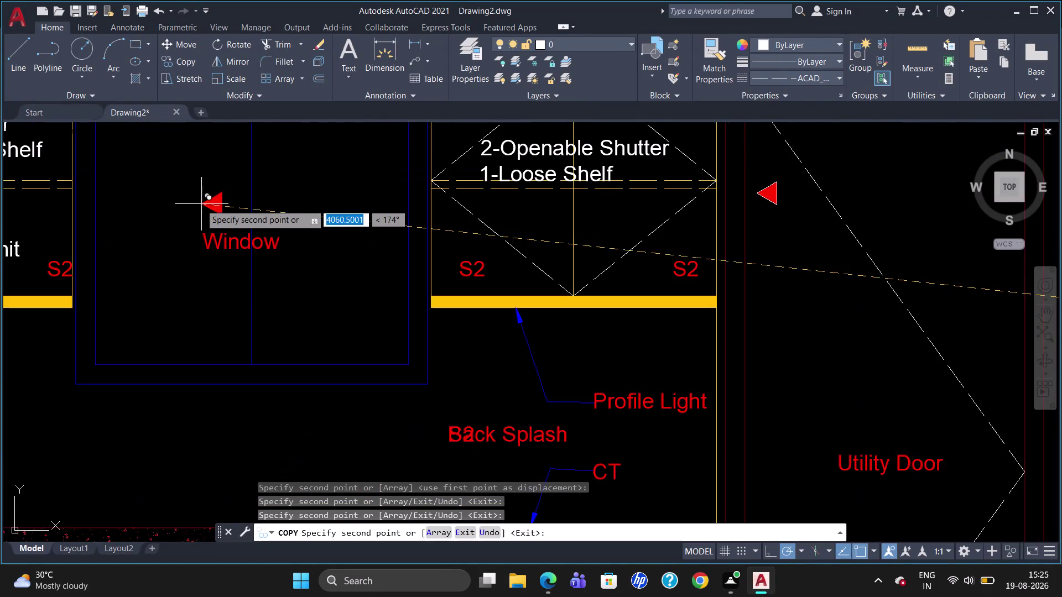
scroll(down, 3)
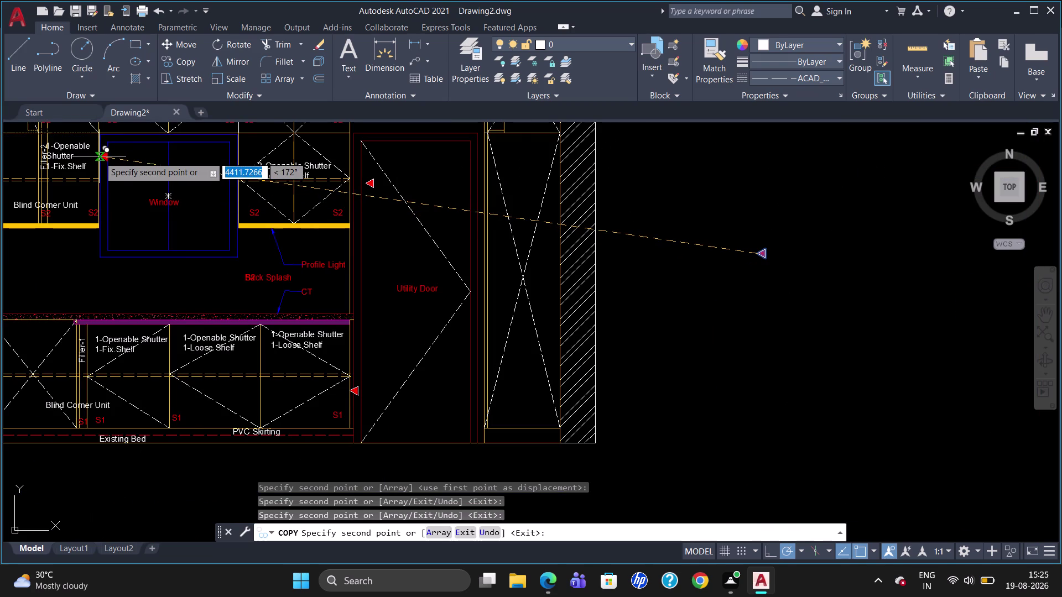
click(99, 161)
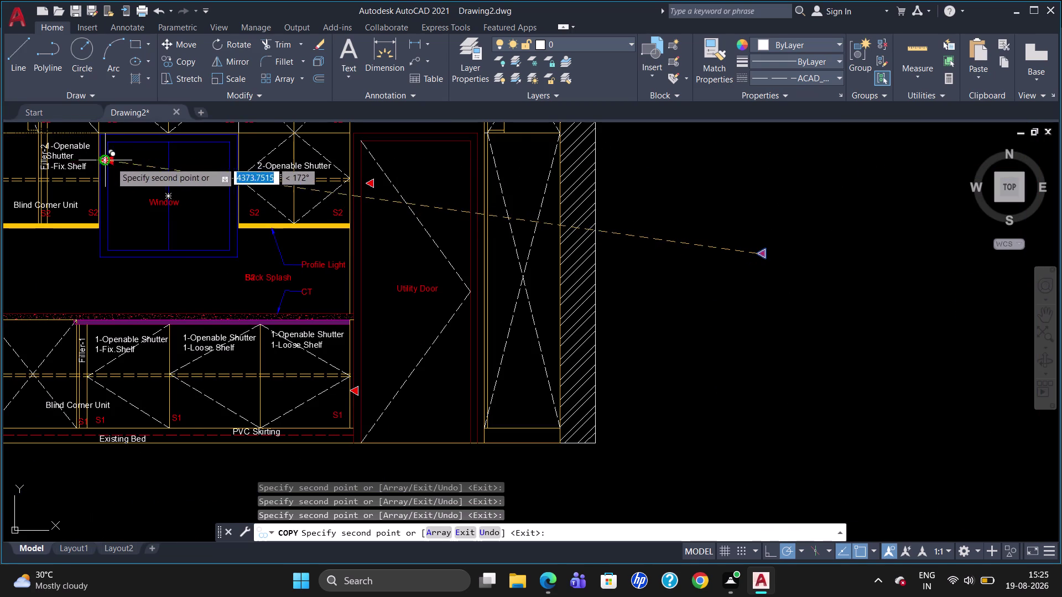
click(140, 166)
click(193, 171)
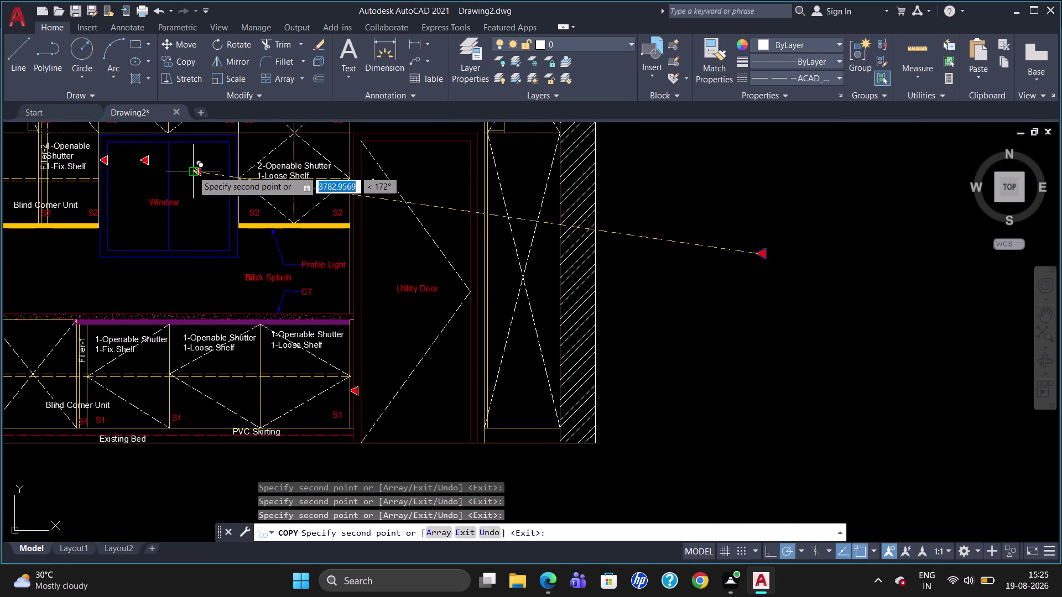
key(Escape)
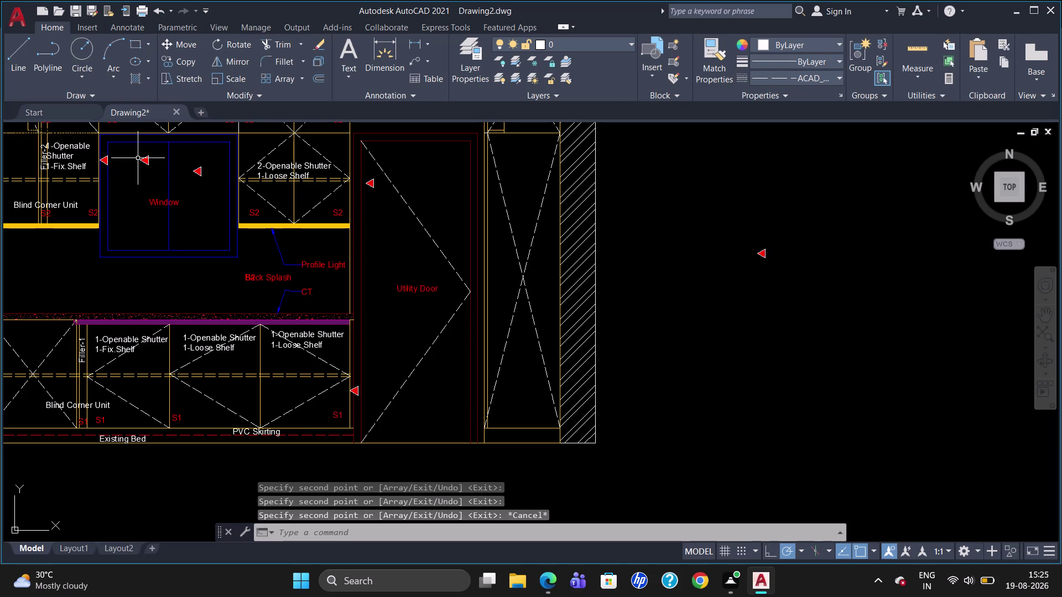
Rotate the red triangle marker inside the window with RO.
click(141, 159)
text(r)
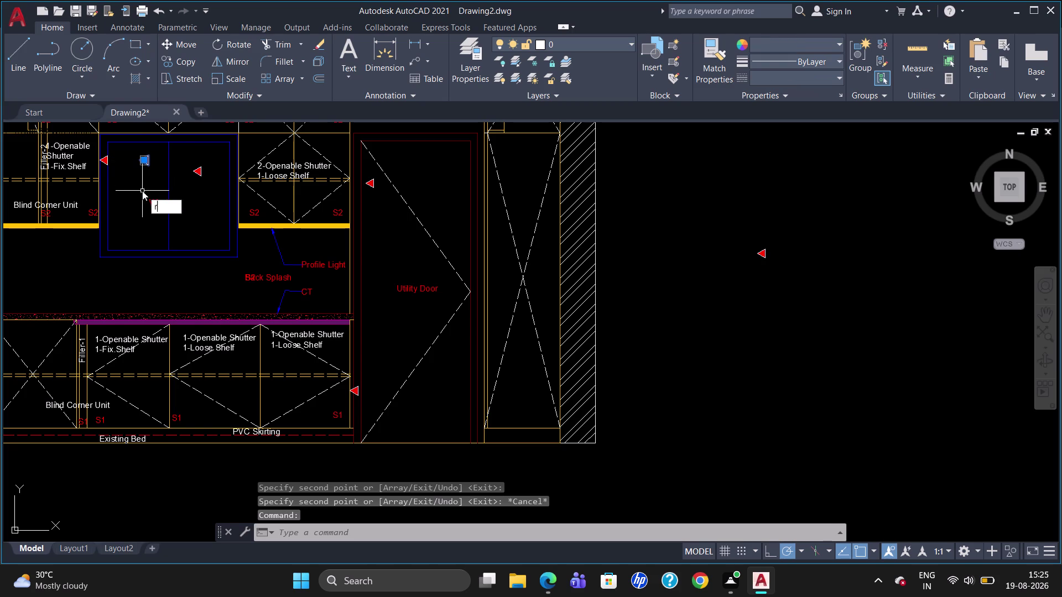
text(o)
key(Return)
click(150, 153)
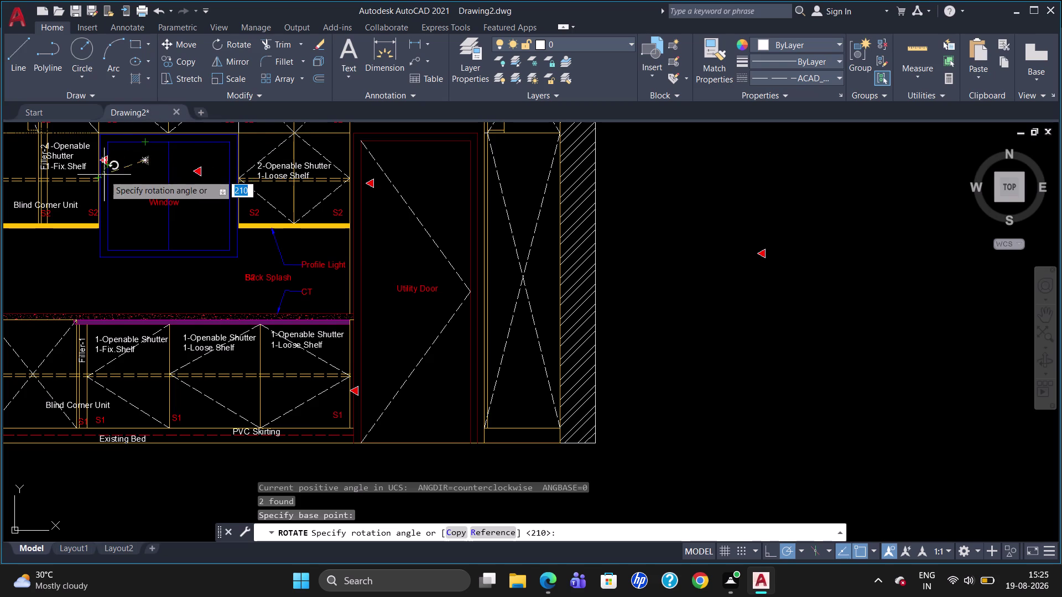
click(142, 216)
Move the rotated marker up to the window's top edge.
click(148, 160)
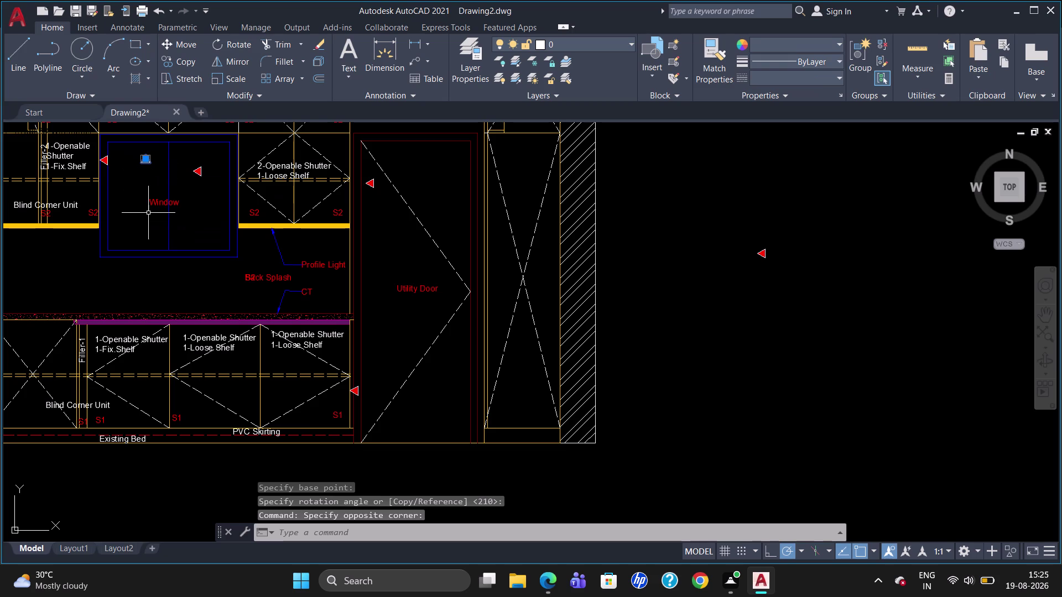
key(m)
key(Return)
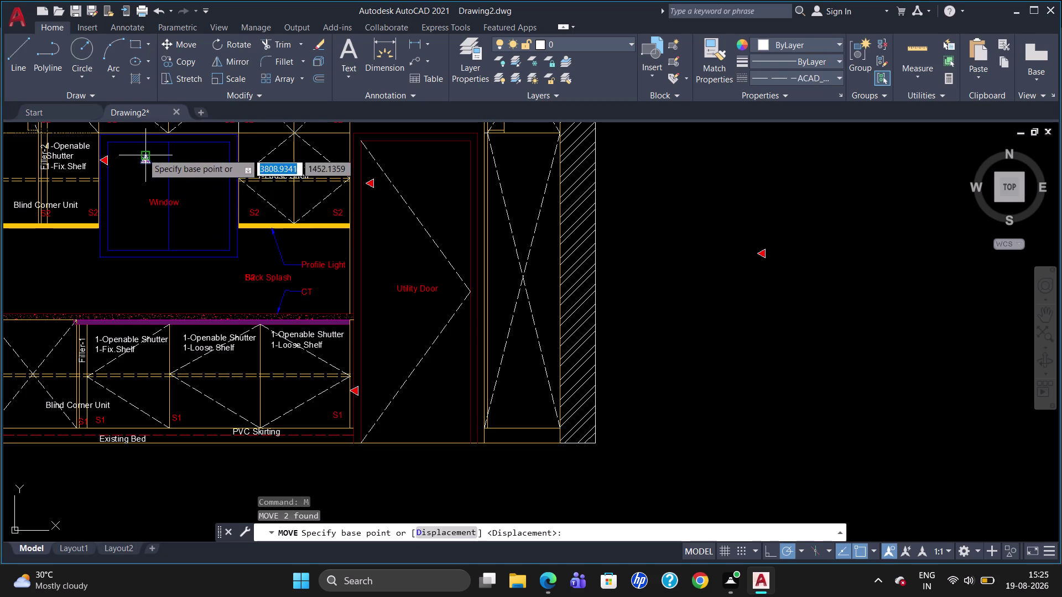
click(143, 153)
scroll(up, 3)
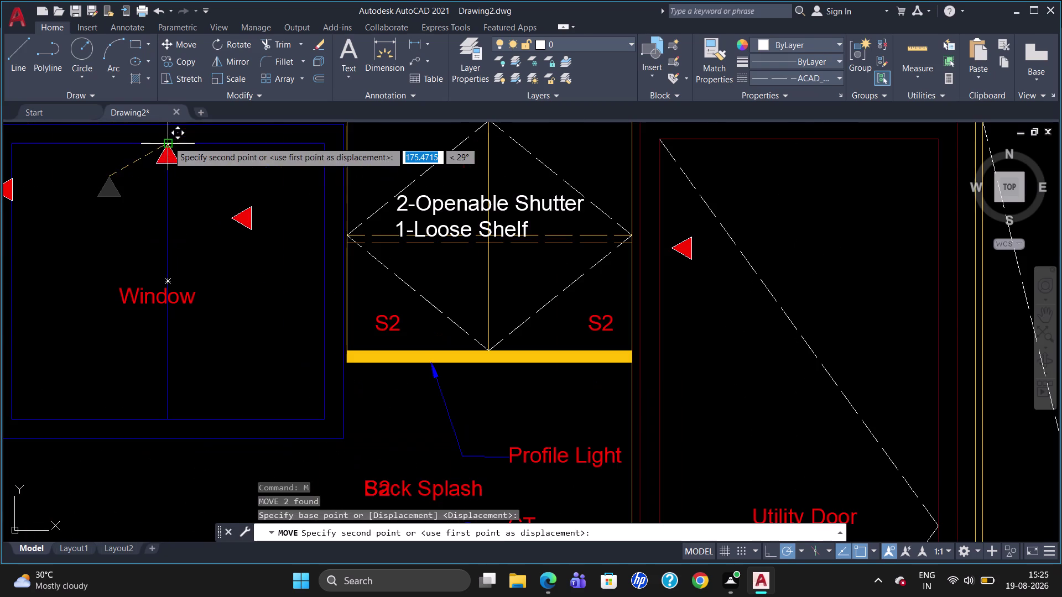
click(204, 122)
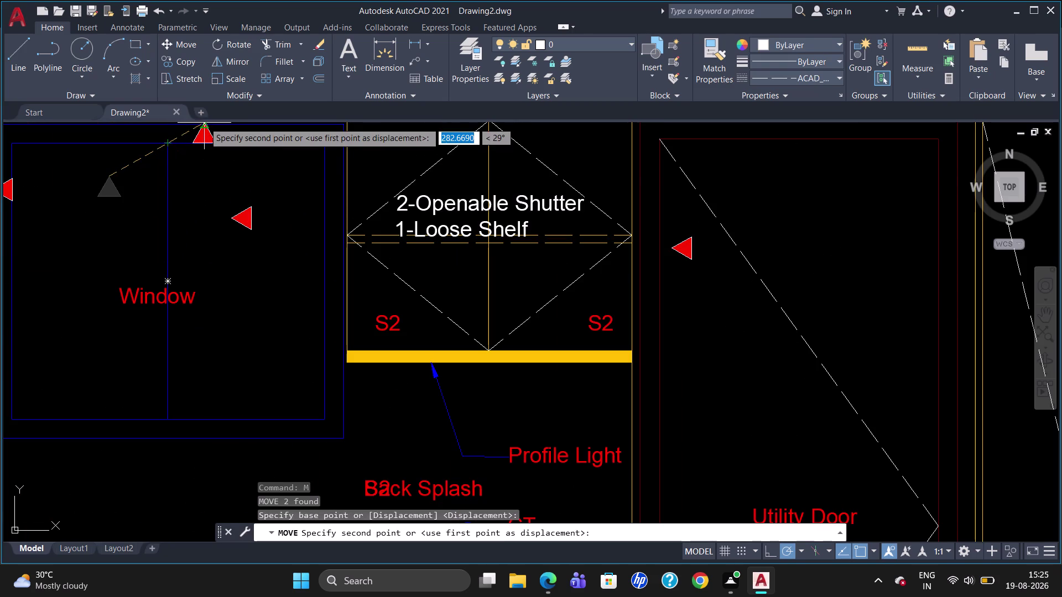
scroll(up, 3)
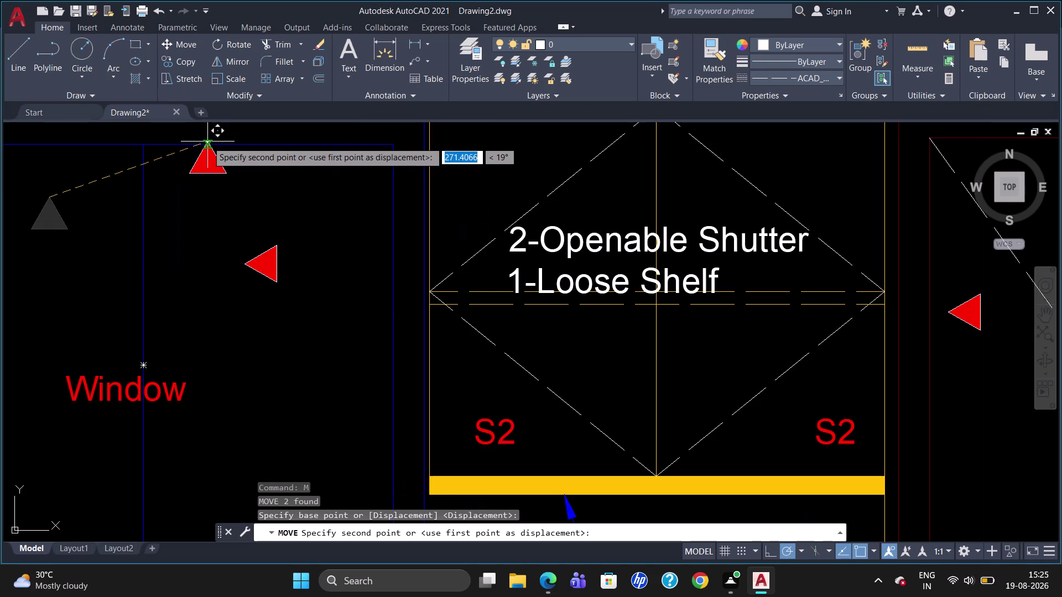
scroll(down, 3)
scroll(down, 3)
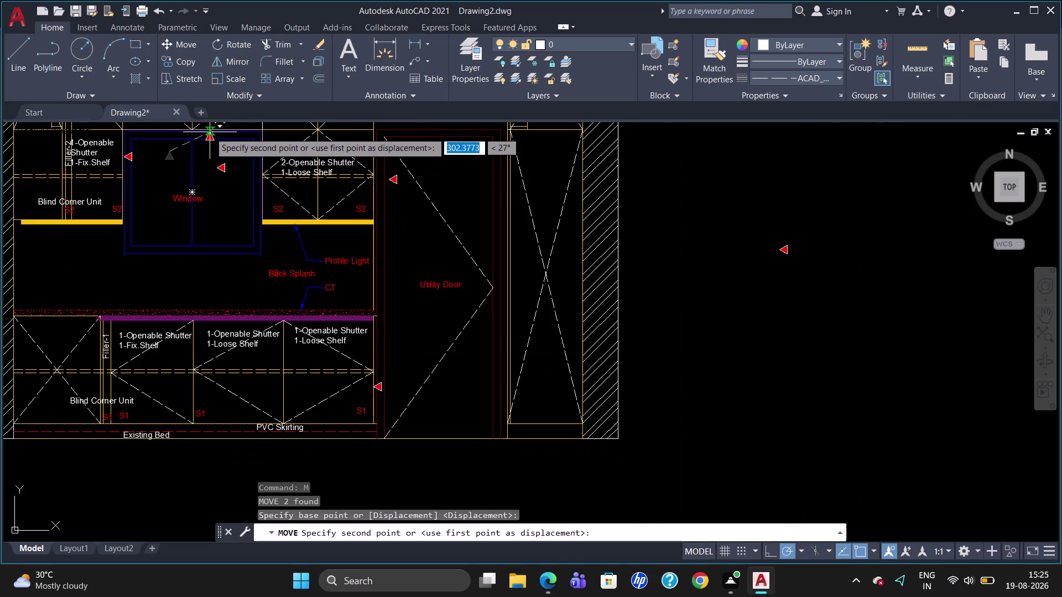
click(209, 130)
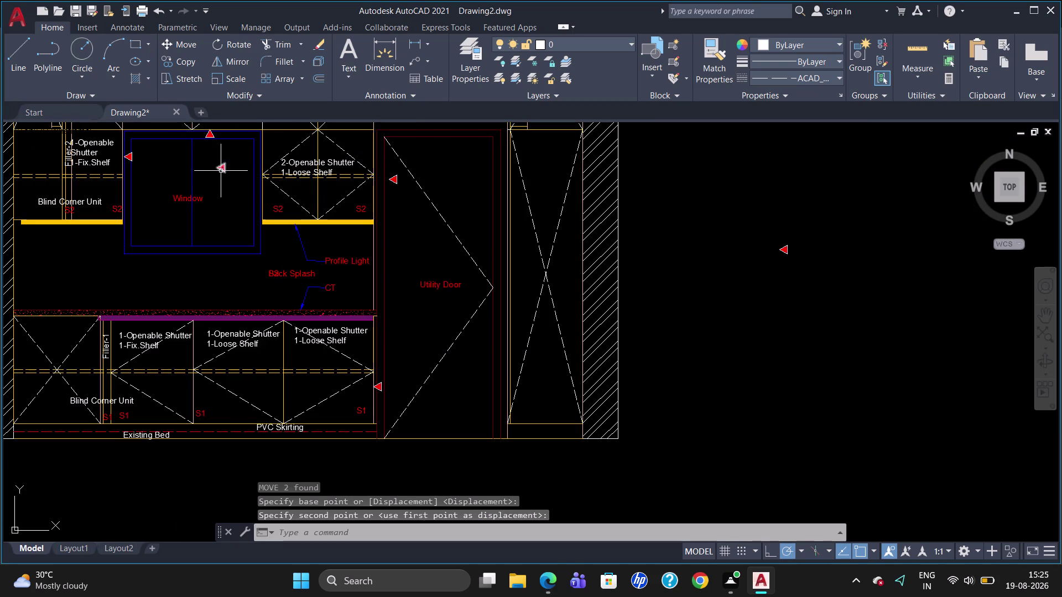
Rotate the other marker inside the window, then clear the selection.
click(222, 167)
text(ro)
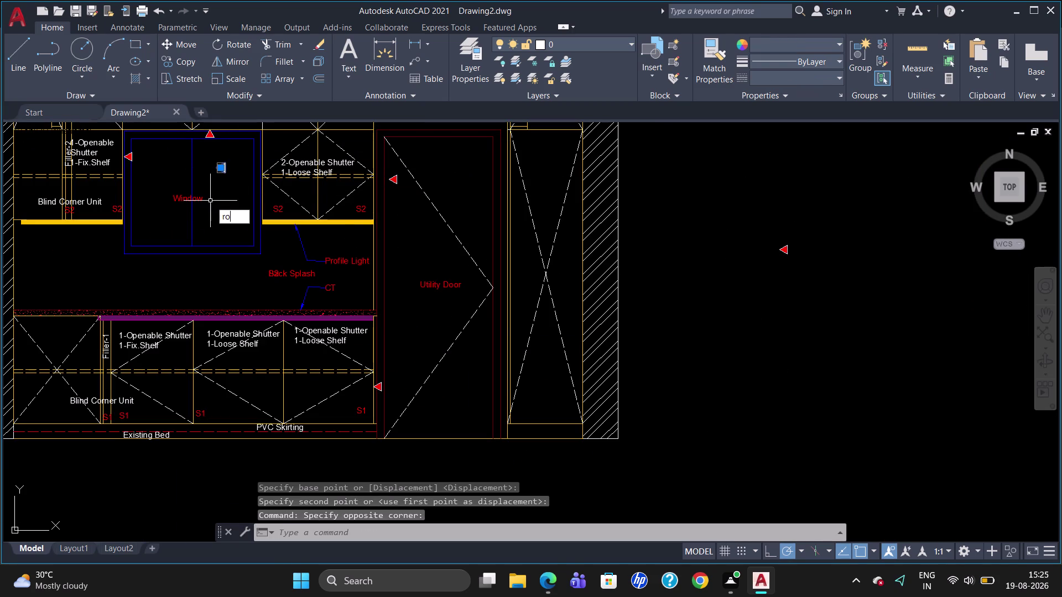
key(Return)
click(218, 169)
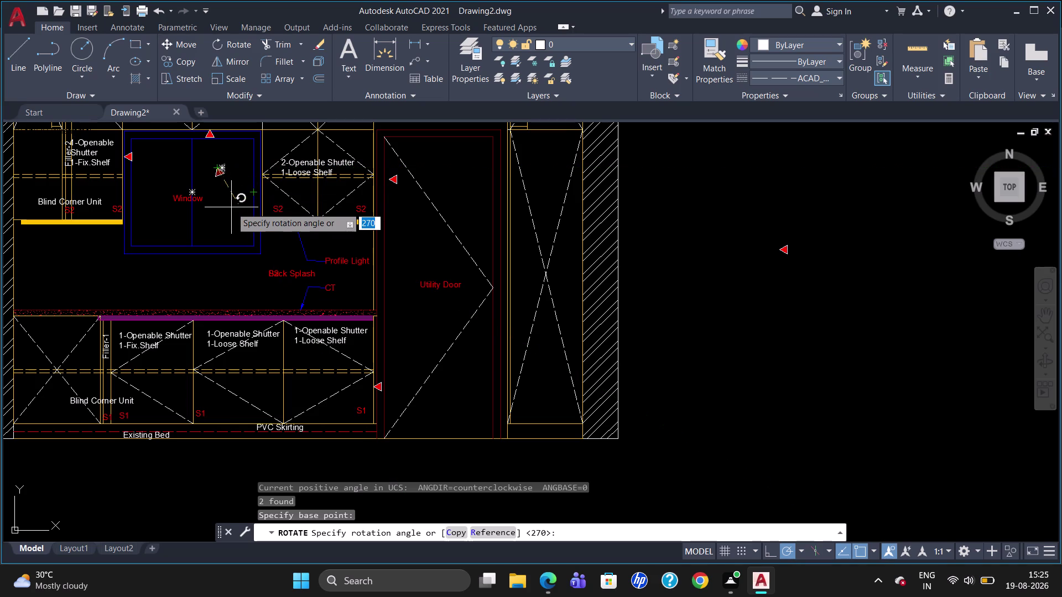
click(241, 194)
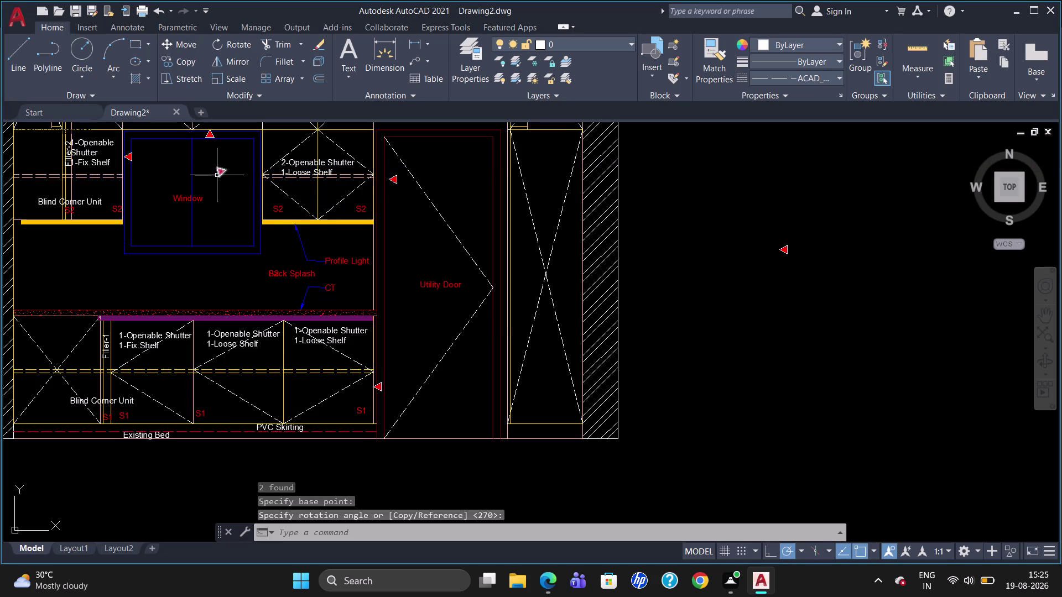
click(216, 174)
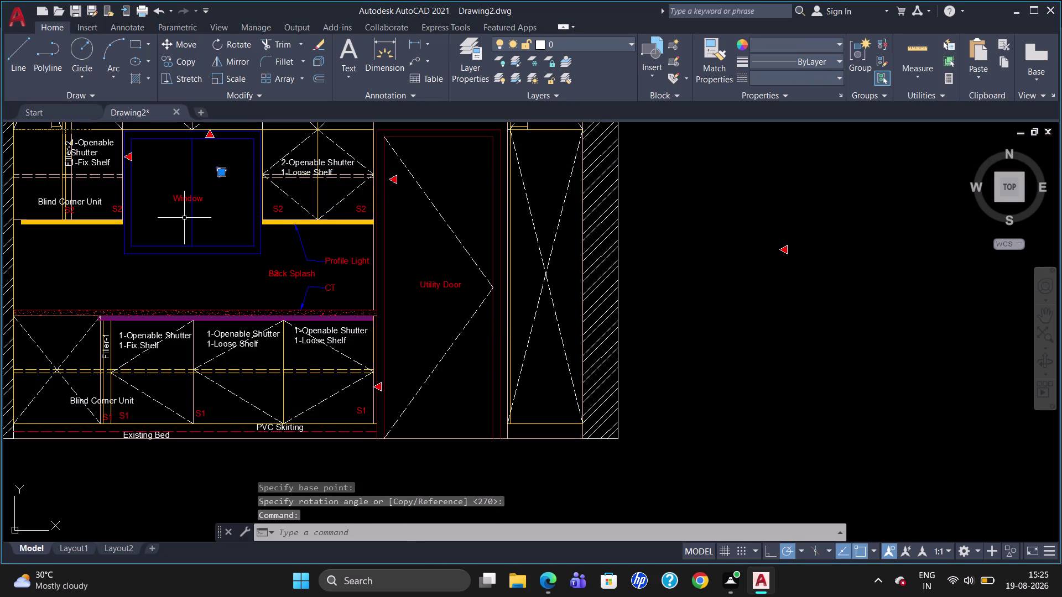
key(Escape)
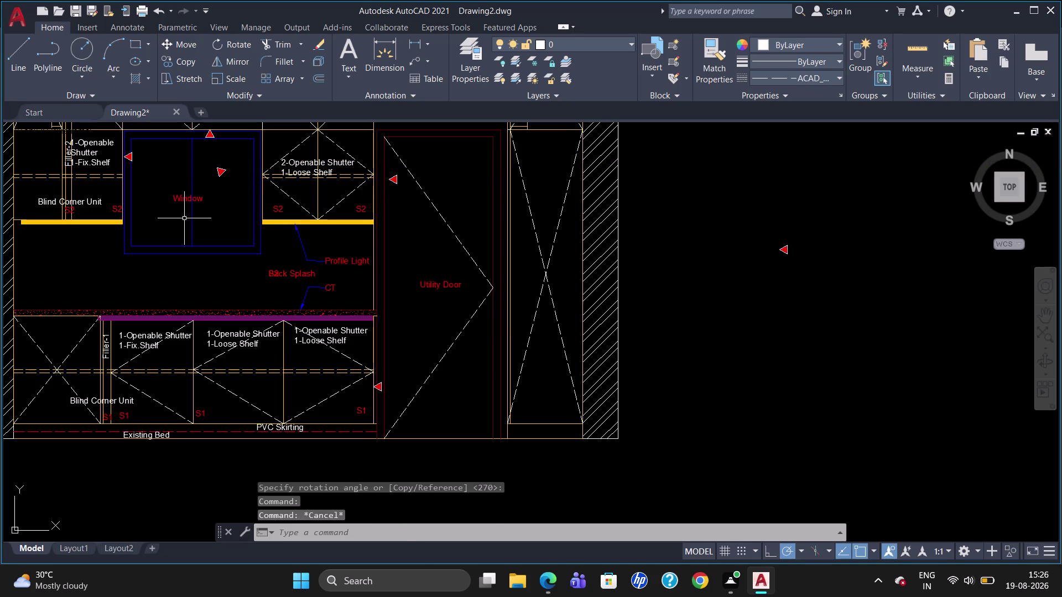
Rotate the window marker again using a 0 rotation angle.
click(218, 173)
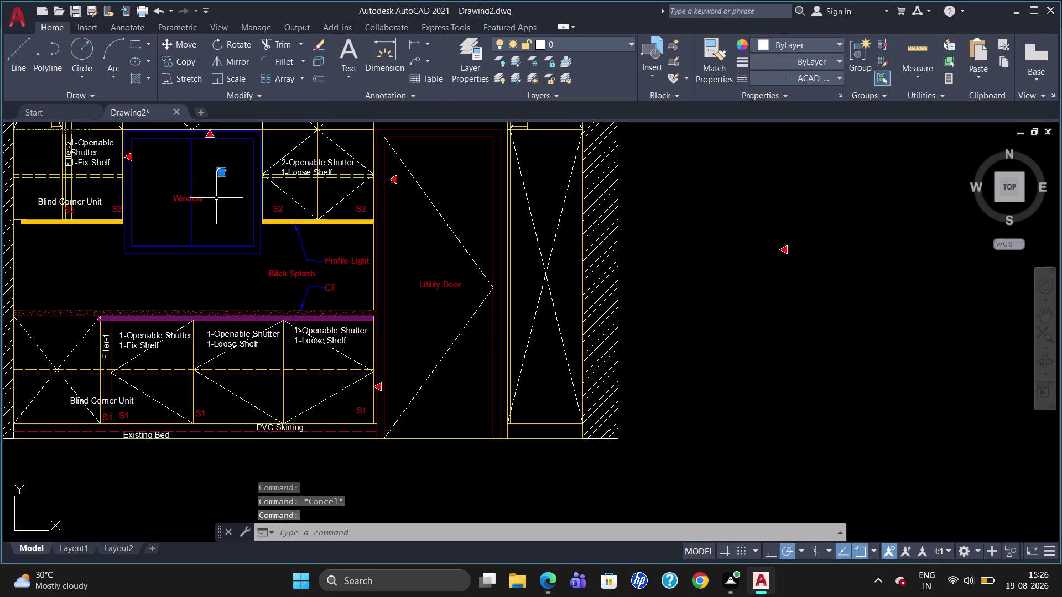
text(ro)
key(Return)
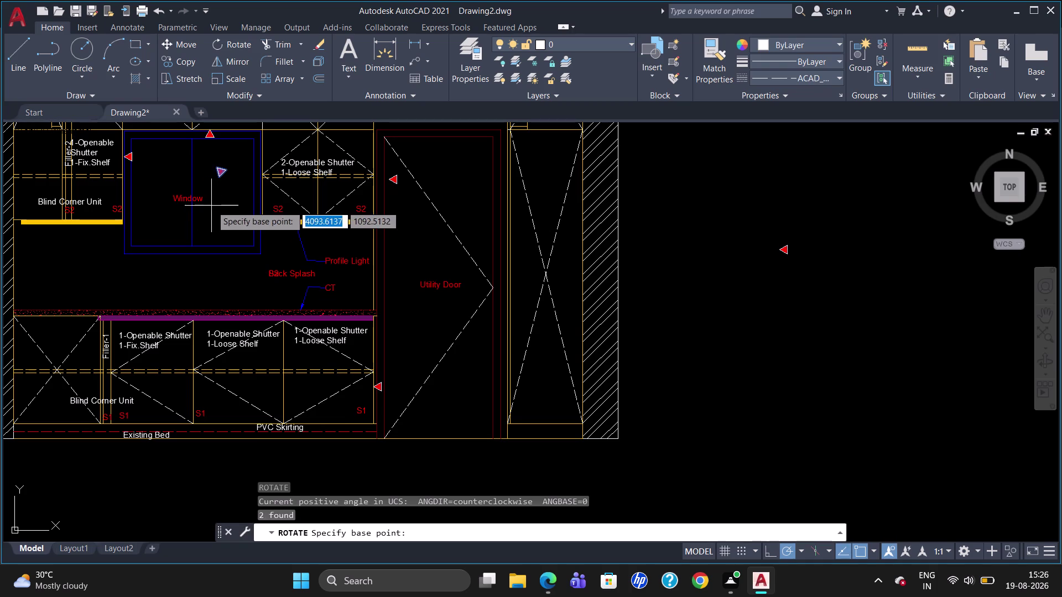
click(215, 167)
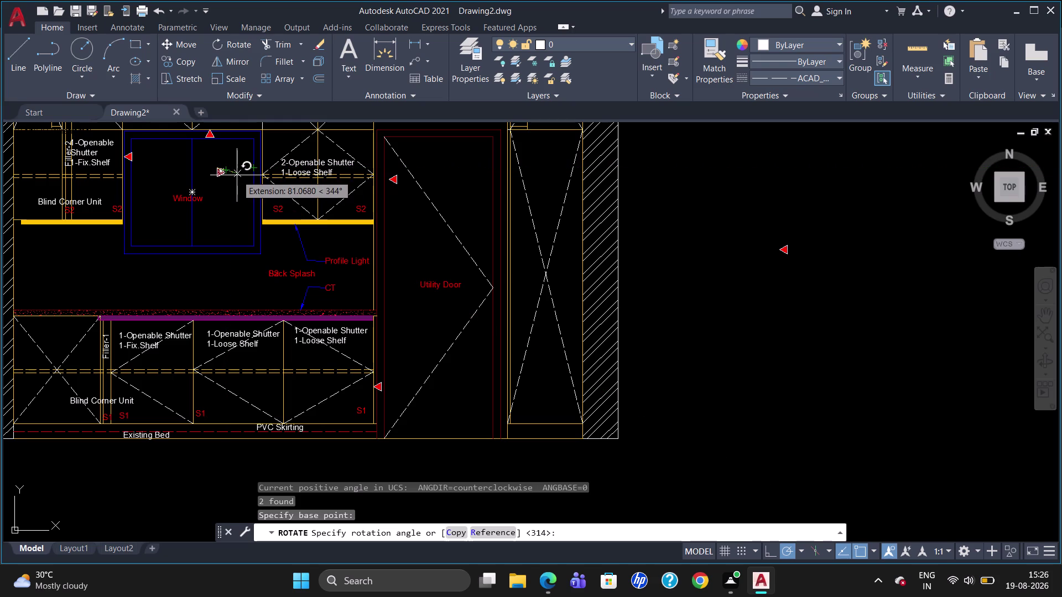
key(0)
key(Return)
click(222, 172)
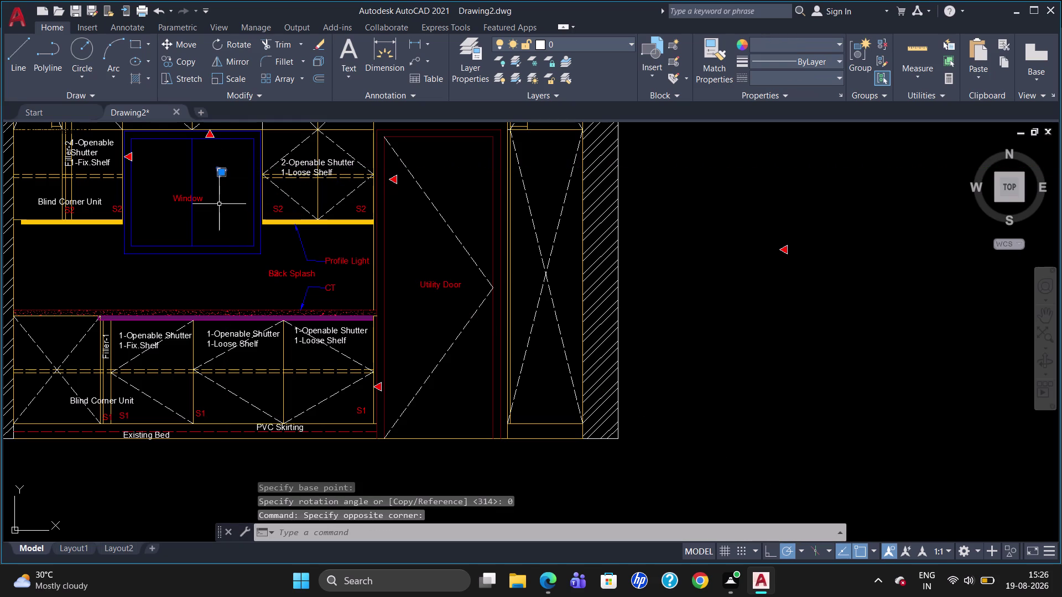
Start moving the marker, then cancel the move and clear the selection.
key(m)
key(Return)
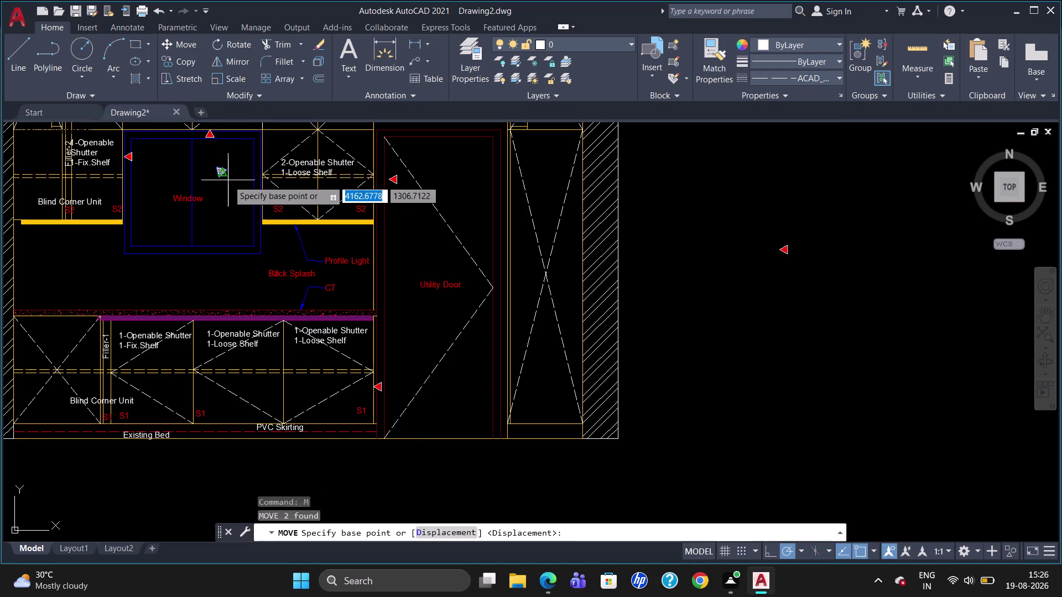
click(229, 176)
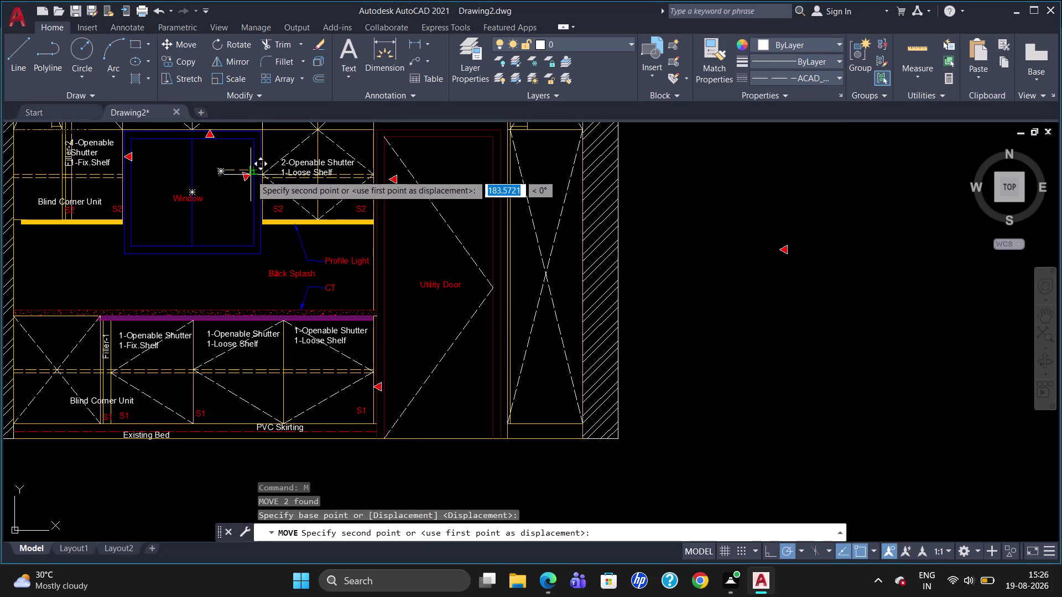
key(Escape)
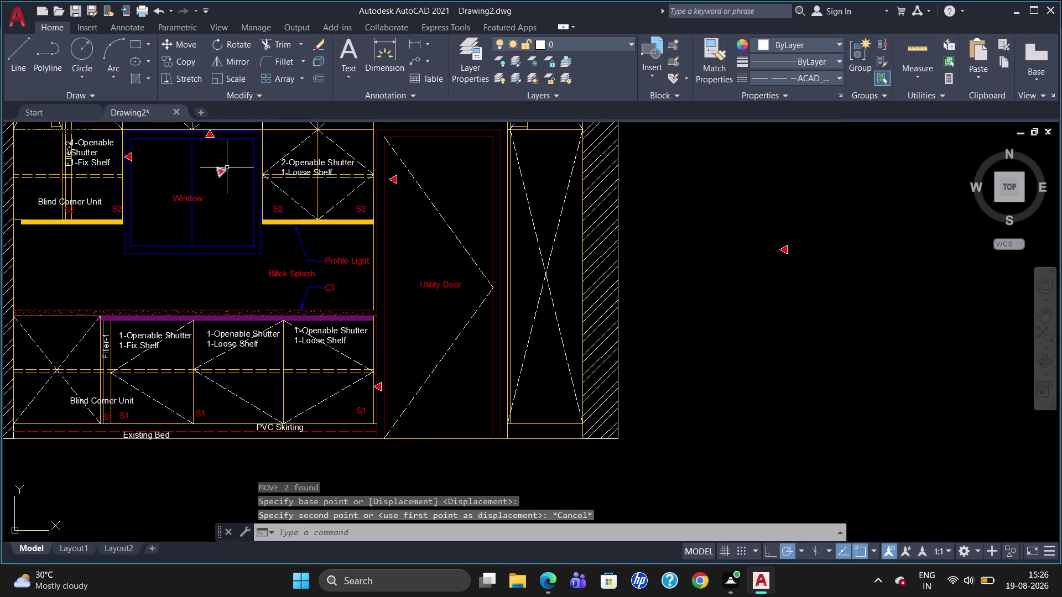
click(227, 168)
key(Escape)
scroll(up, 3)
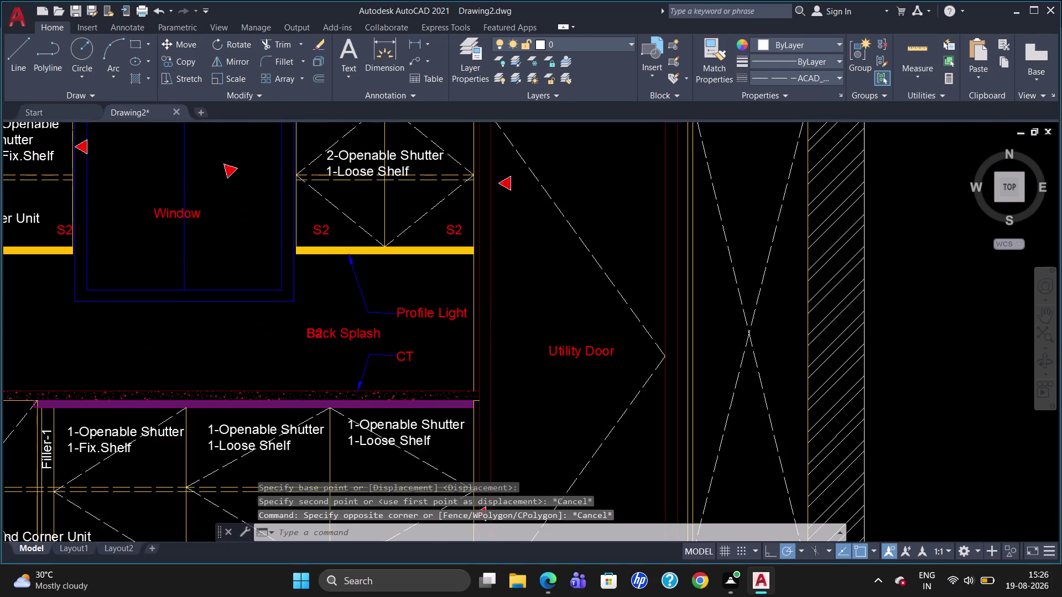
scroll(down, 3)
Rotate the triangle marker inside the window to point right.
click(234, 168)
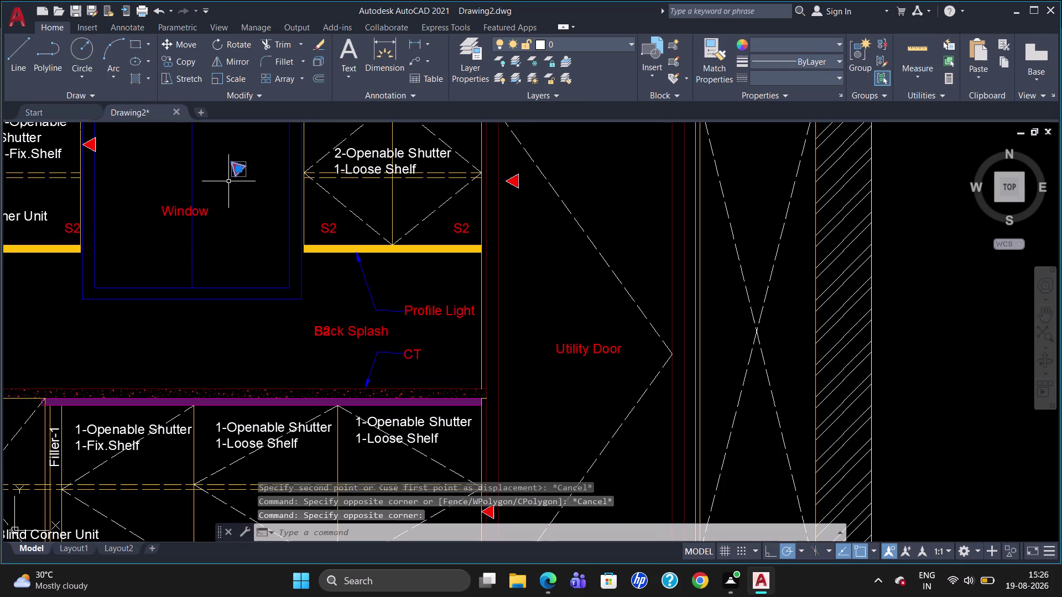
text(ro)
key(Return)
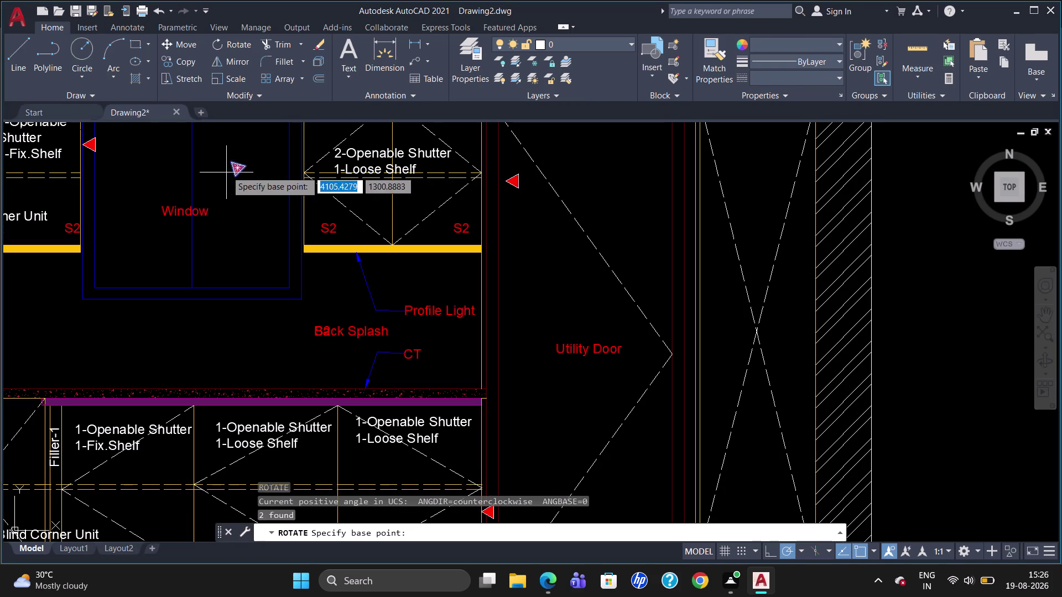
click(228, 156)
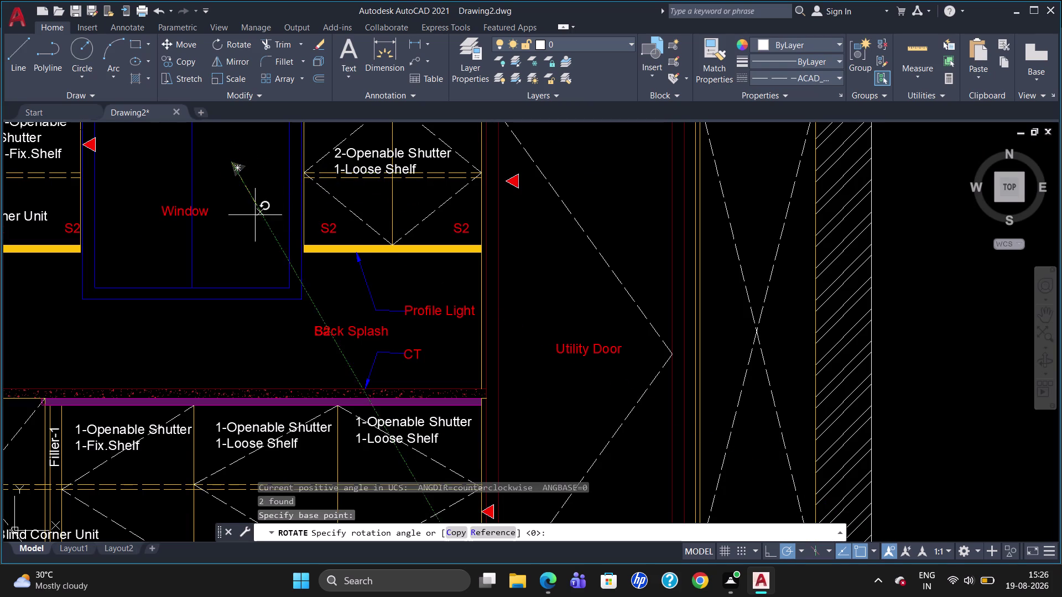
click(188, 210)
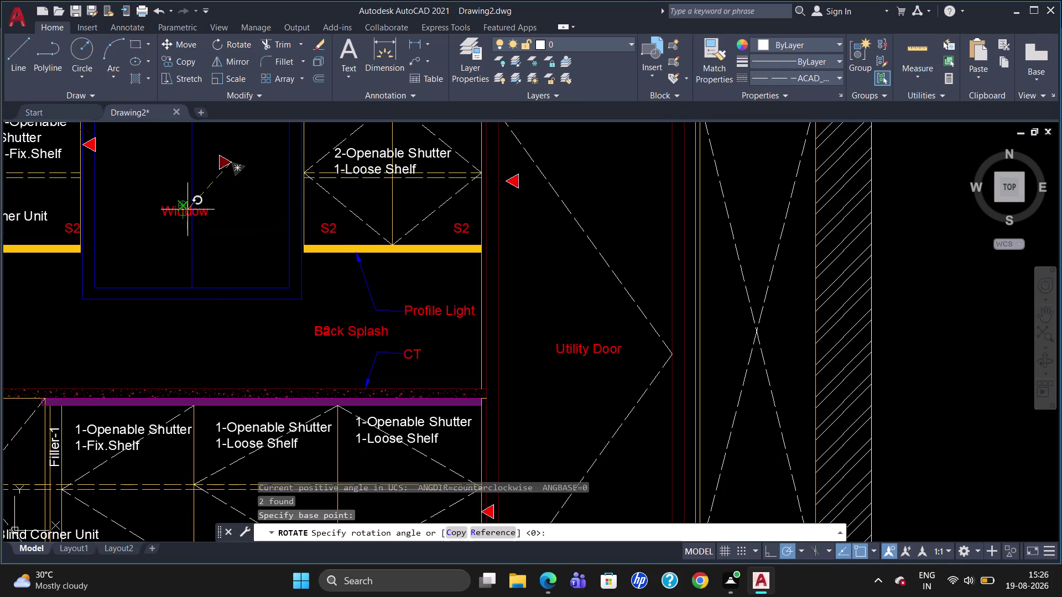
click(223, 165)
Move the right-pointing marker beside the window edge.
key(m)
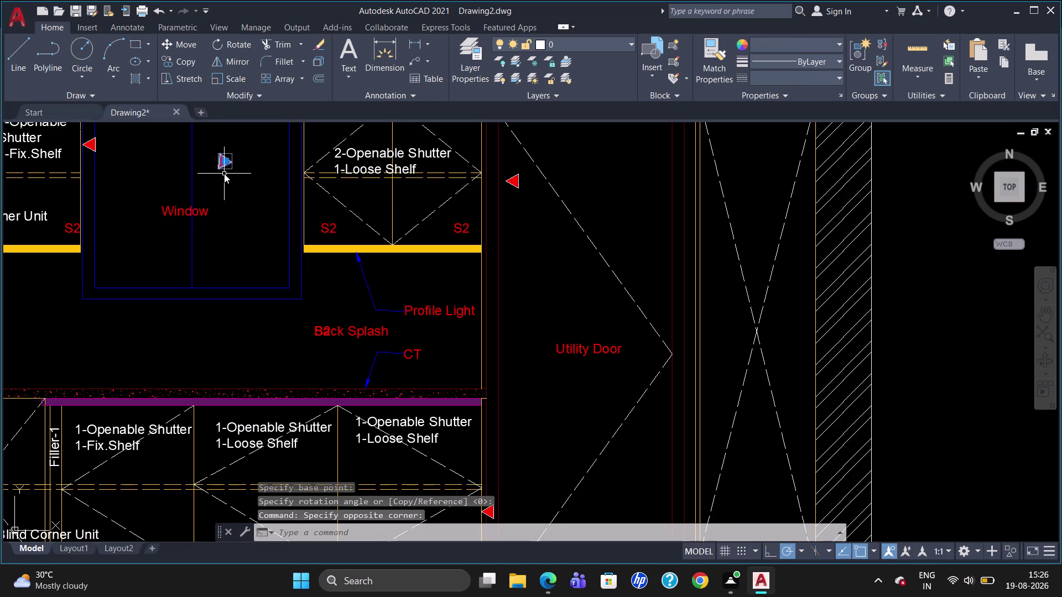
key(Return)
click(235, 153)
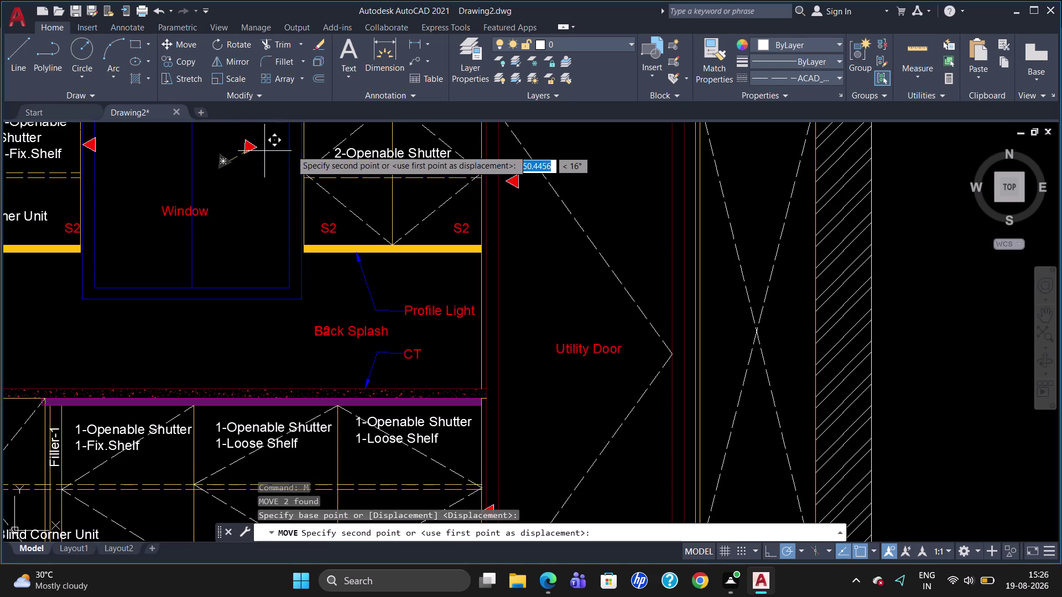
scroll(up, 3)
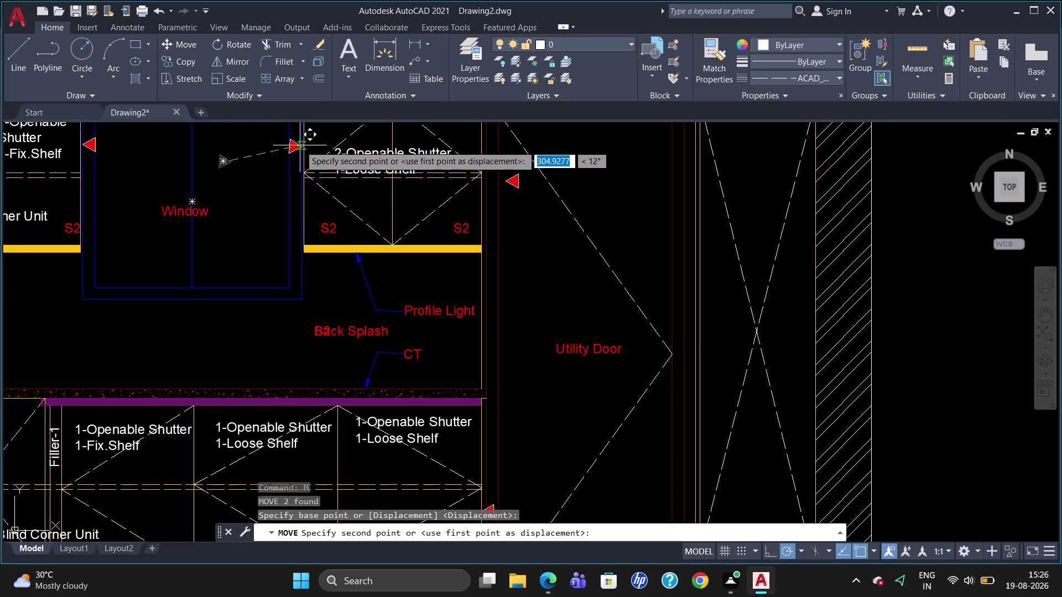
click(300, 145)
key(Escape)
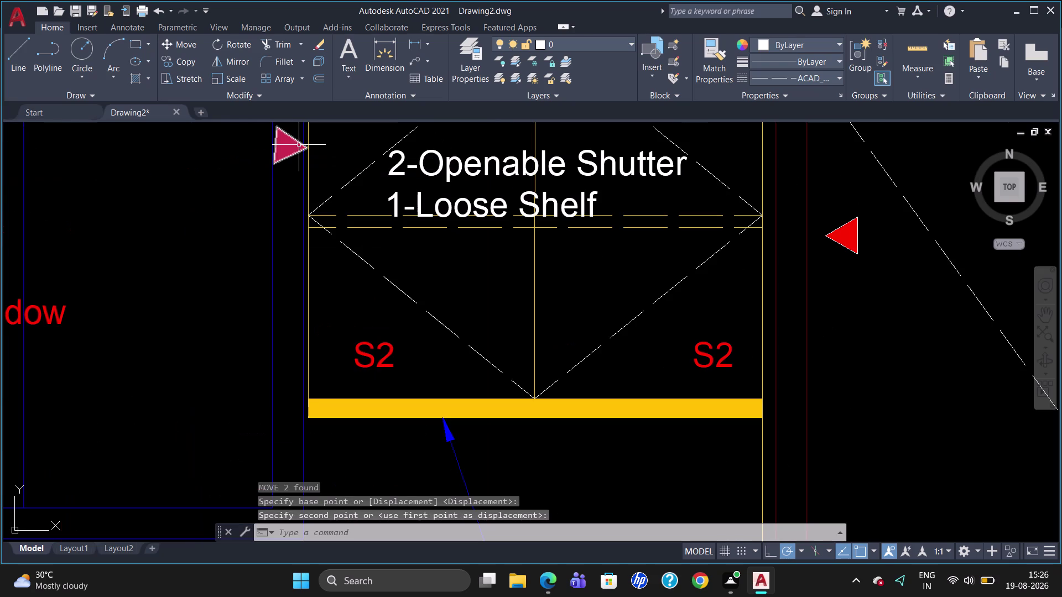
Delete the stray marker copy to the right of the drawing.
click(835, 239)
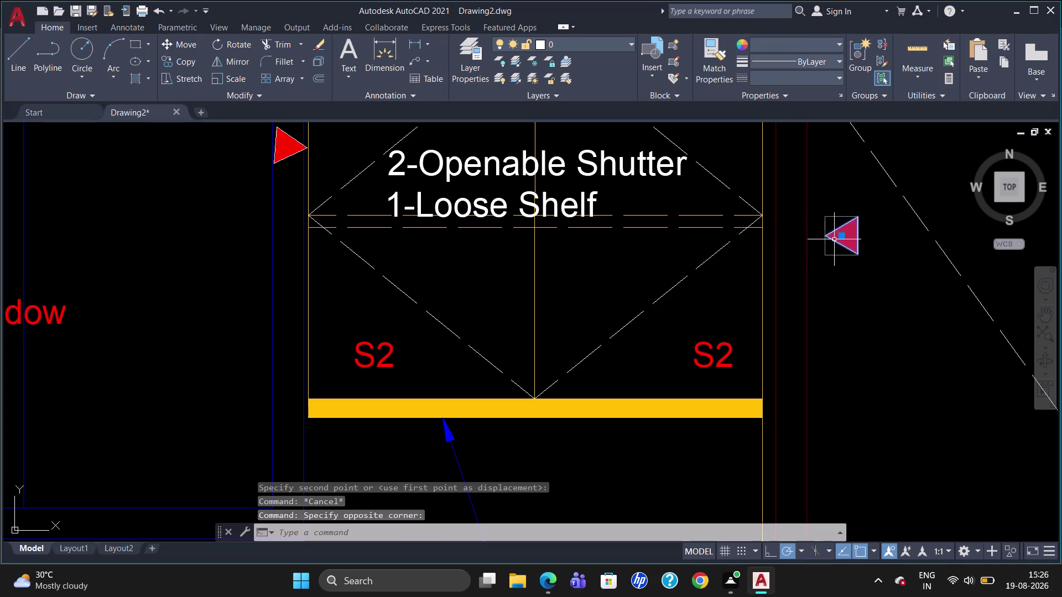
key(Delete)
scroll(down, 3)
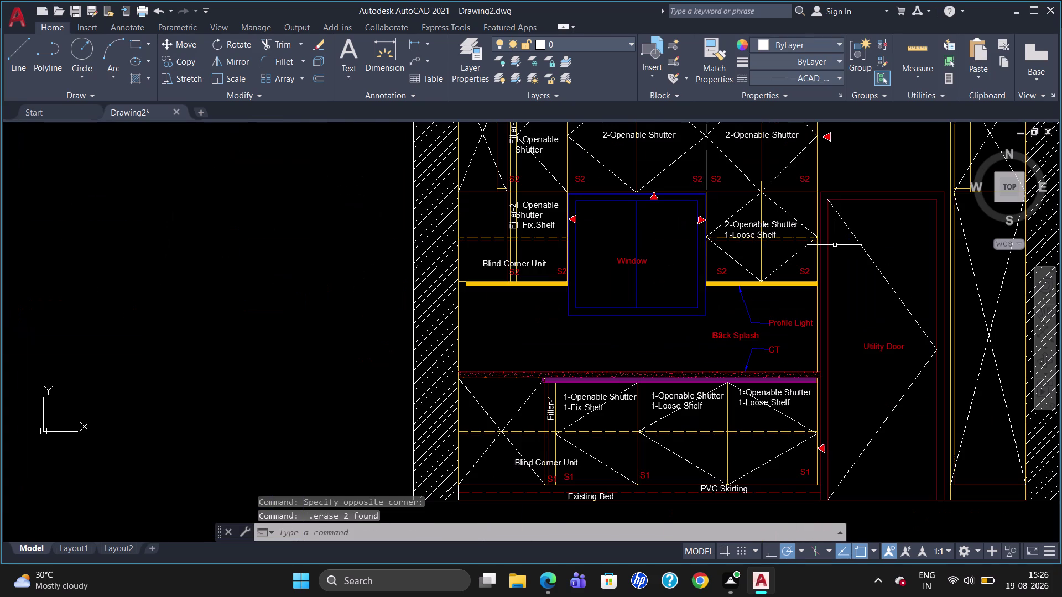
Undo twice to restore the deleted marker, and zoom in on the window.
key(u)
key(Return)
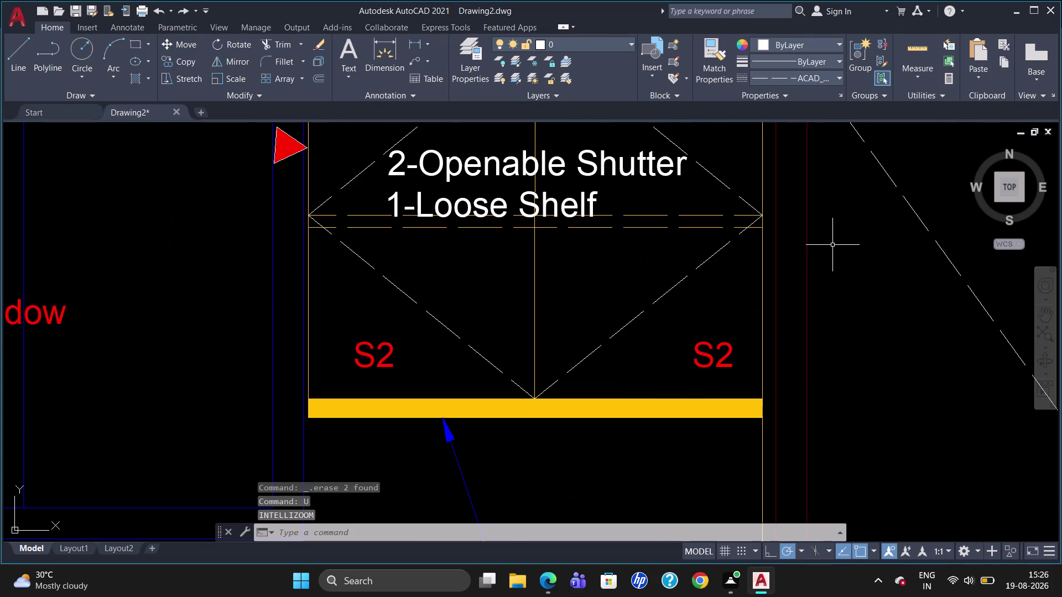
key(u)
key(Return)
scroll(down, 3)
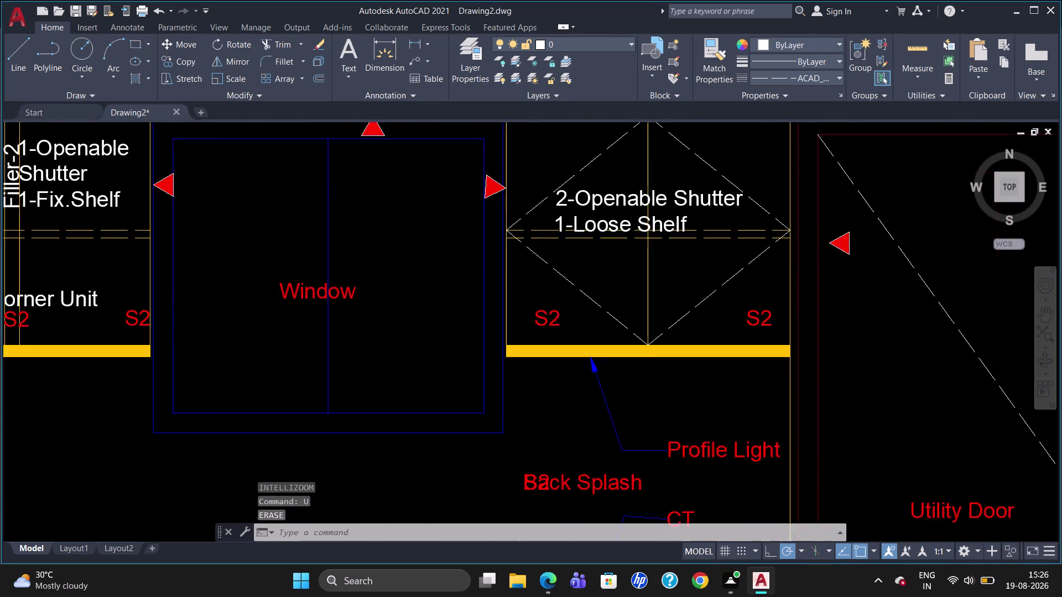
scroll(down, 3)
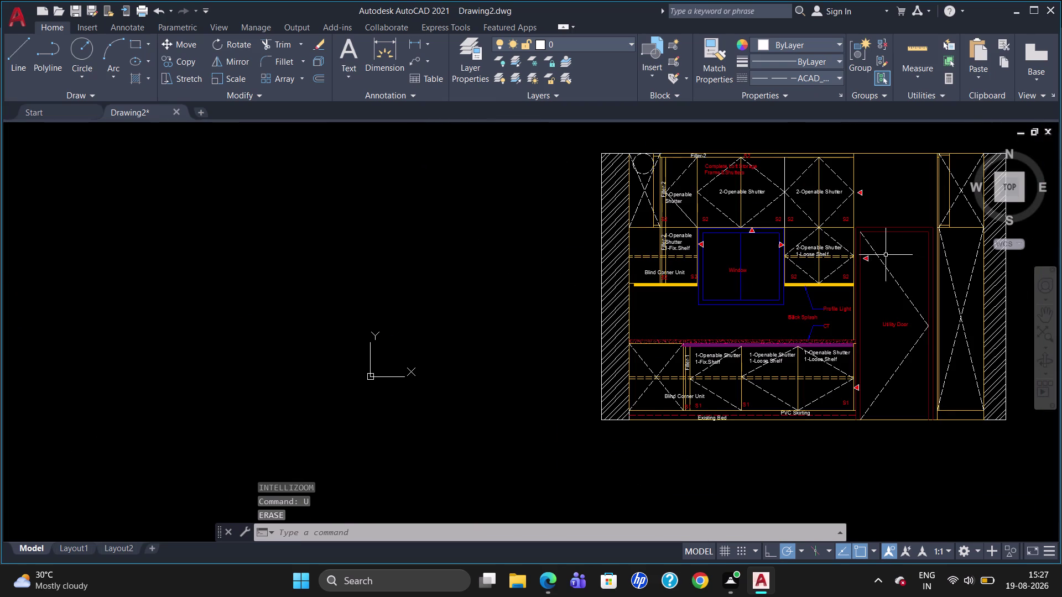
scroll(up, 3)
scroll(down, 3)
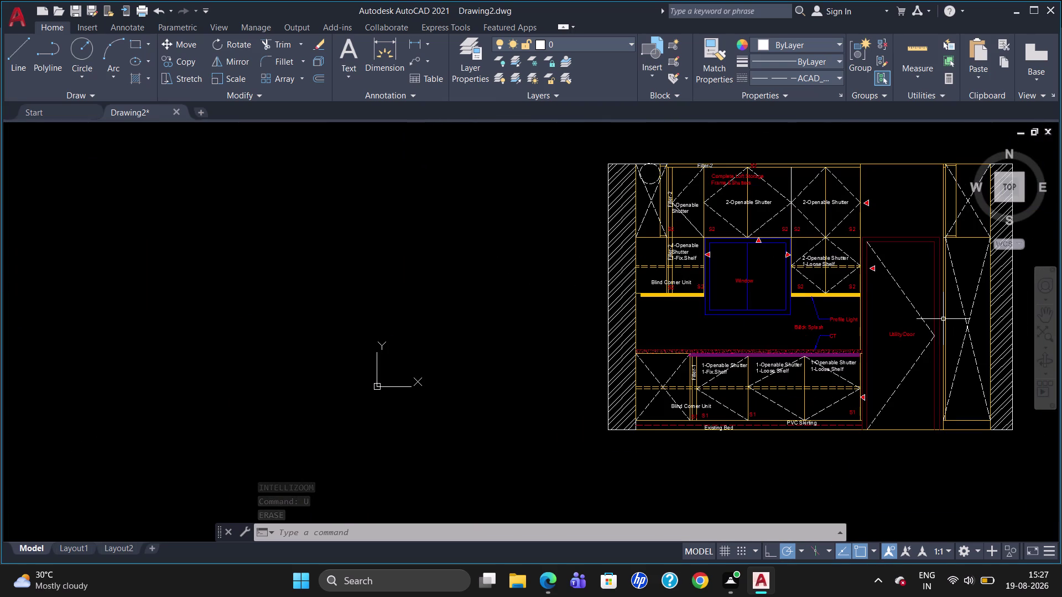
scroll(up, 3)
scroll(down, 3)
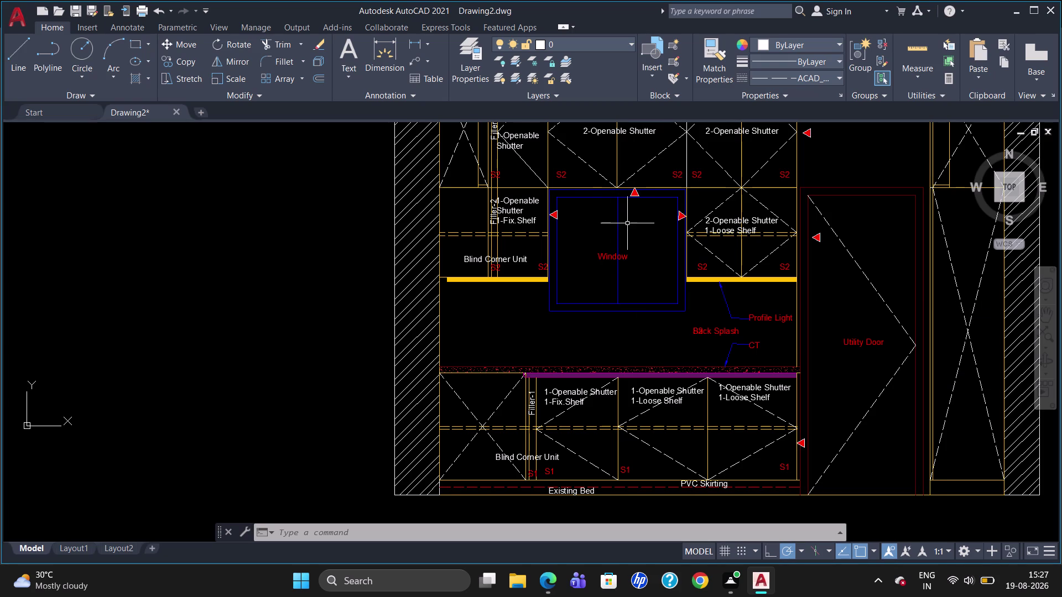
scroll(up, 3)
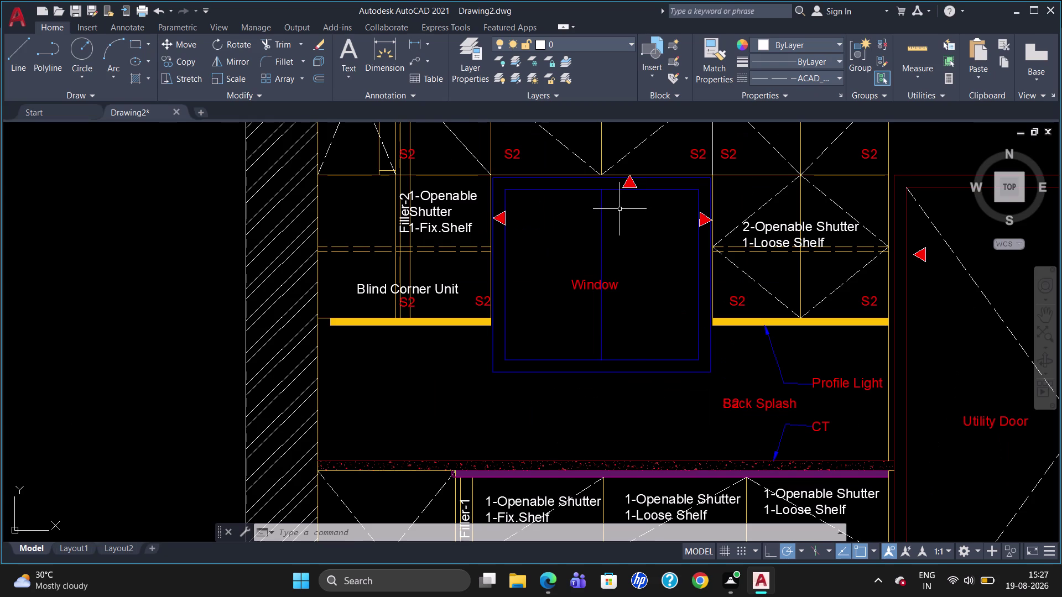
Run MTEXT with T and set the first text-box corner near the window top.
key(y)
key(BackSpace)
key(t)
key(Return)
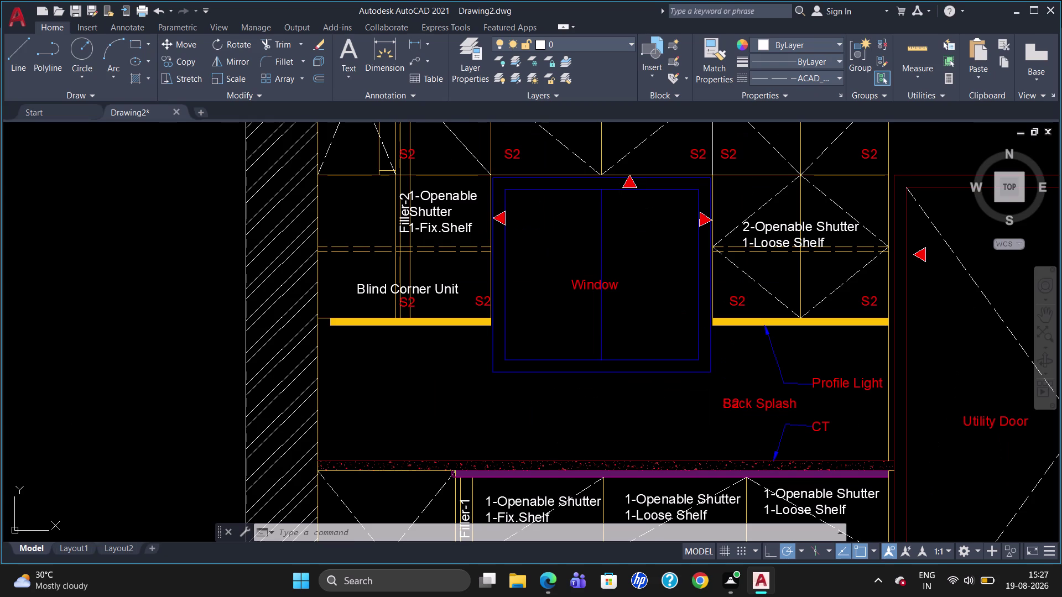
click(615, 200)
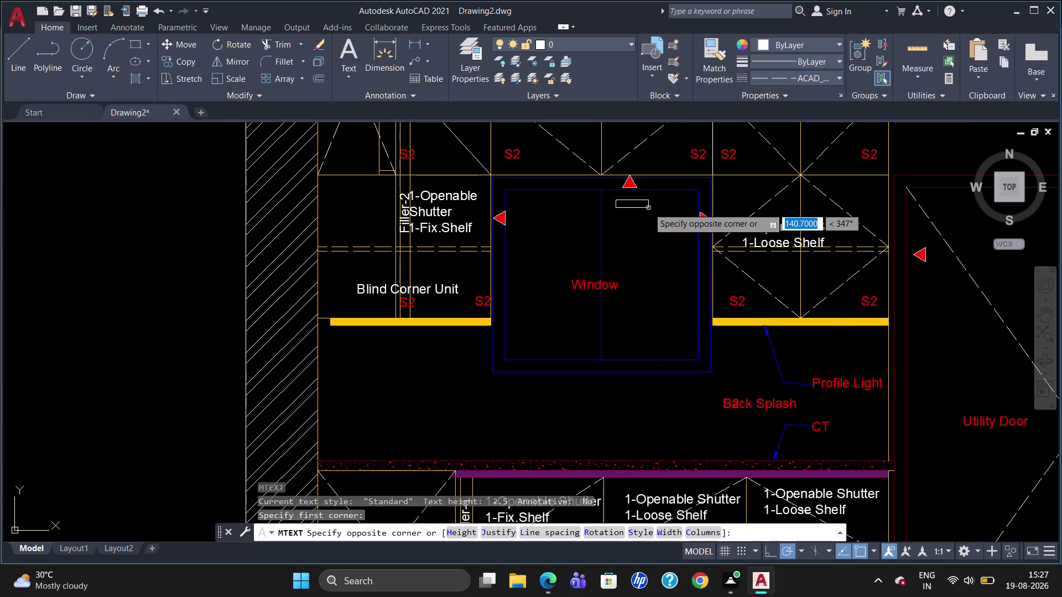
Draw the text box, type 'VS-2' at height 40, then close the editor.
click(647, 212)
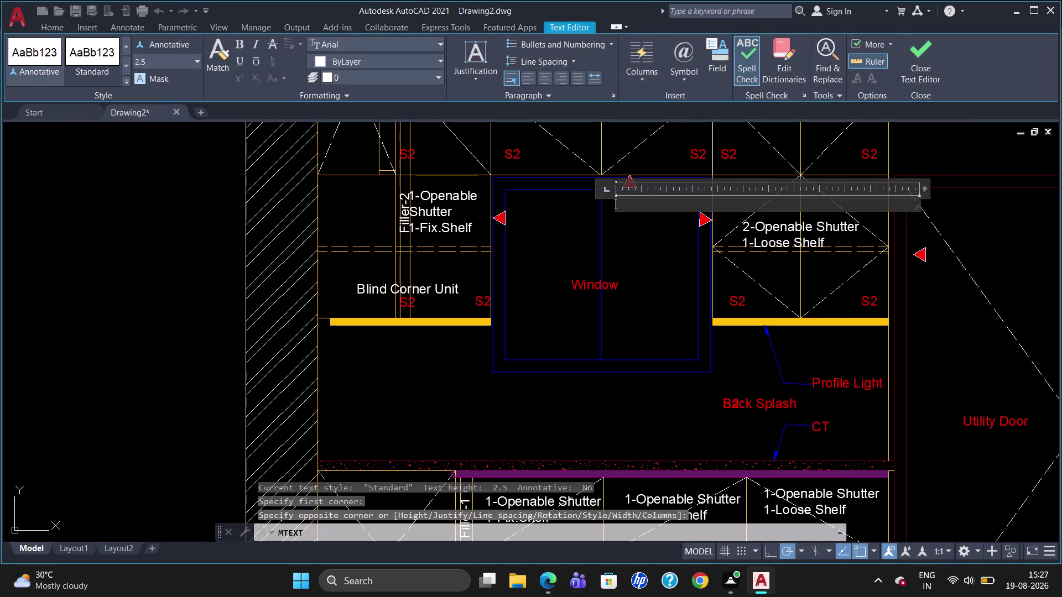
click(163, 53)
key(BackSpace)
text(40)
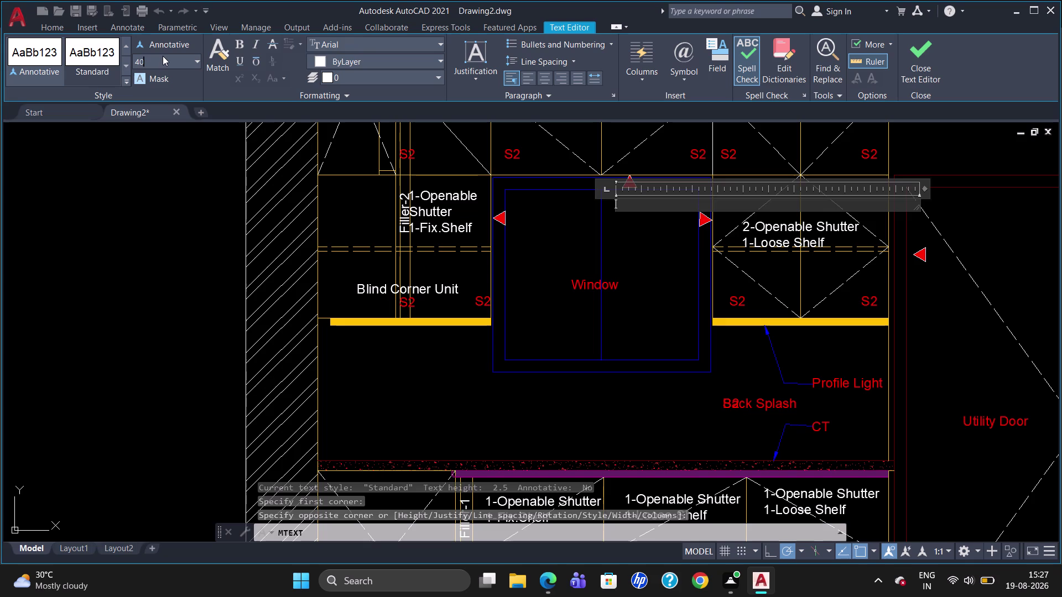
key(Return)
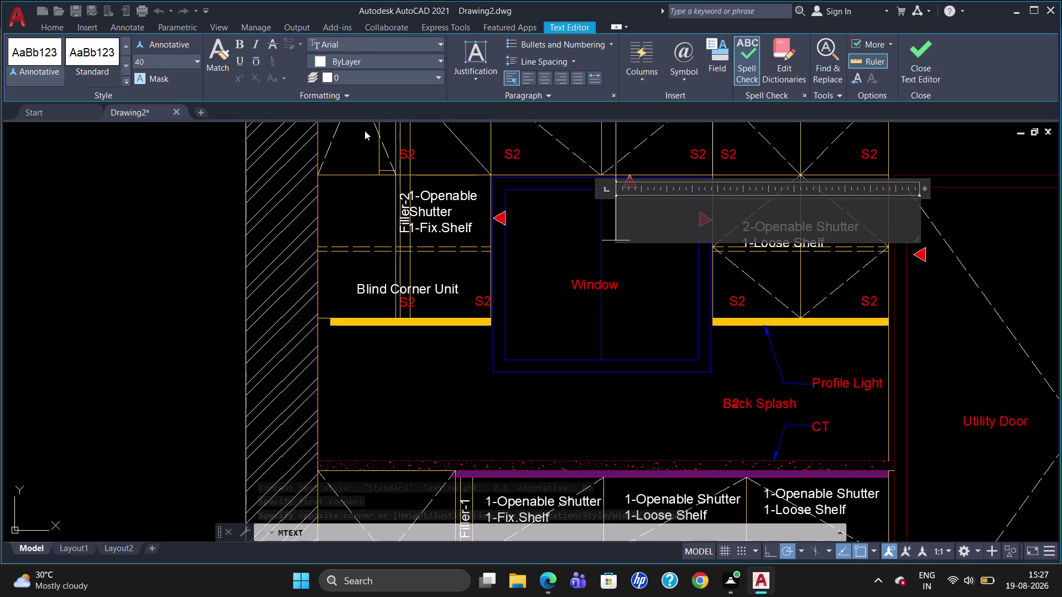
text(VS)
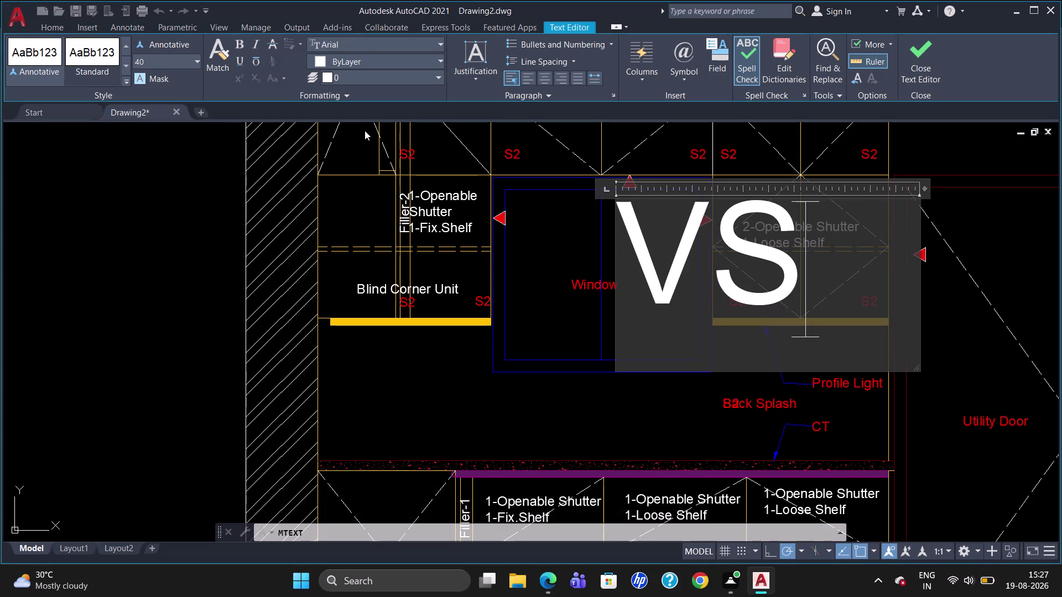
text(-1)
key(BackSpace)
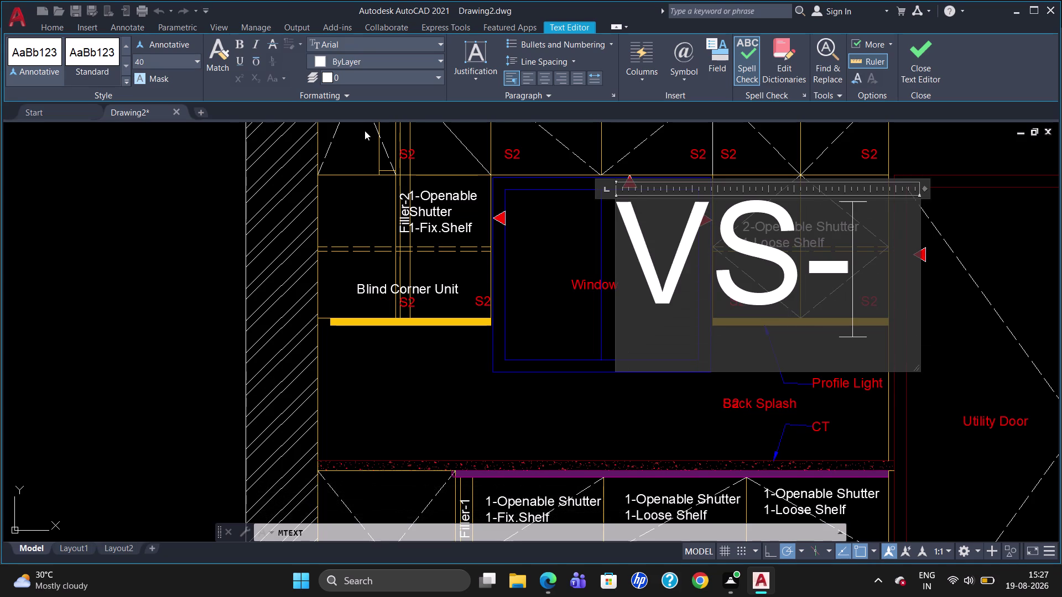
key(2)
click(368, 309)
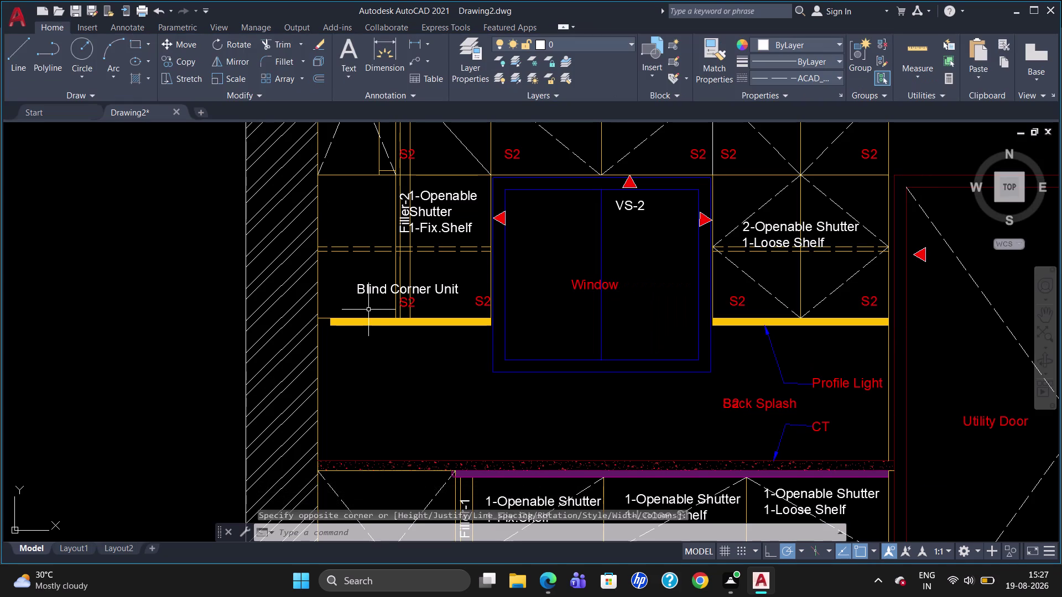
click(630, 208)
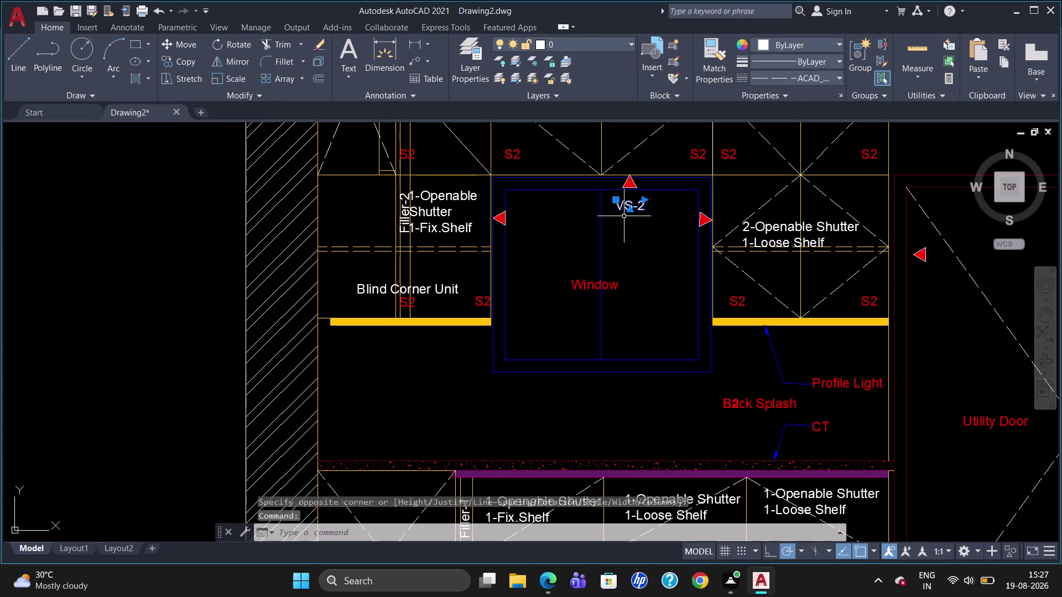
Copy the VS-2 label beside the left and right window markers.
text(CO)
key(Return)
click(618, 196)
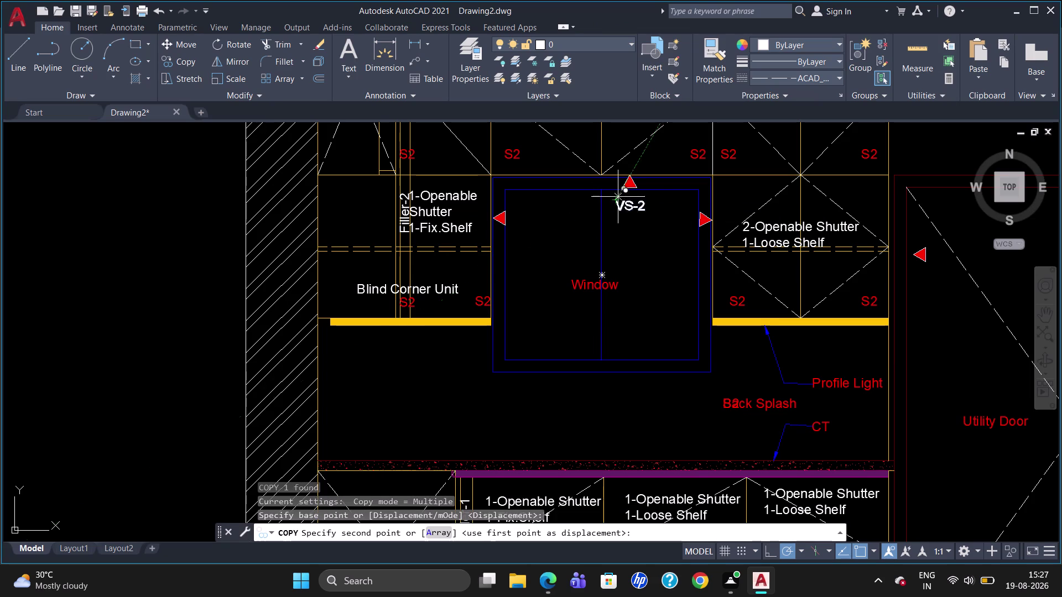
click(520, 214)
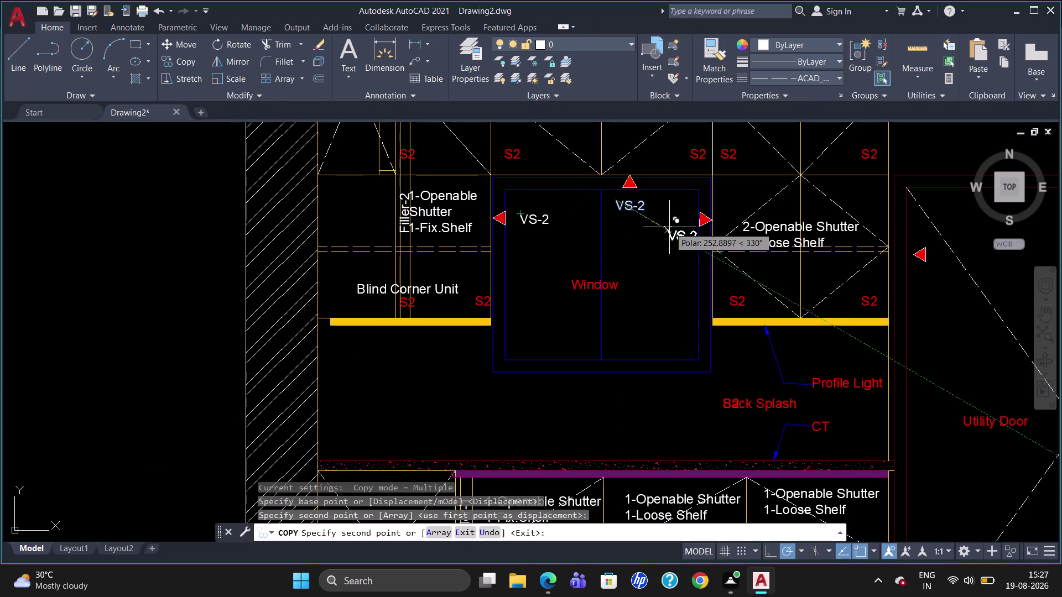
click(669, 219)
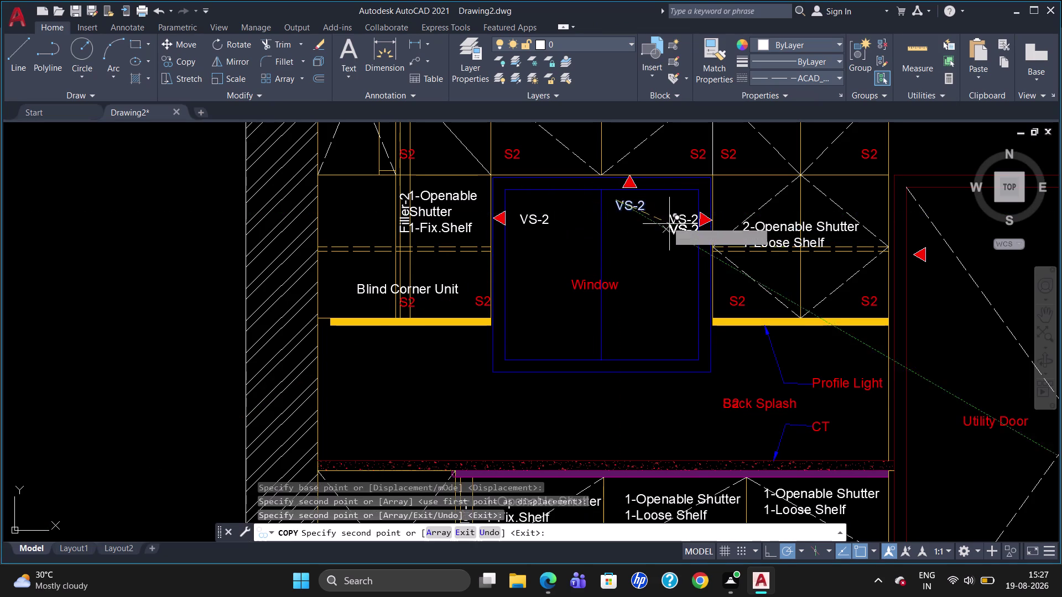
scroll(down, 3)
scroll(up, 3)
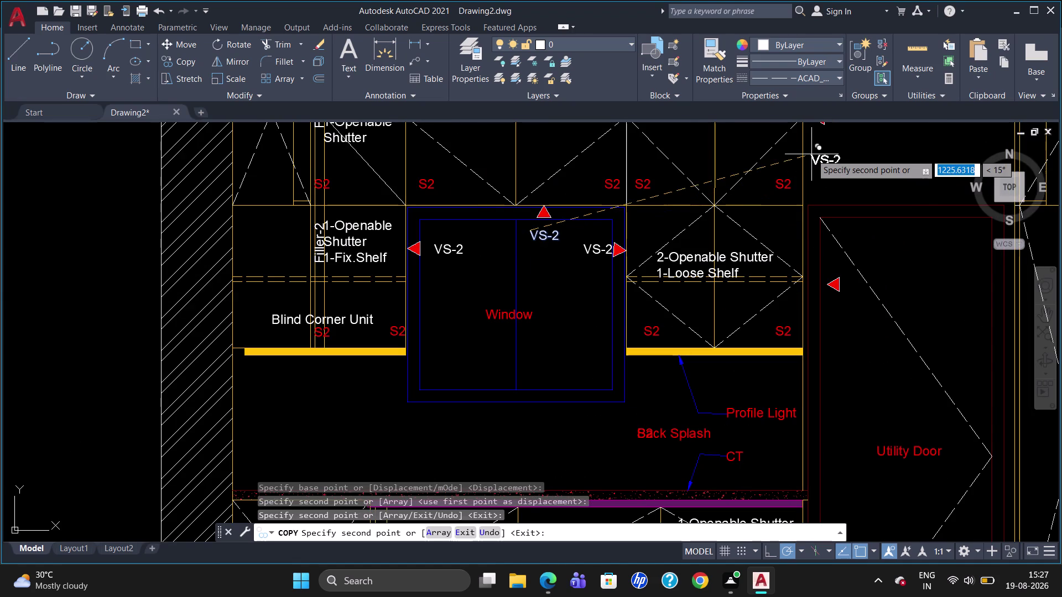
scroll(down, 3)
scroll(up, 3)
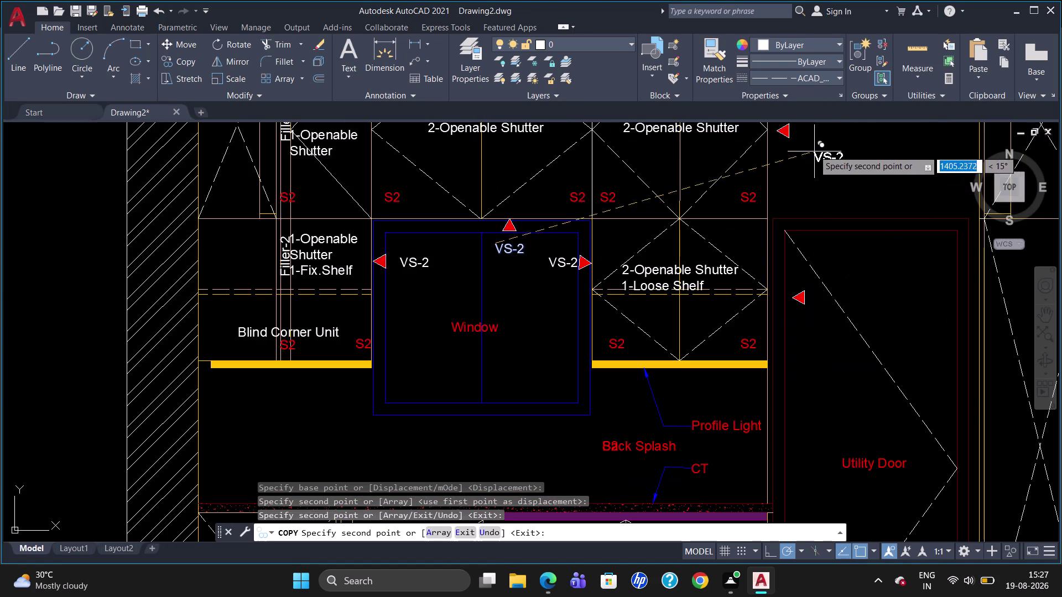
Place more VS-2 copies by the top-right cabinet, utility door and lower cabinet markers.
click(791, 123)
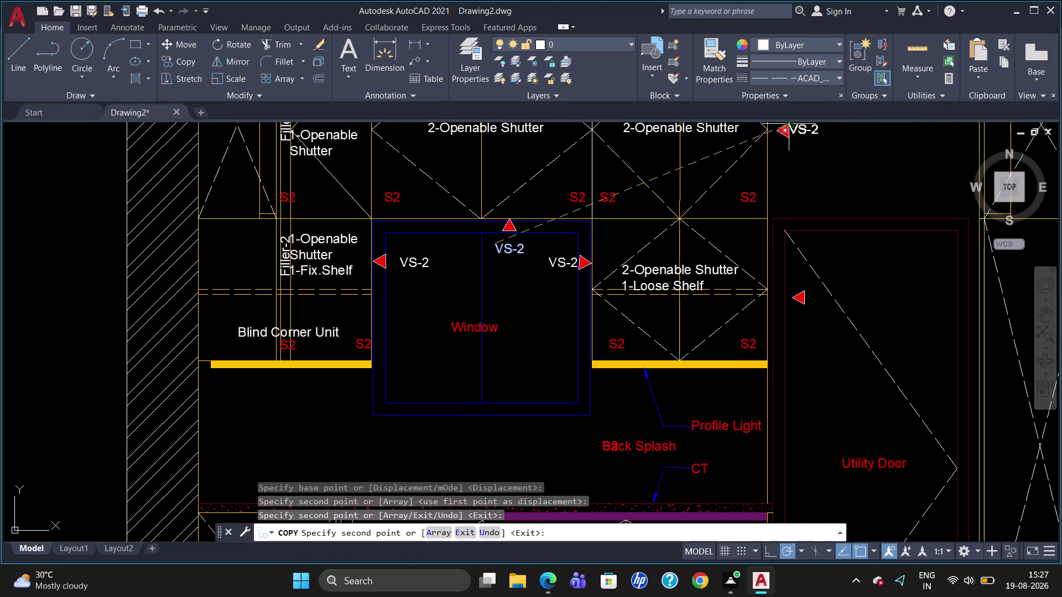
click(811, 293)
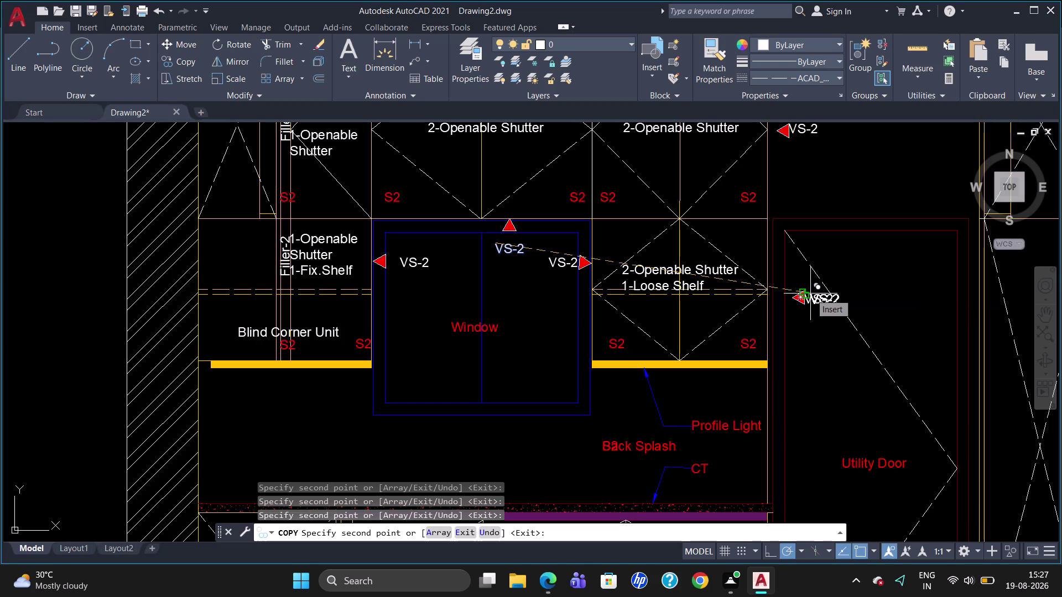
scroll(down, 3)
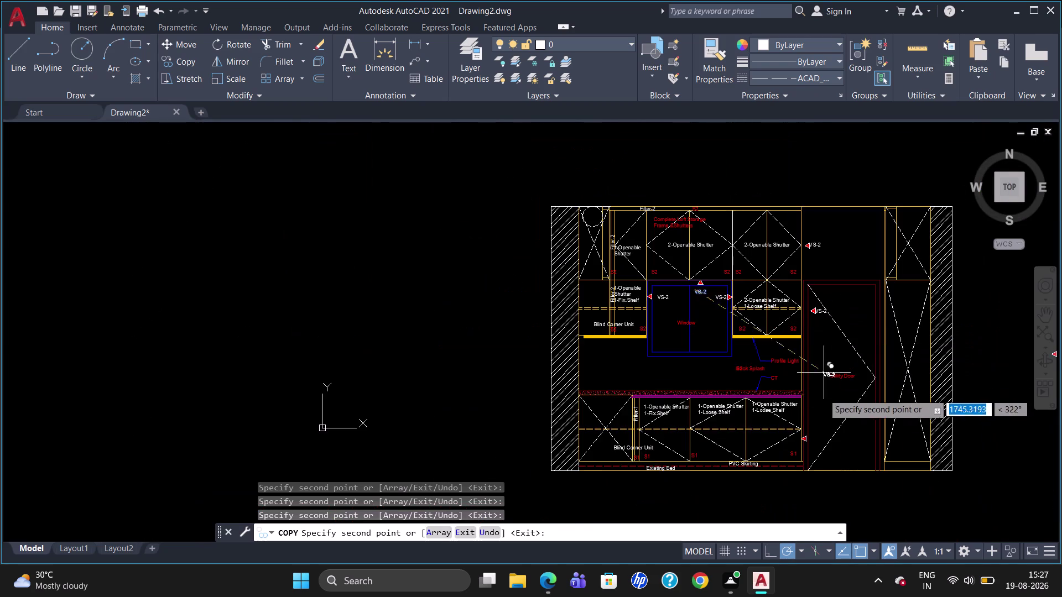
scroll(up, 3)
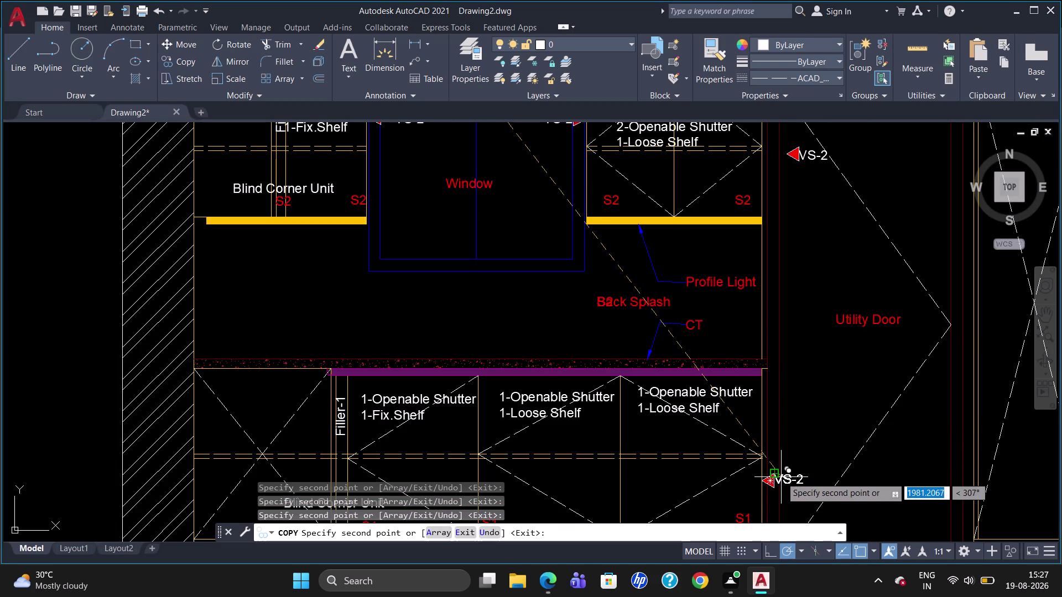
click(781, 477)
key(Escape)
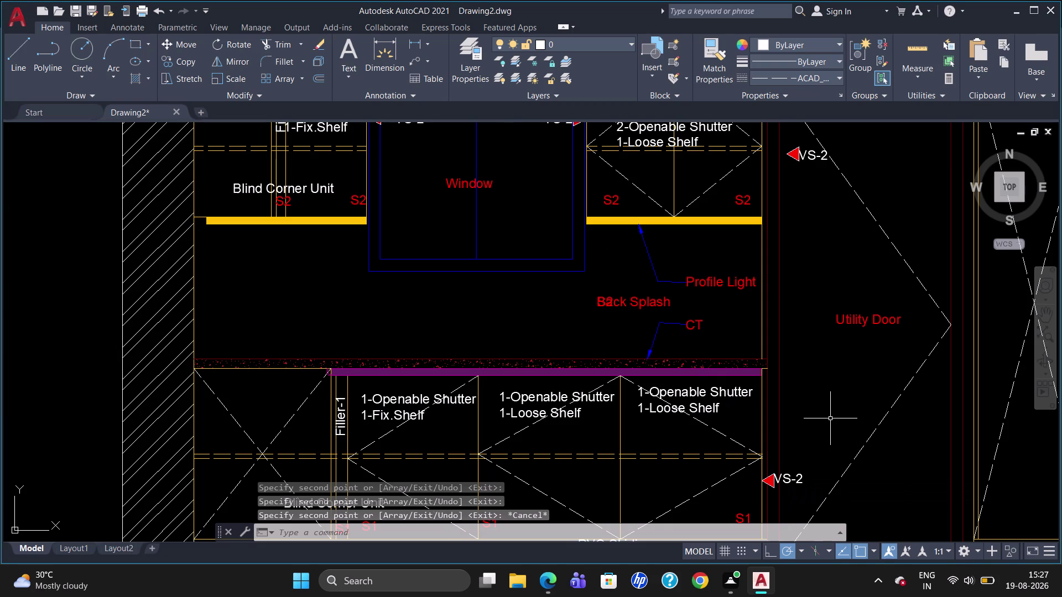
scroll(down, 3)
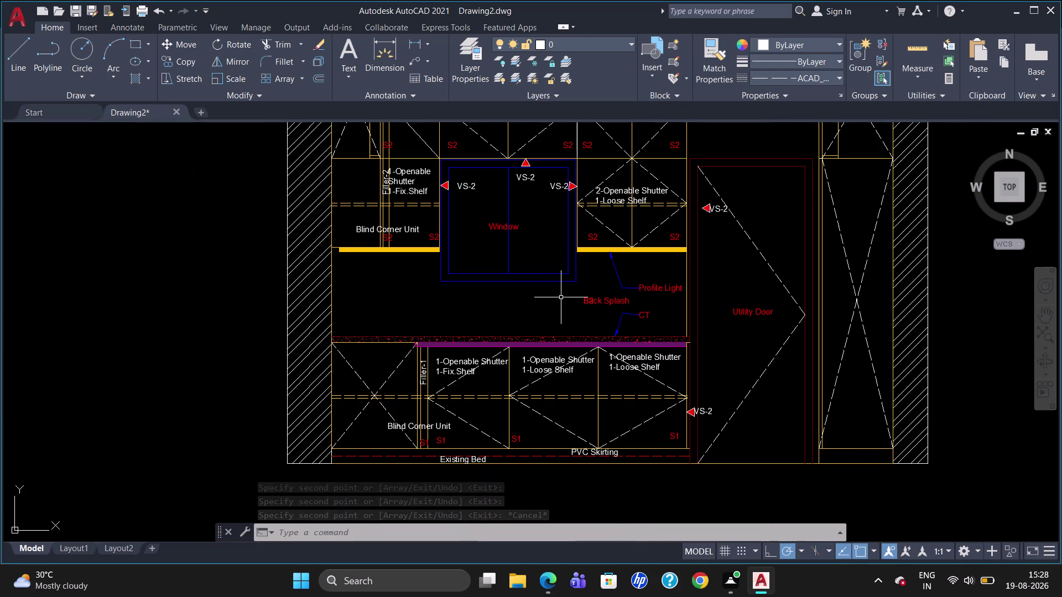
Reposition the VS-2 label beside the top window marker.
click(518, 177)
click(517, 176)
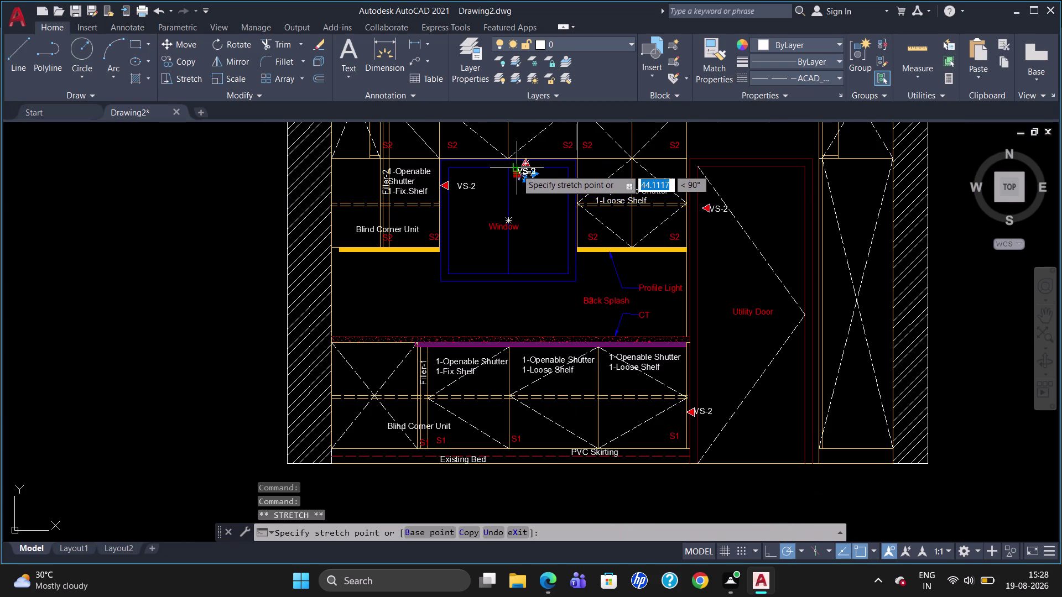
click(516, 171)
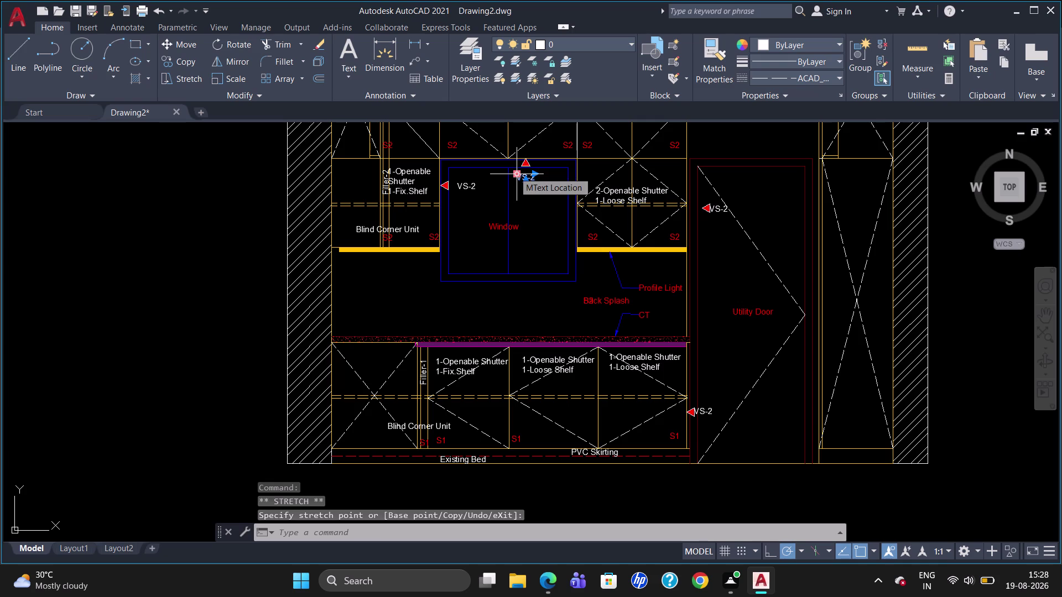
key(Escape)
Delete the two stray objects beside the drawing.
scroll(down, 3)
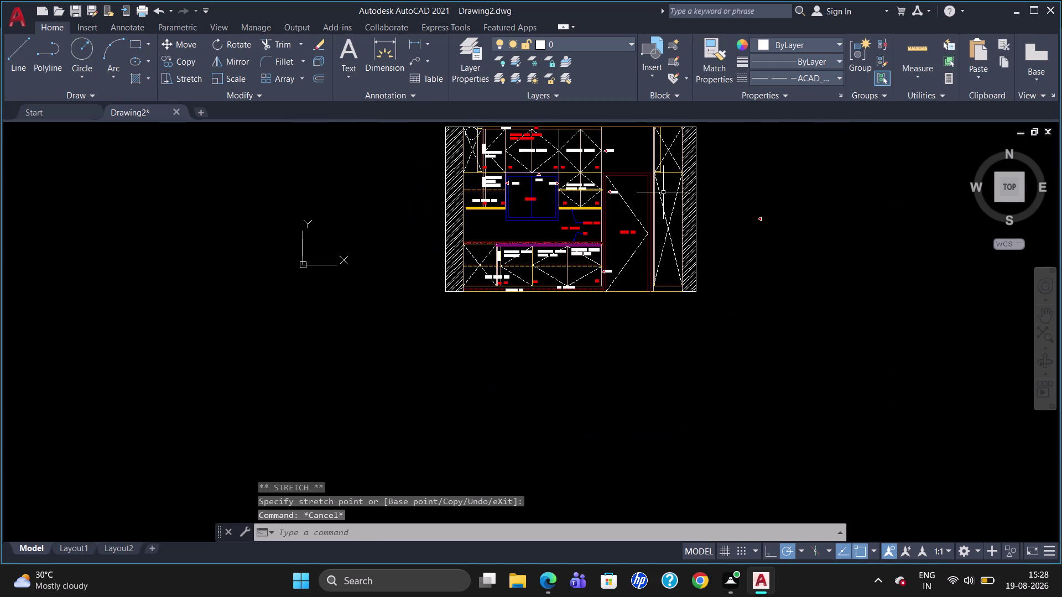
drag(784, 223, 741, 250)
key(Delete)
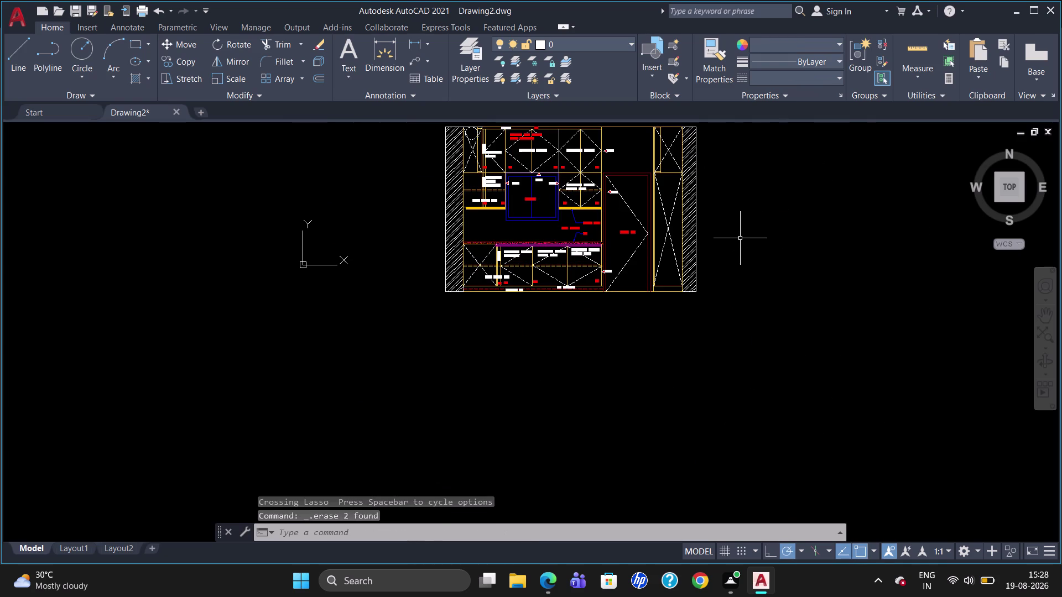
Nudge the top-right cabinet's VS-2 label next to its marker.
scroll(up, 3)
scroll(down, 3)
scroll(up, 3)
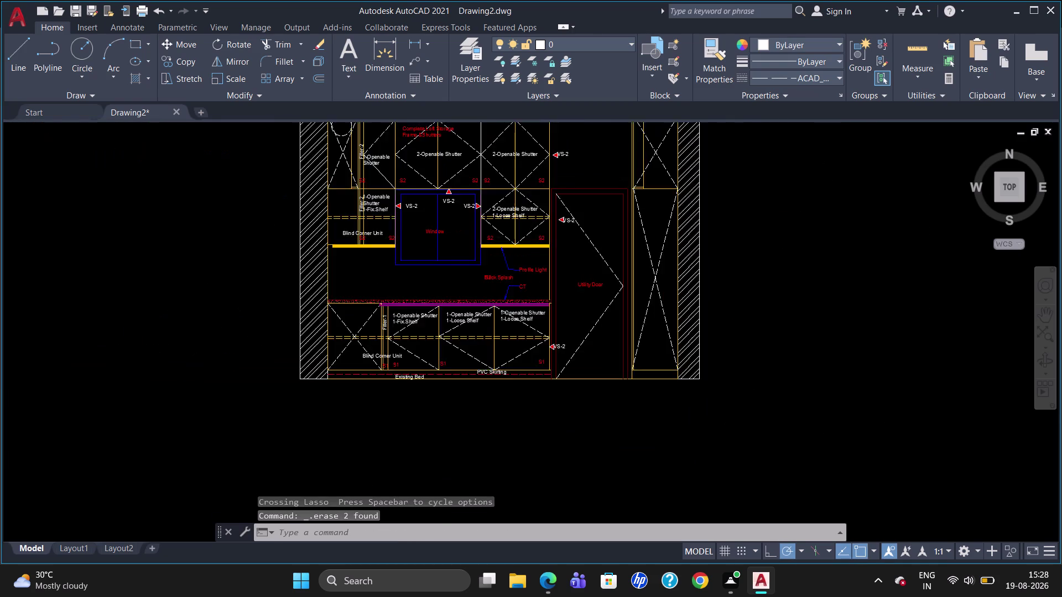
click(549, 150)
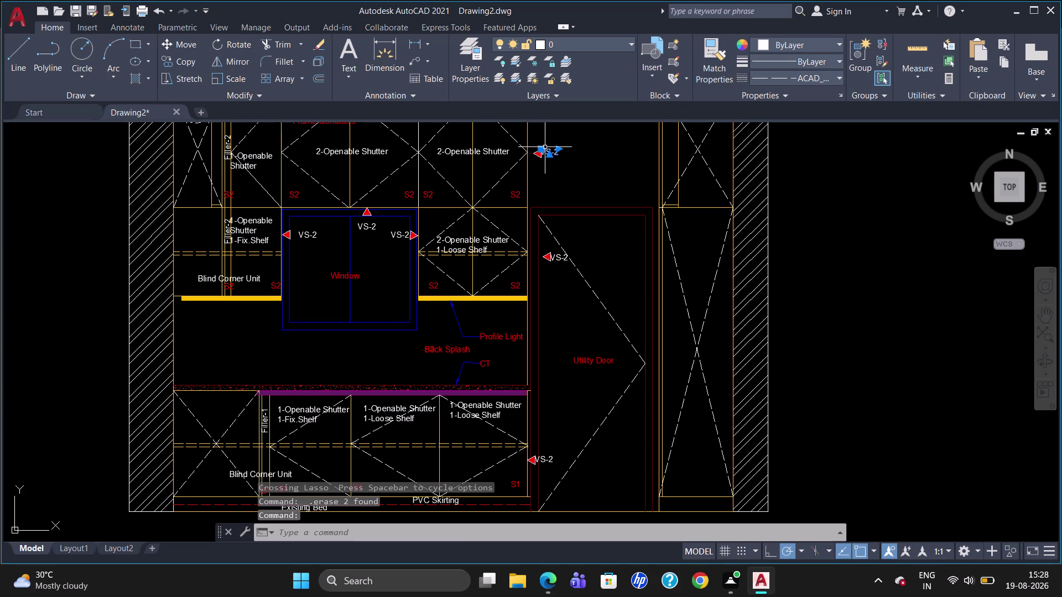
click(544, 148)
click(543, 149)
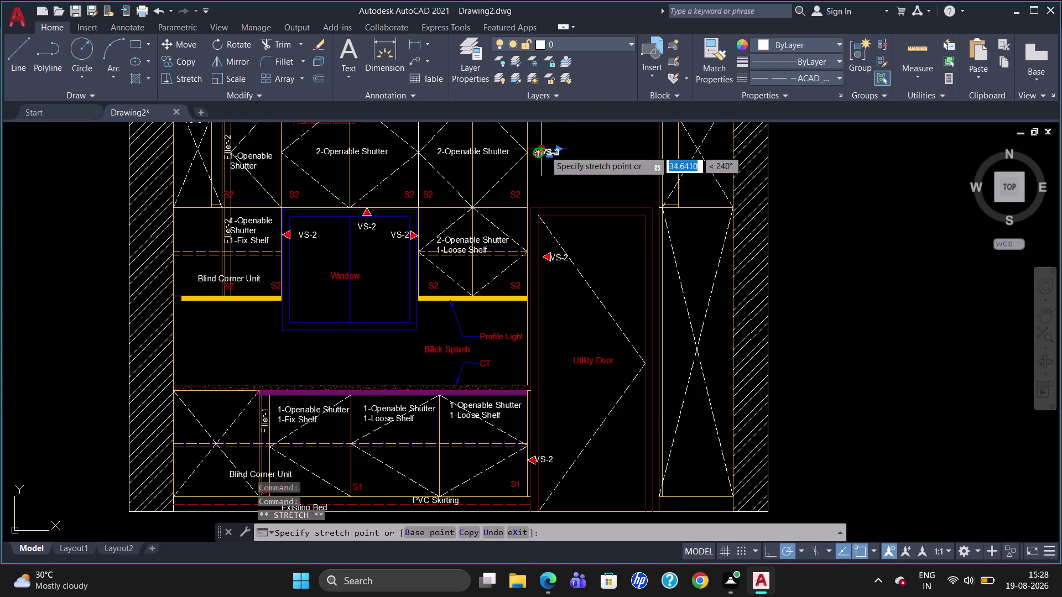
click(546, 149)
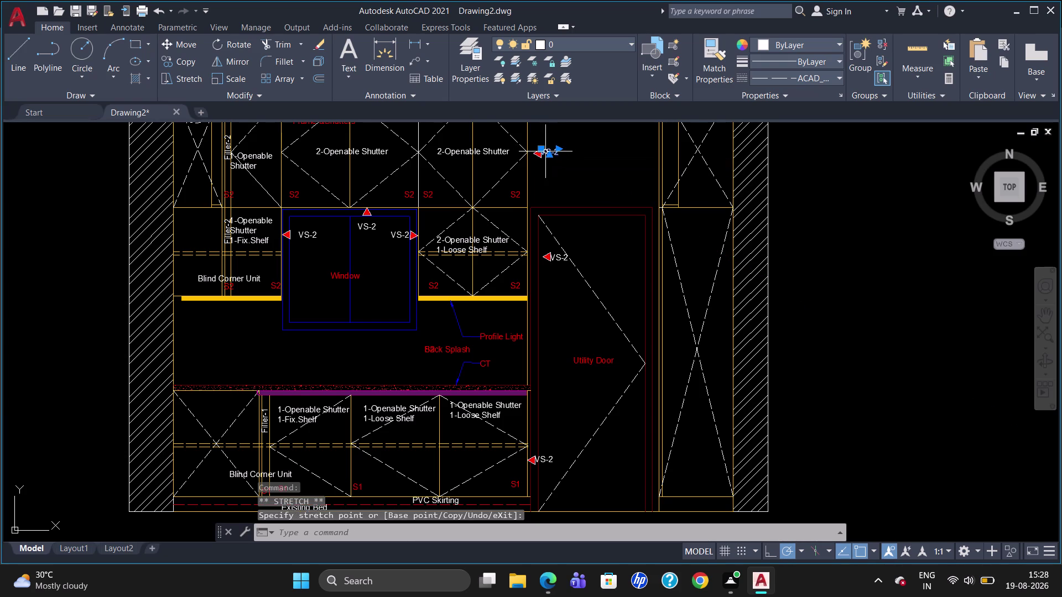
click(542, 150)
Move the utility door's VS-2 label right beside its marker.
click(549, 152)
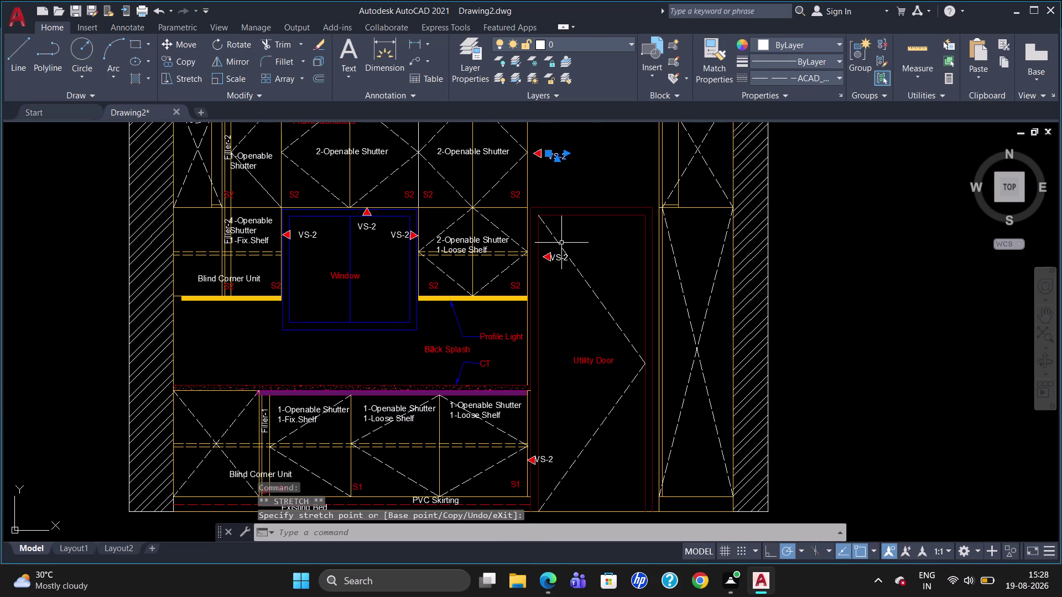
click(555, 259)
click(553, 253)
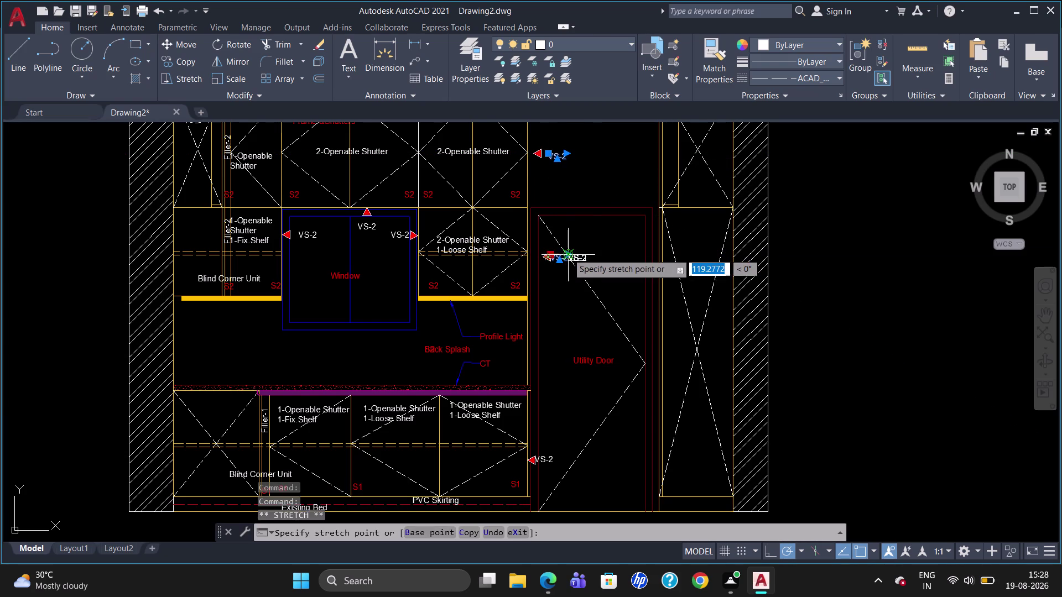
scroll(up, 3)
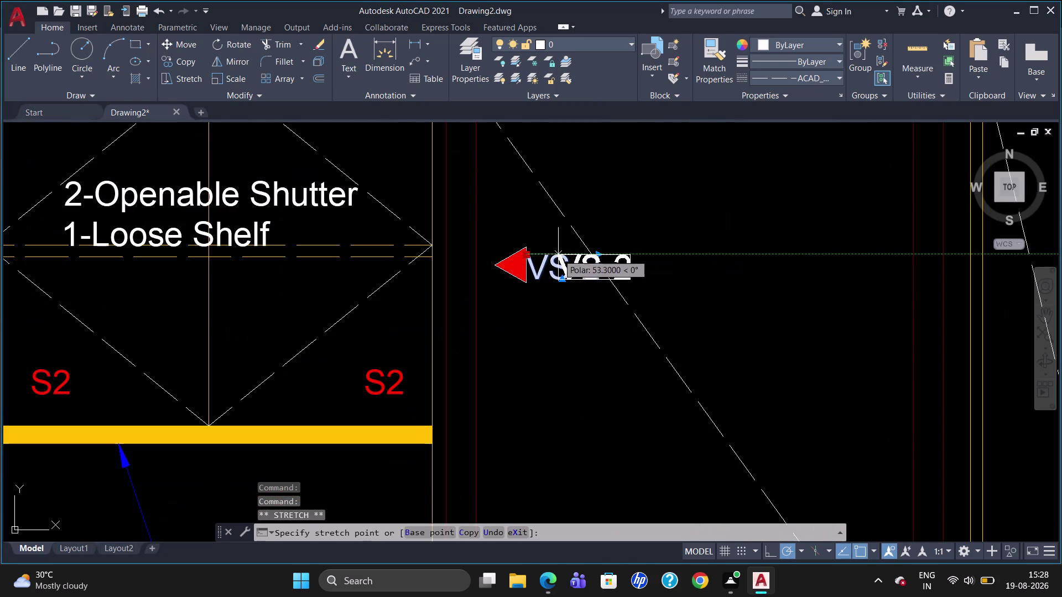
click(557, 257)
click(556, 254)
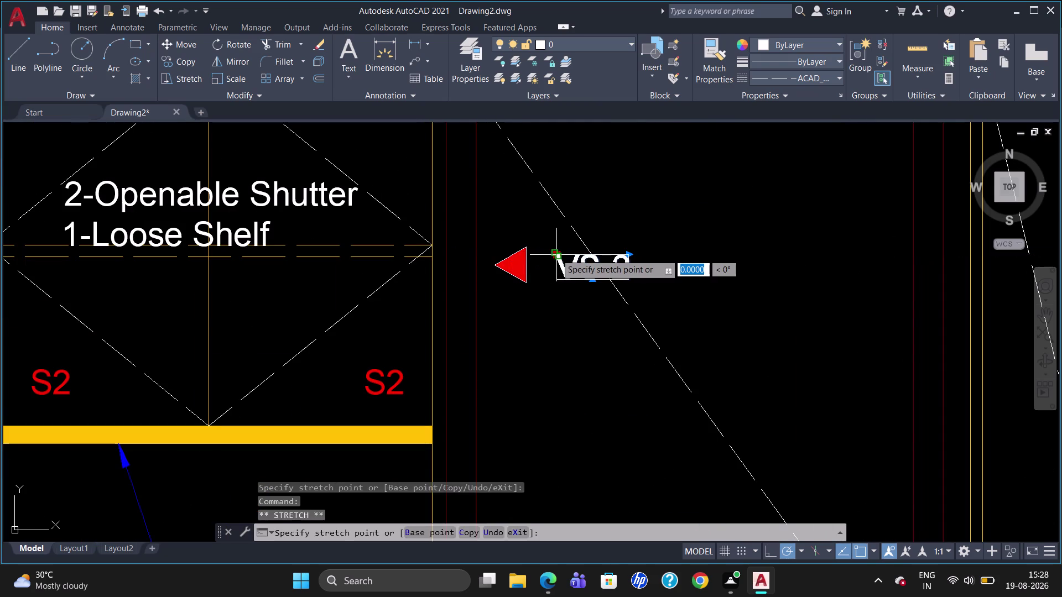
click(554, 254)
double_click(556, 253)
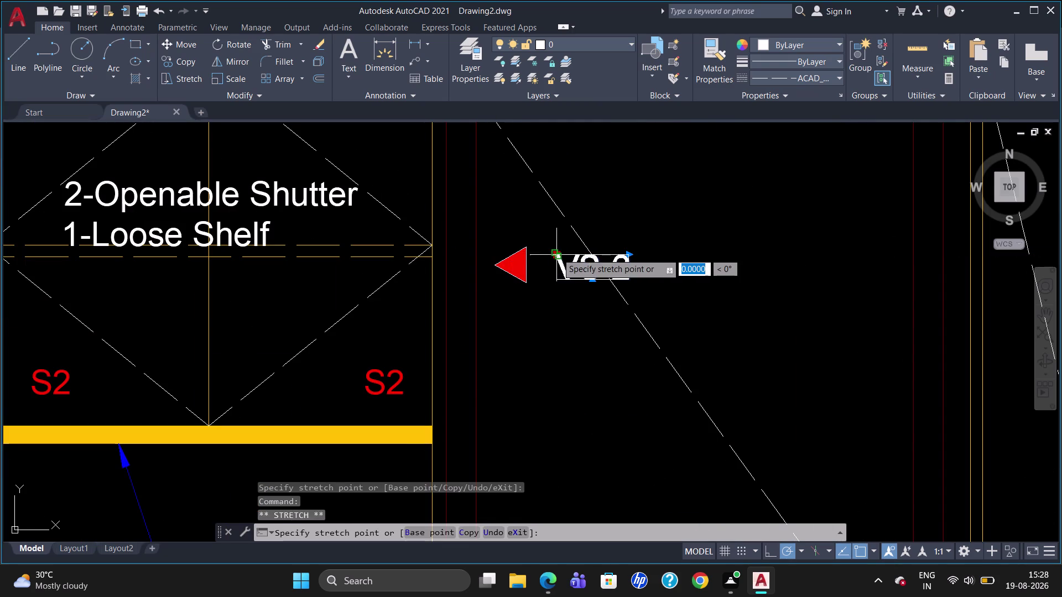
click(549, 252)
Move the lower cabinet's VS-2 label beside its marker and clear the selection.
scroll(down, 3)
scroll(down, 3)
scroll(up, 3)
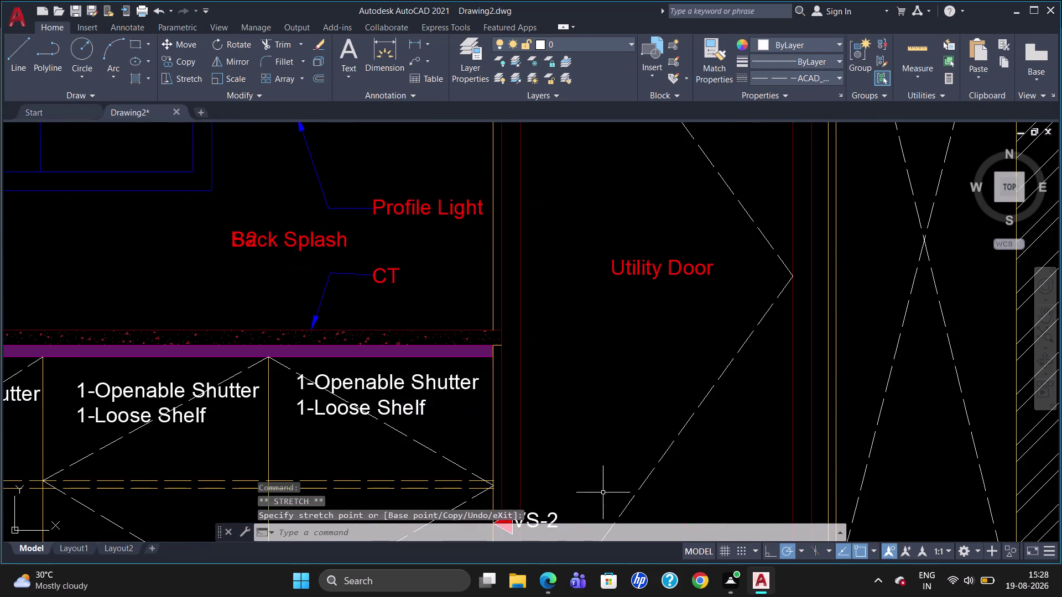
scroll(down, 3)
scroll(up, 3)
click(564, 280)
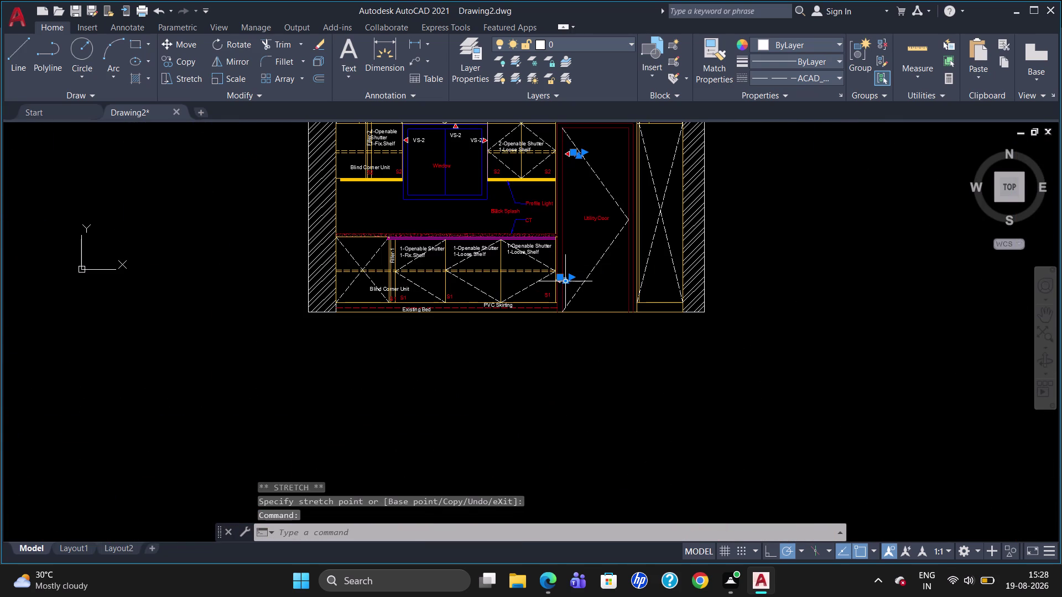
click(559, 277)
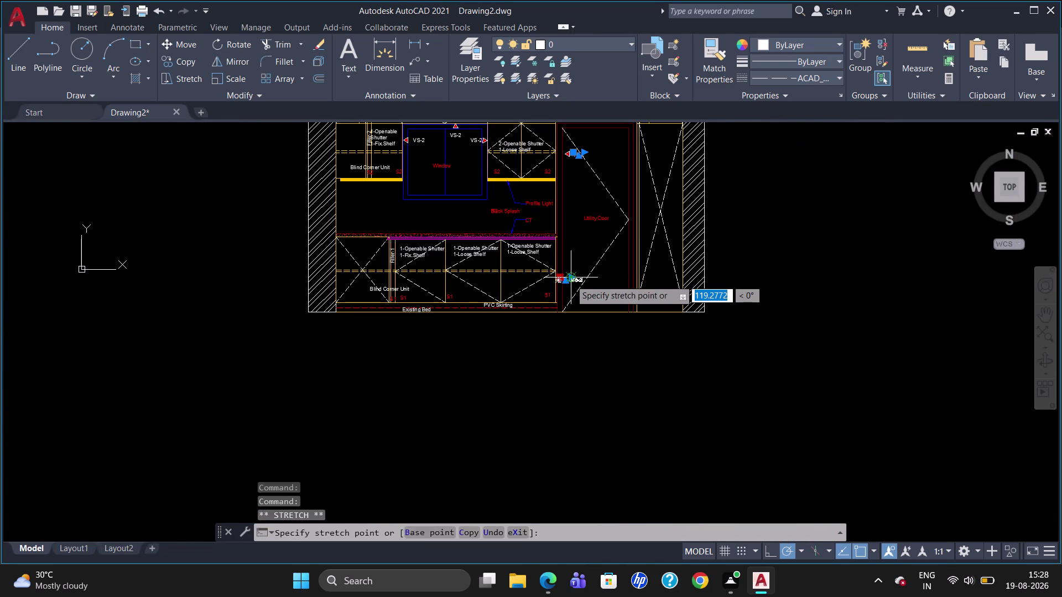
scroll(up, 3)
click(562, 273)
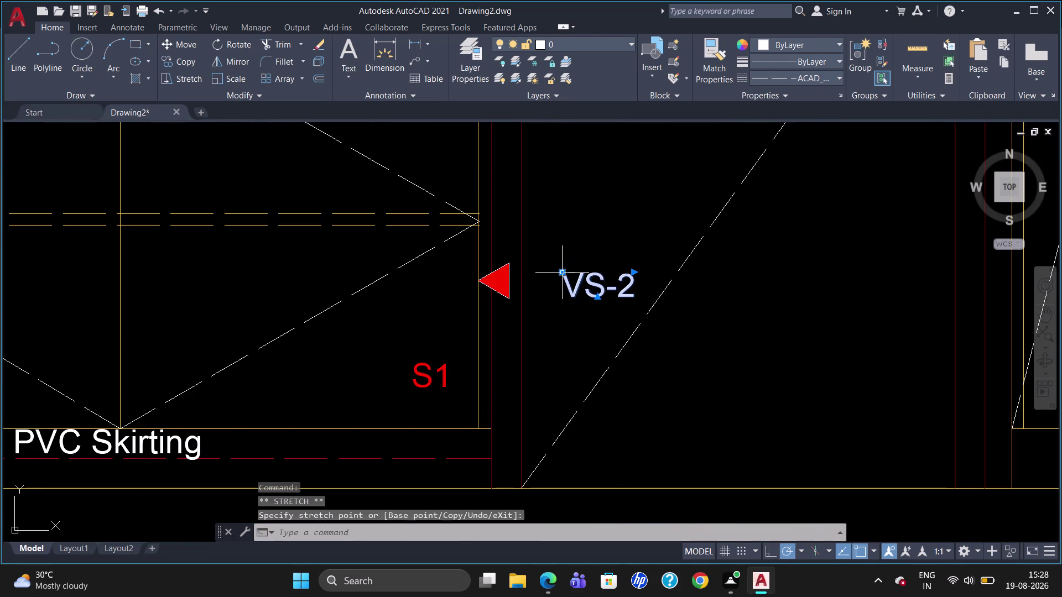
double_click(562, 275)
click(541, 264)
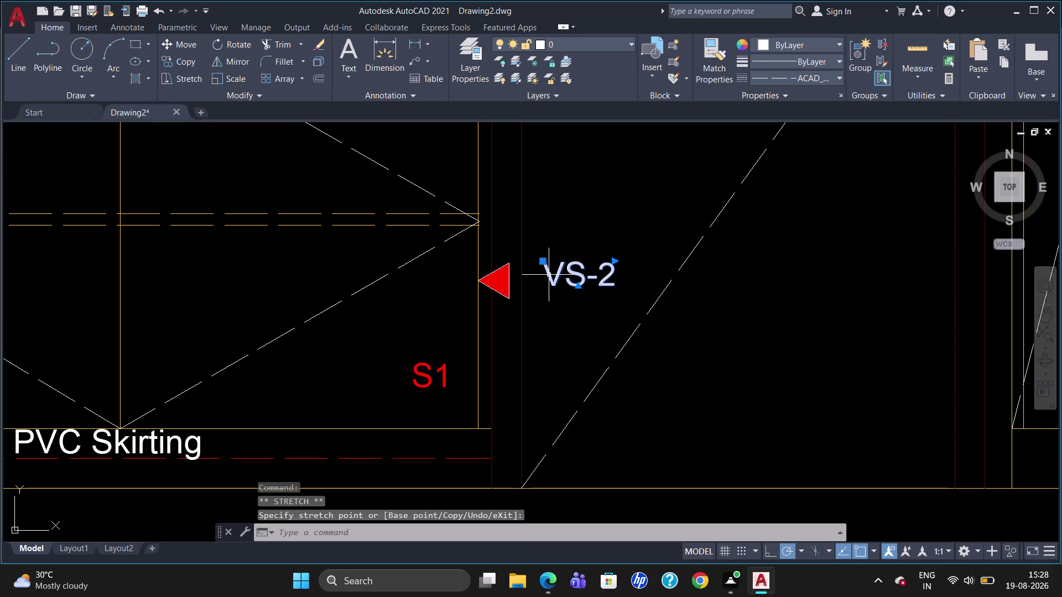
scroll(down, 3)
key(Escape)
scroll(down, 3)
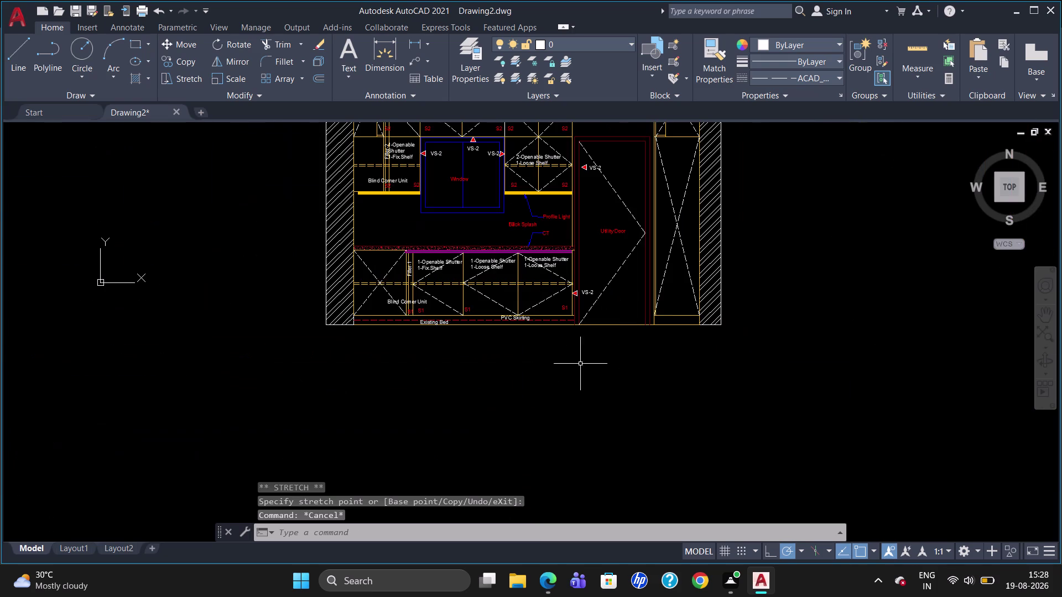
scroll(up, 3)
scroll(down, 3)
scroll(up, 3)
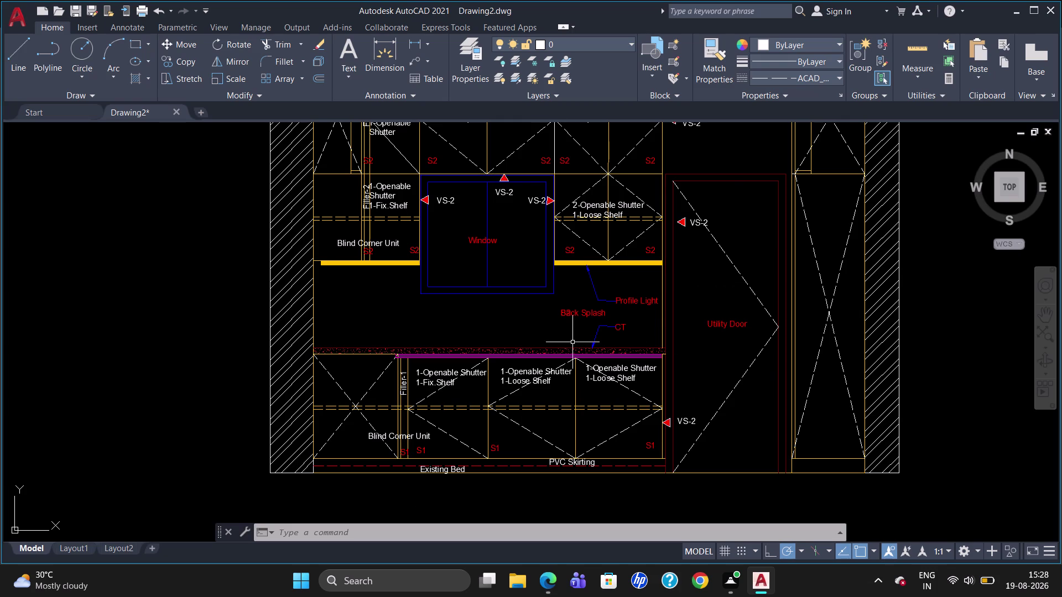
Copy the right Profile Light leader and label beneath the left yellow strip.
click(633, 303)
text(C)
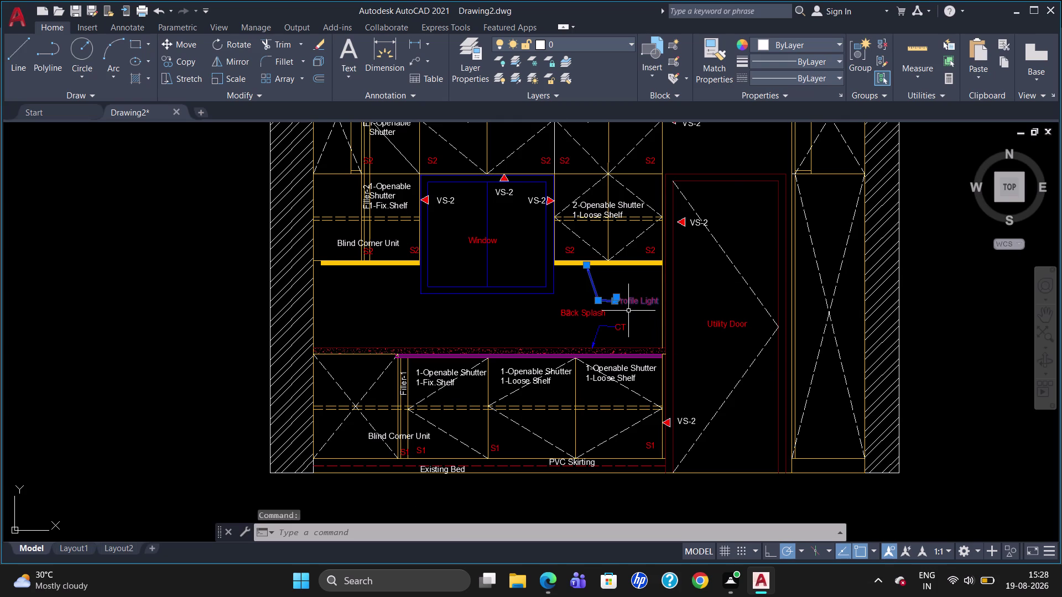
text(O)
key(Return)
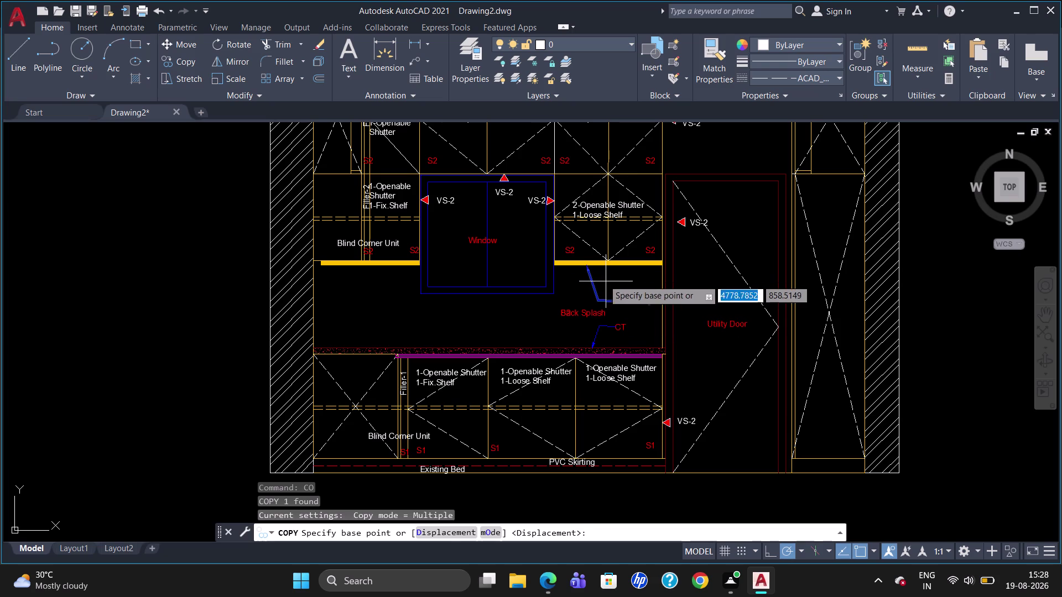
click(589, 265)
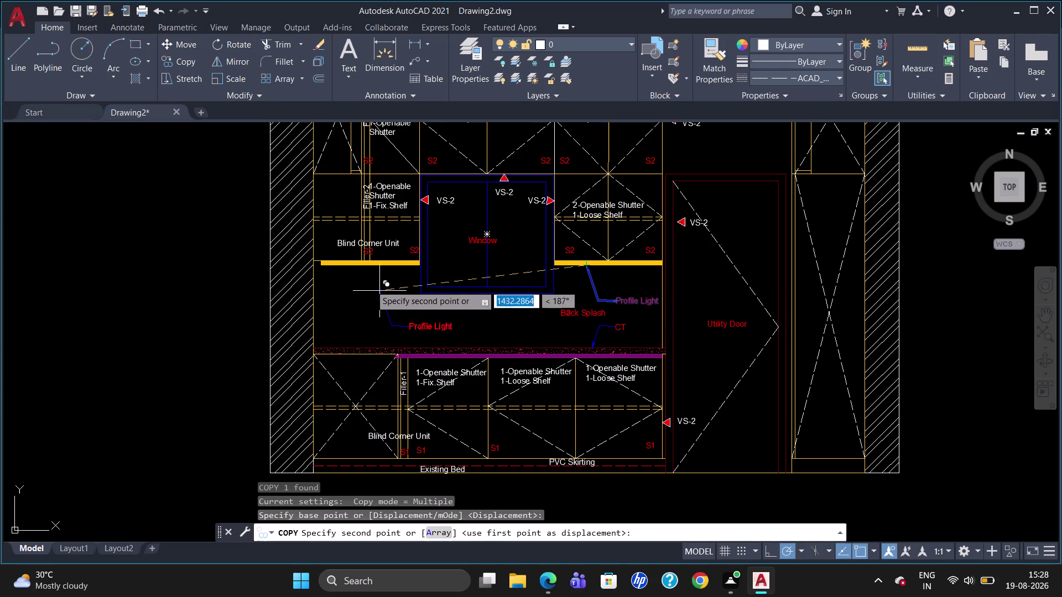
click(364, 269)
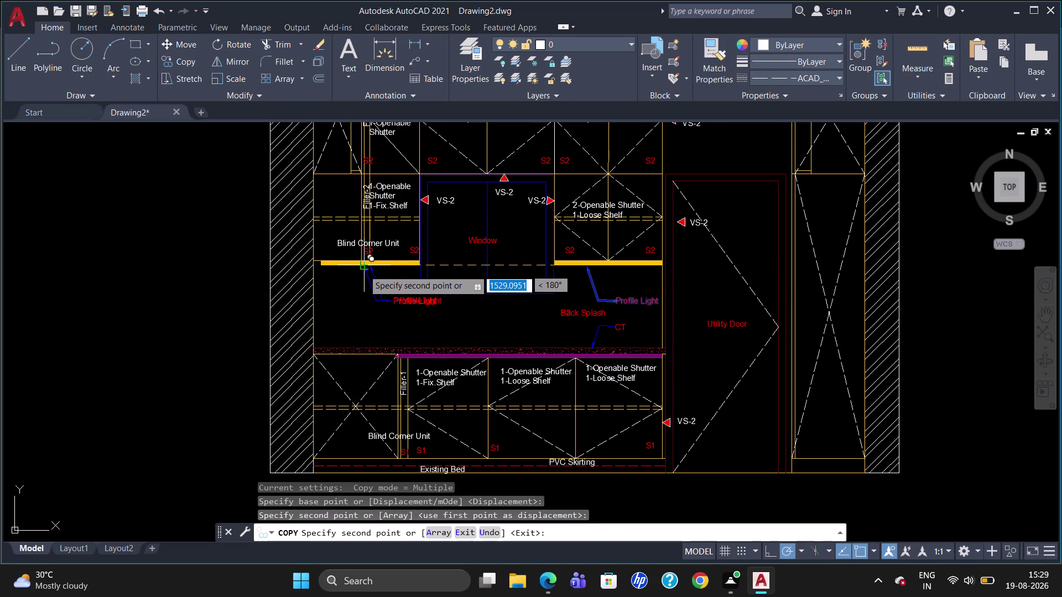
key(Escape)
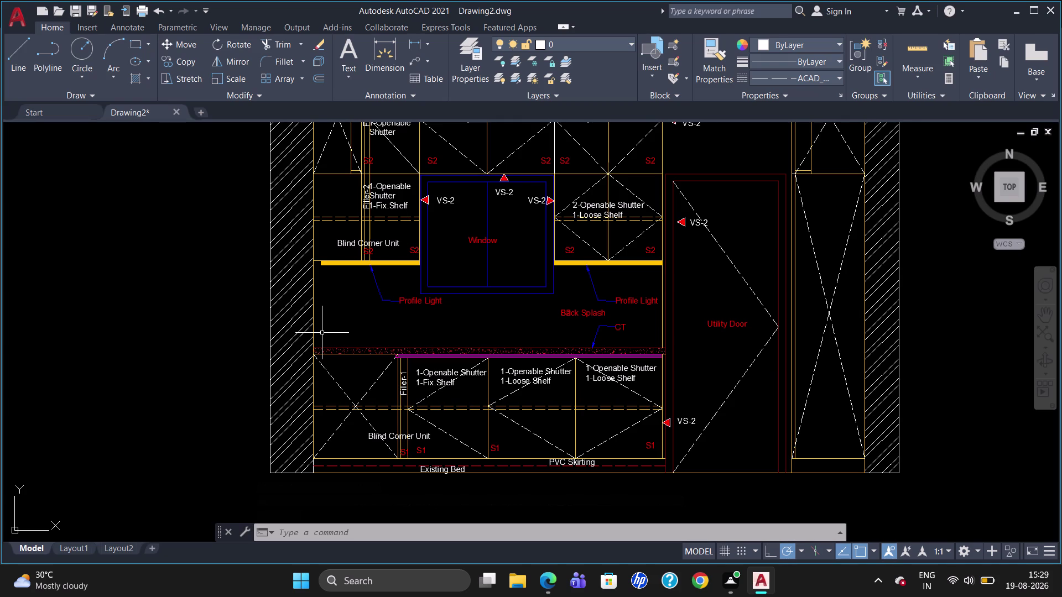
scroll(down, 3)
scroll(up, 3)
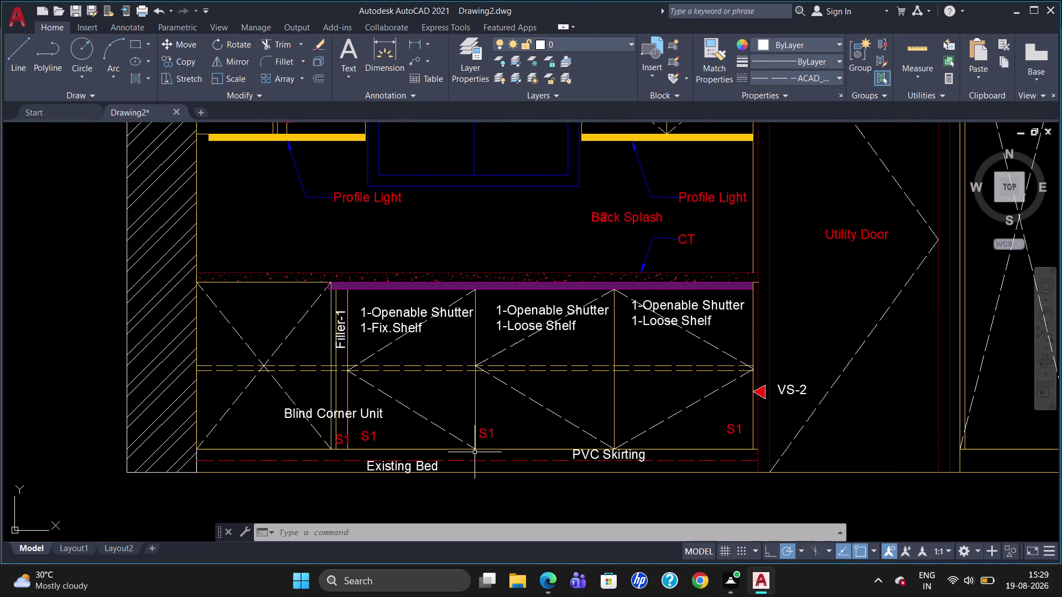
scroll(down, 3)
scroll(up, 3)
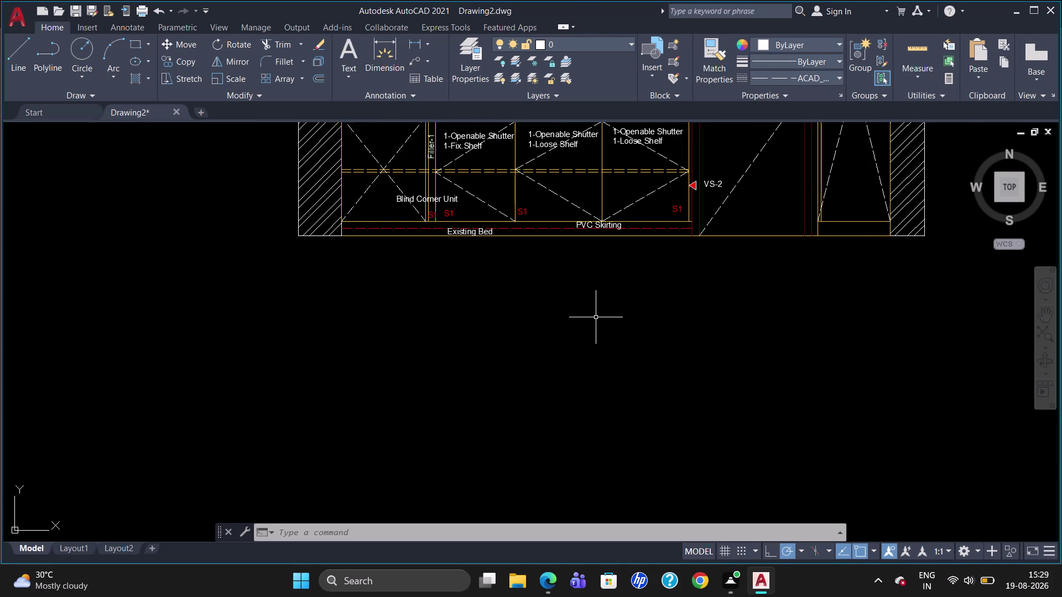
Begin a linear dimension across the cabinets, then cancel it unplaced.
text(DLI)
key(Return)
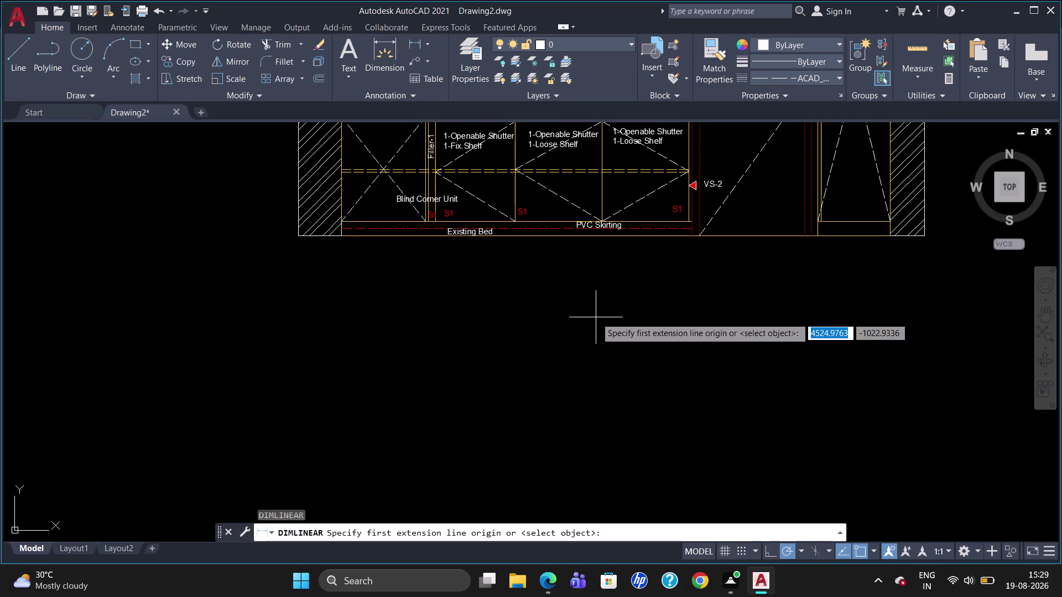
click(343, 237)
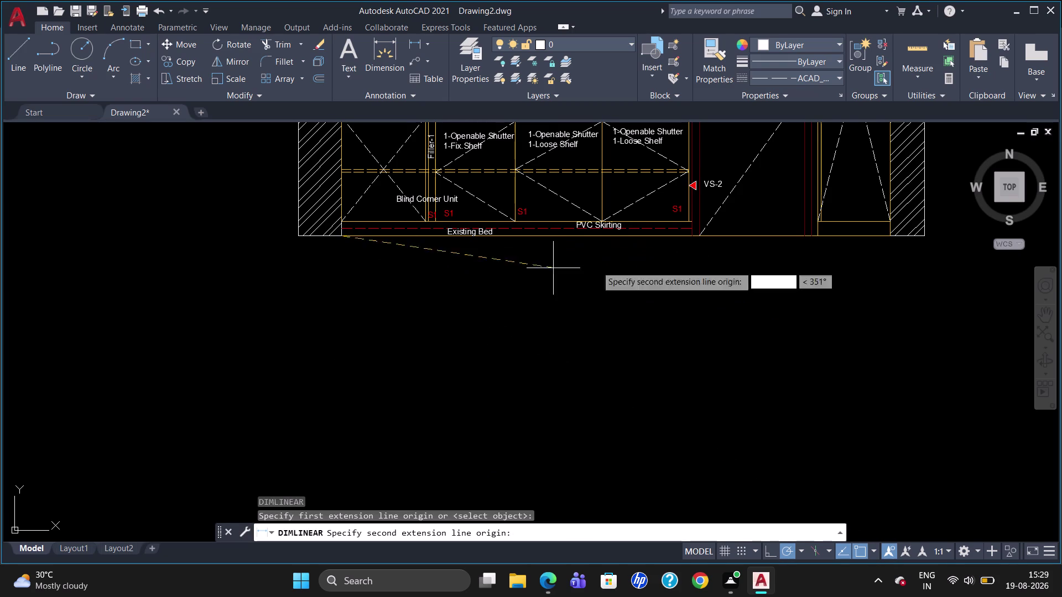
click(891, 235)
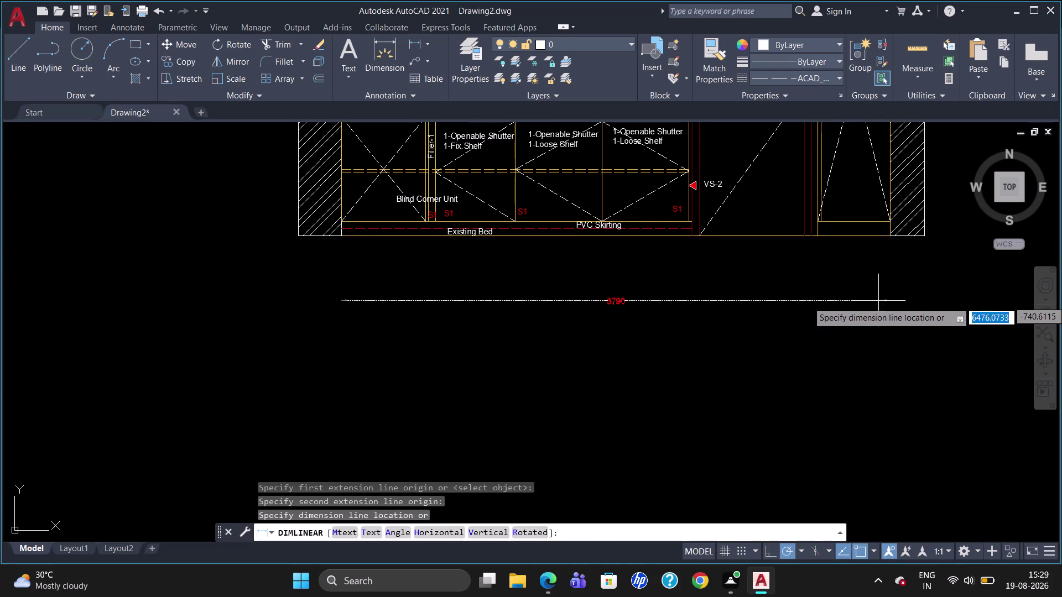
key(Escape)
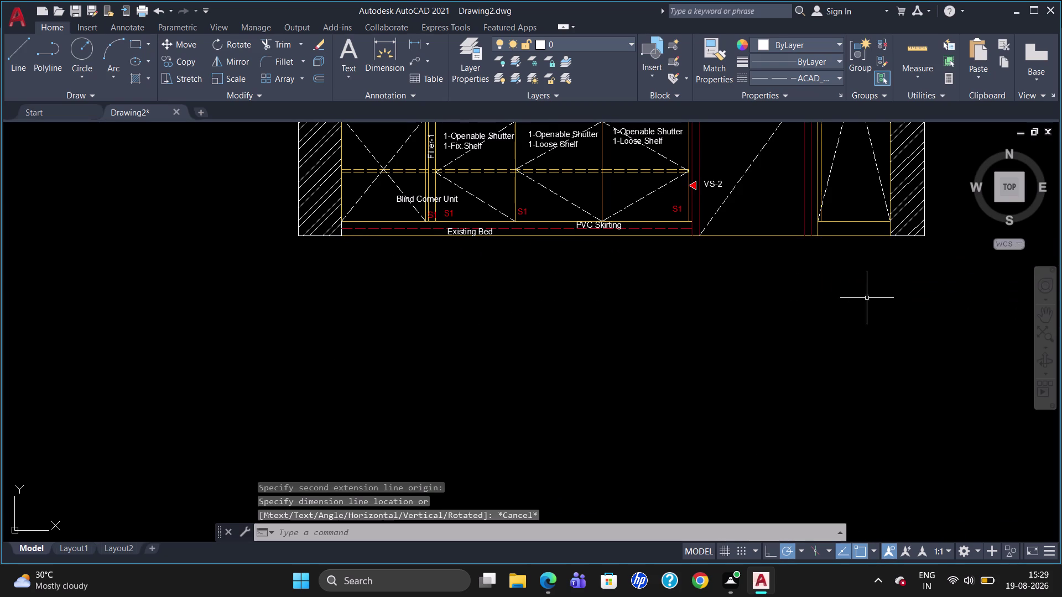
click(839, 71)
click(833, 96)
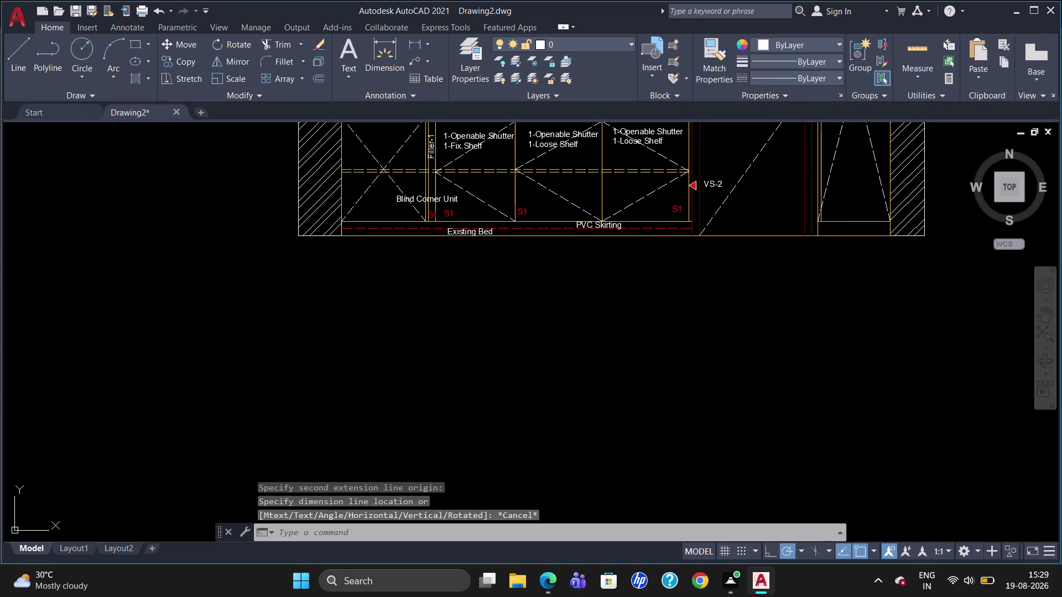
Place the 3790 overall linear dimension below the elevation.
text(DLI)
key(Return)
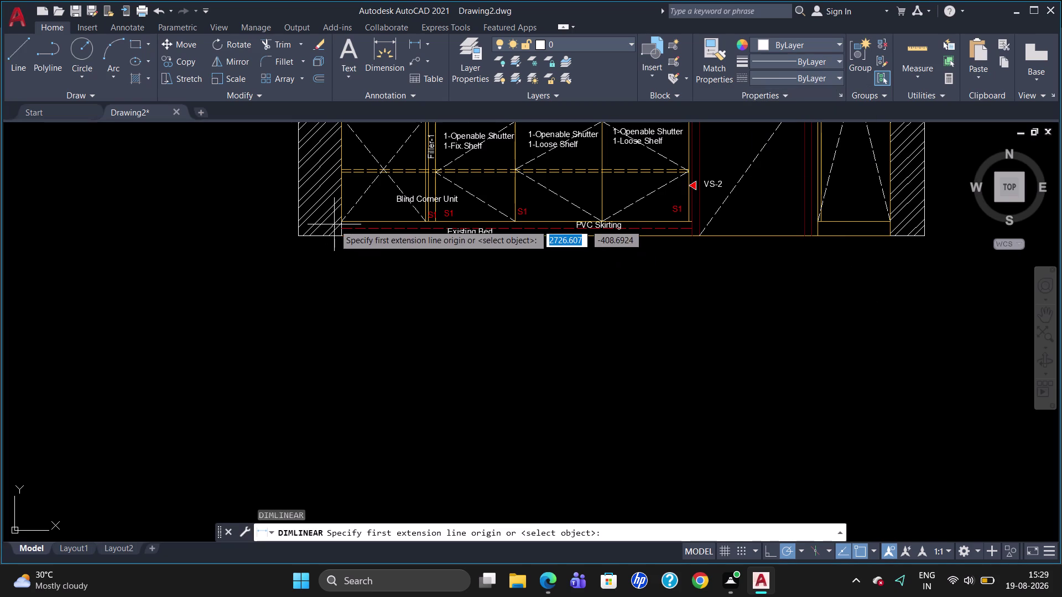
click(345, 237)
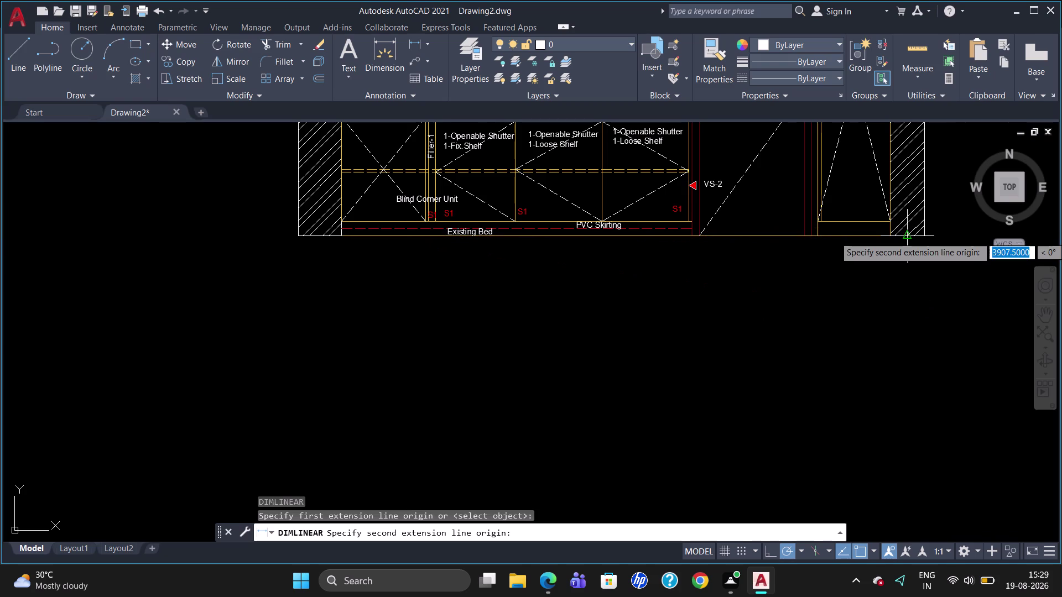
click(886, 235)
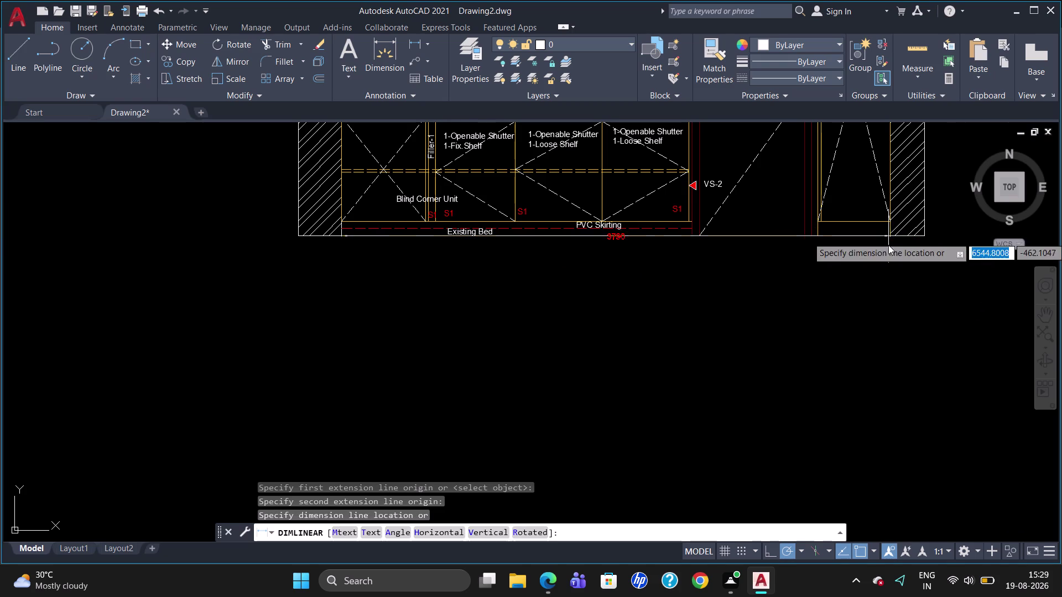
click(887, 287)
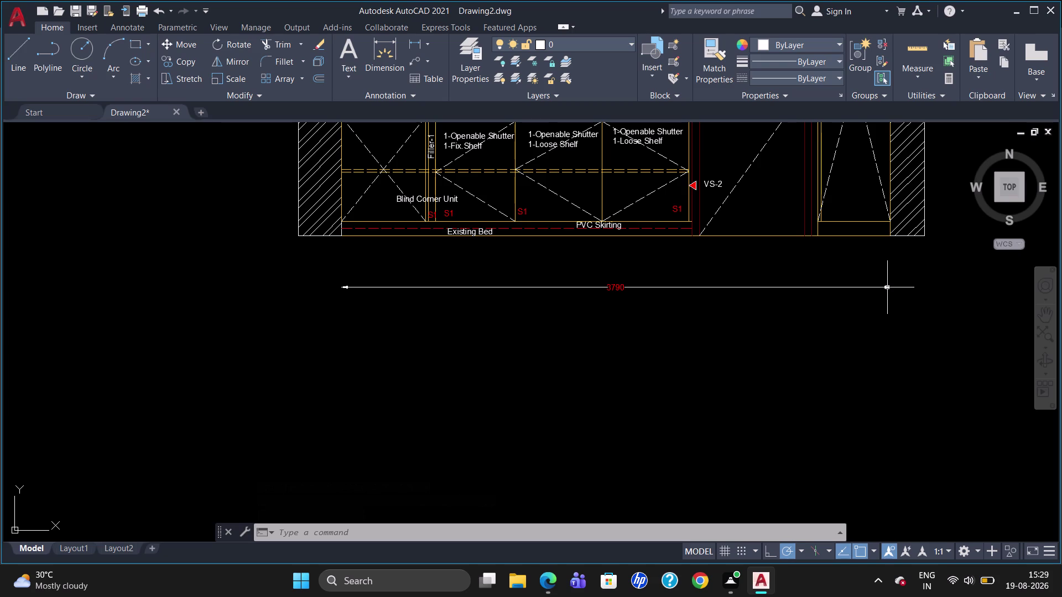
Dimension the 600 segment below the skirting and chain a 50 dimension after it.
text(DL)
text(I)
key(Return)
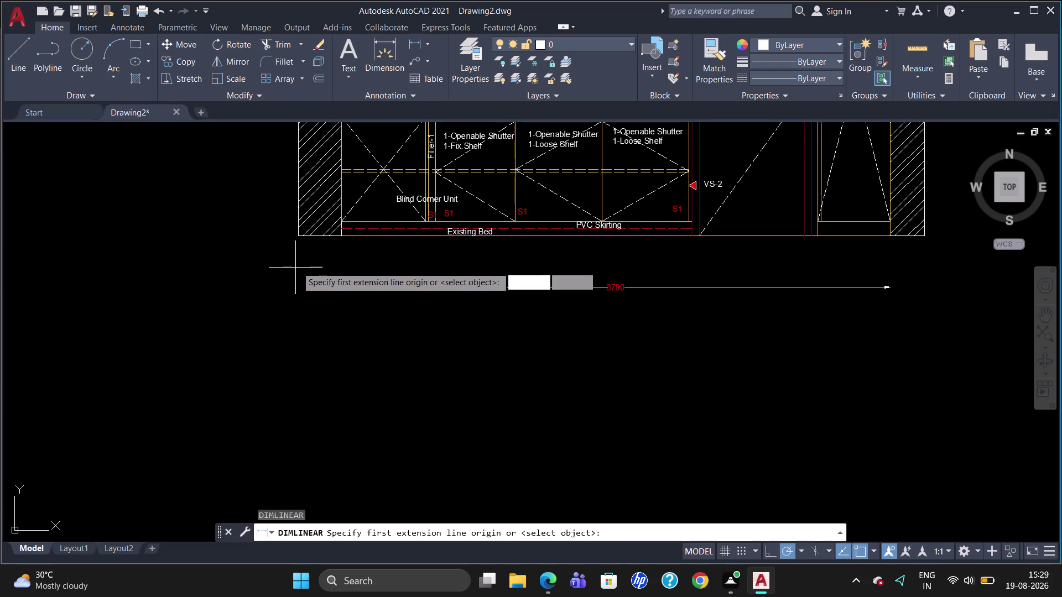
click(337, 238)
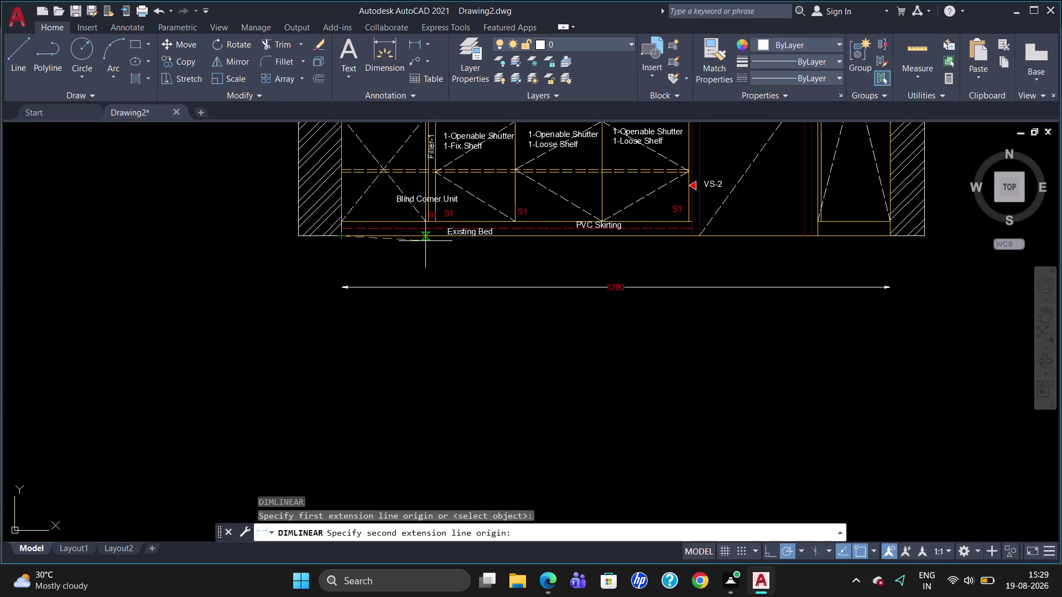
click(430, 221)
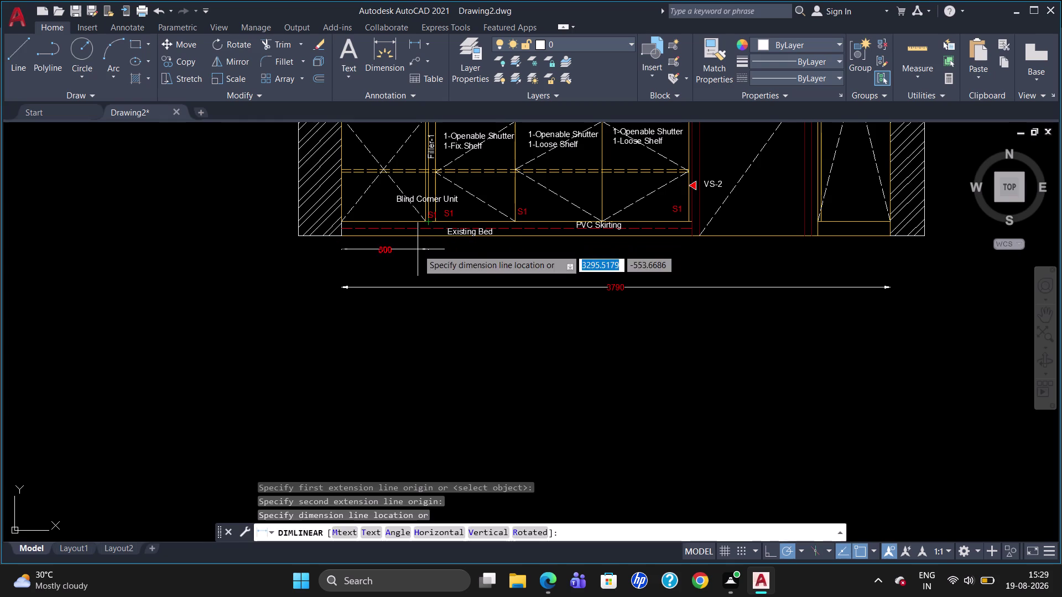
click(418, 249)
click(129, 28)
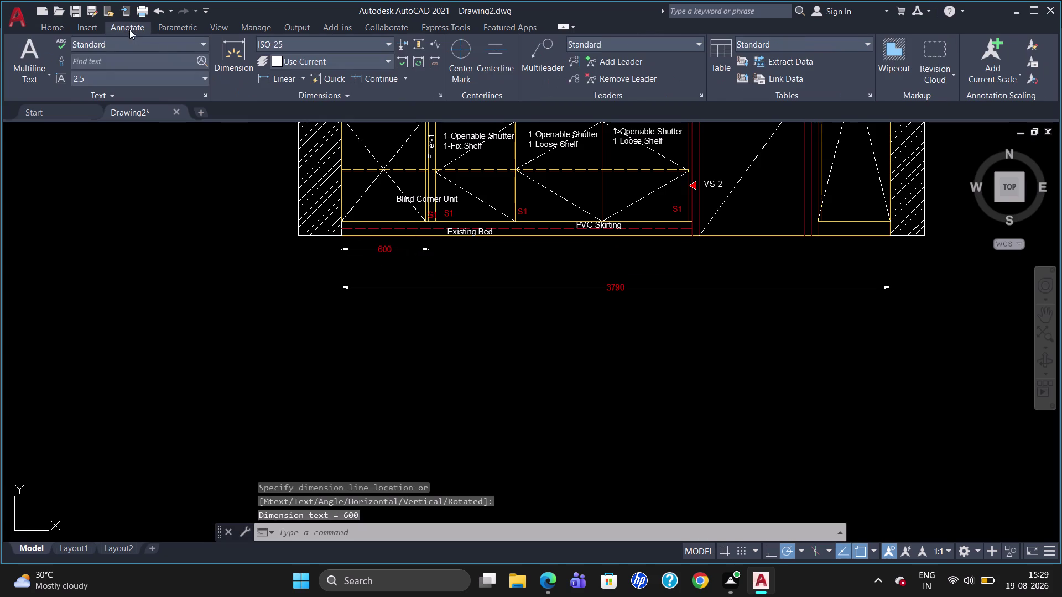
click(372, 84)
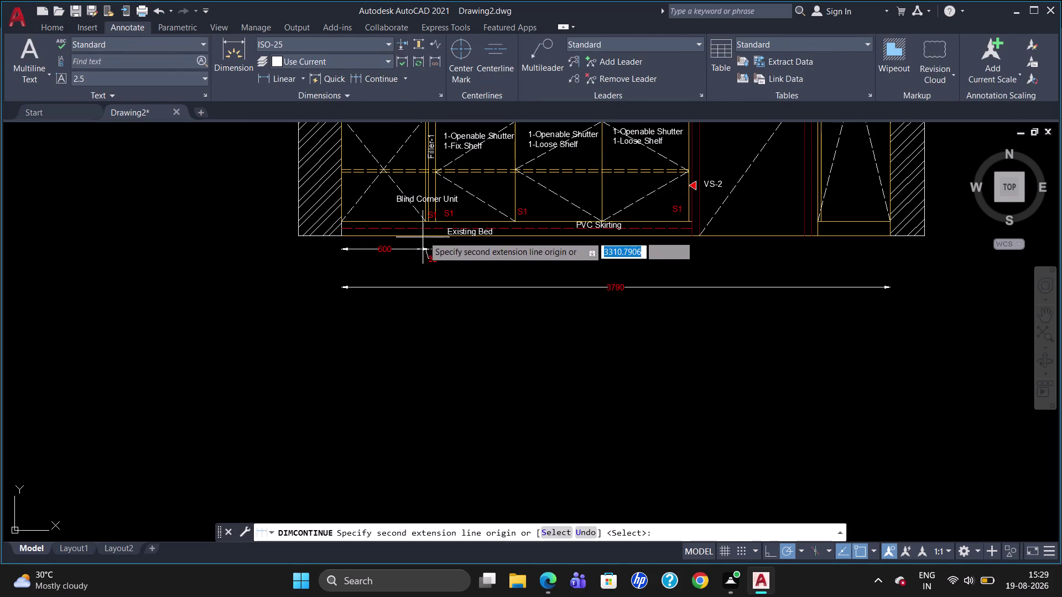
click(435, 220)
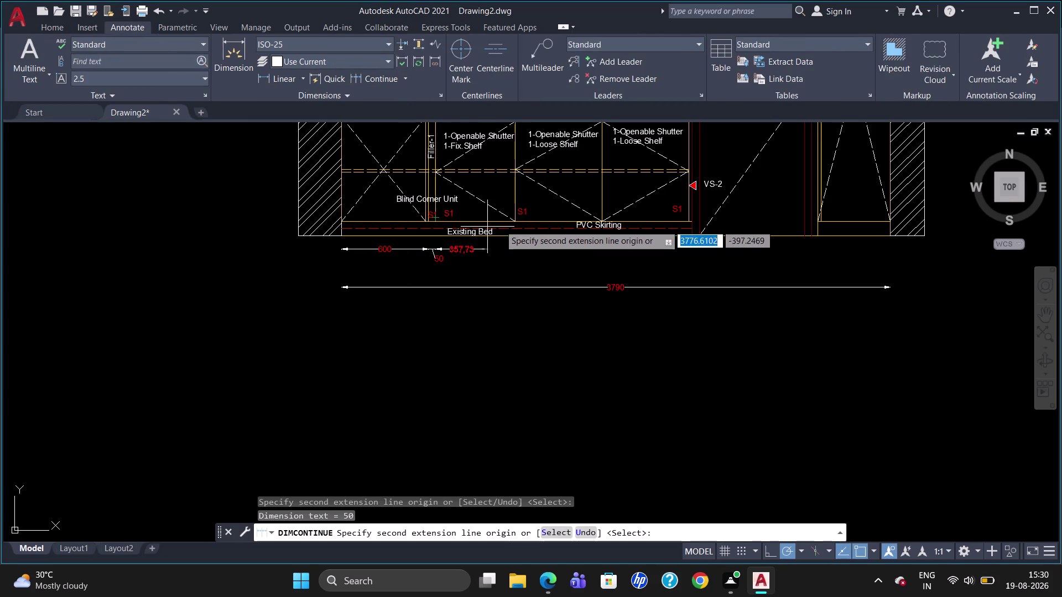